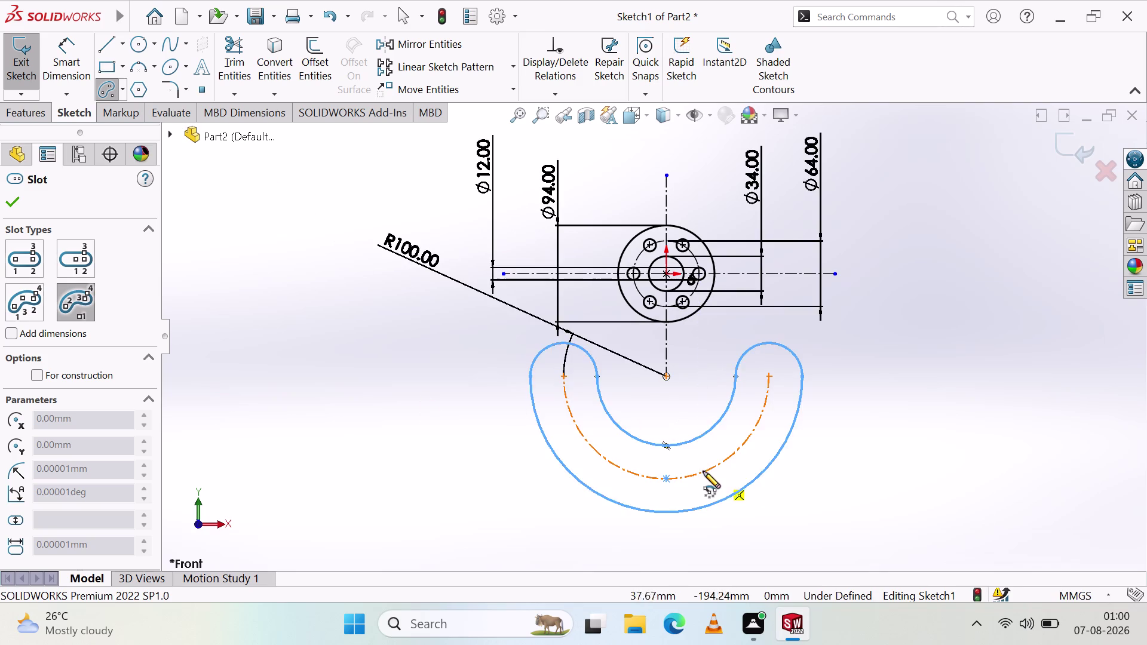
Sketch a trial arc slot at the hook centre, then discard it.
click(667, 479)
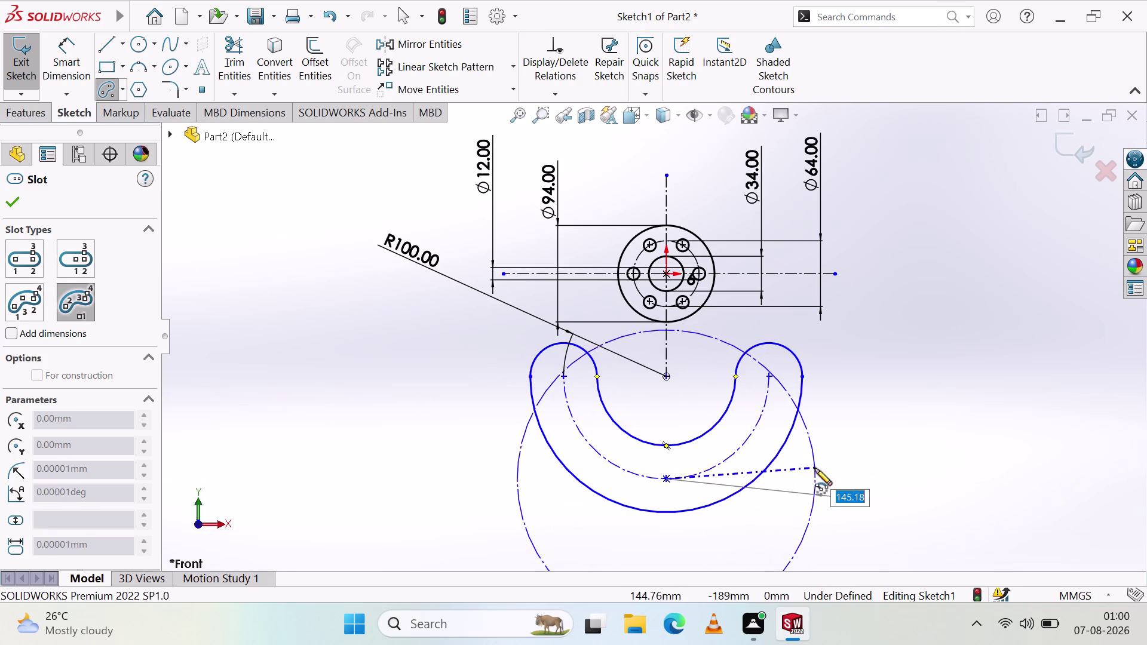
click(815, 479)
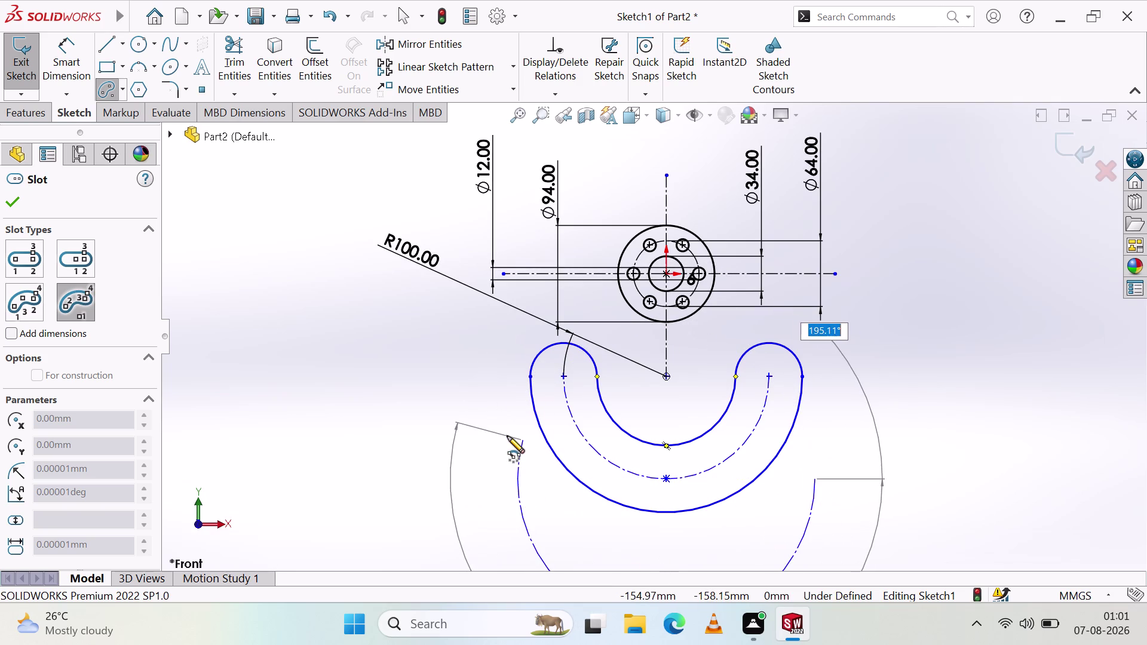
click(527, 480)
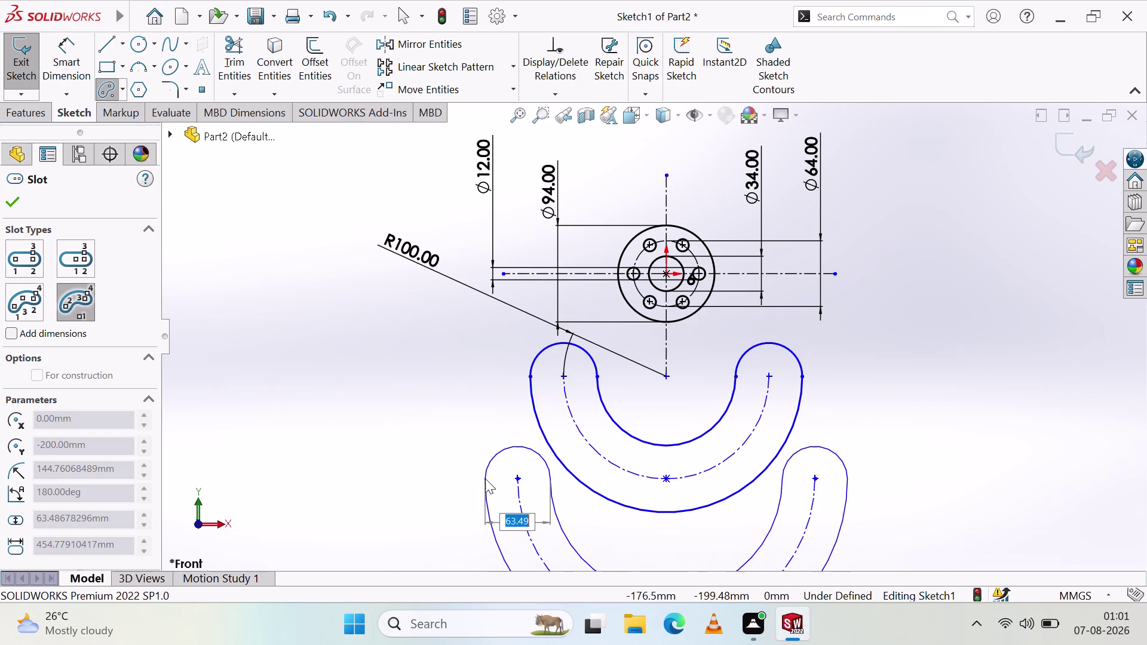
key(Escape)
key(Escape)
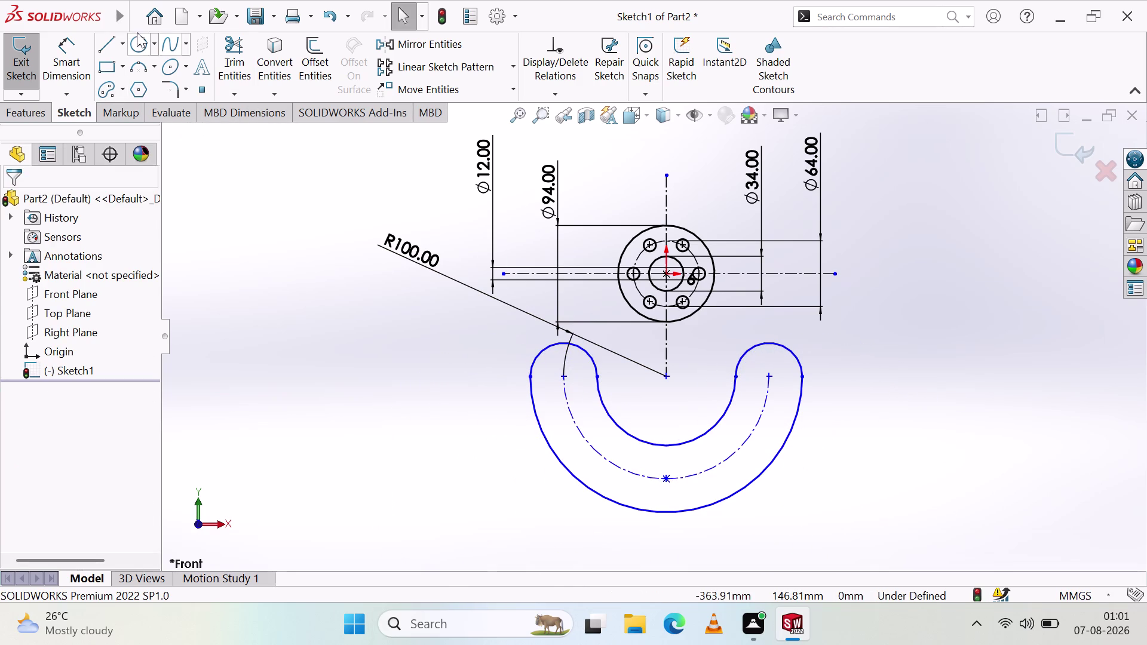
Start another arc slot at the flange centre and abandon it unfinished.
click(112, 90)
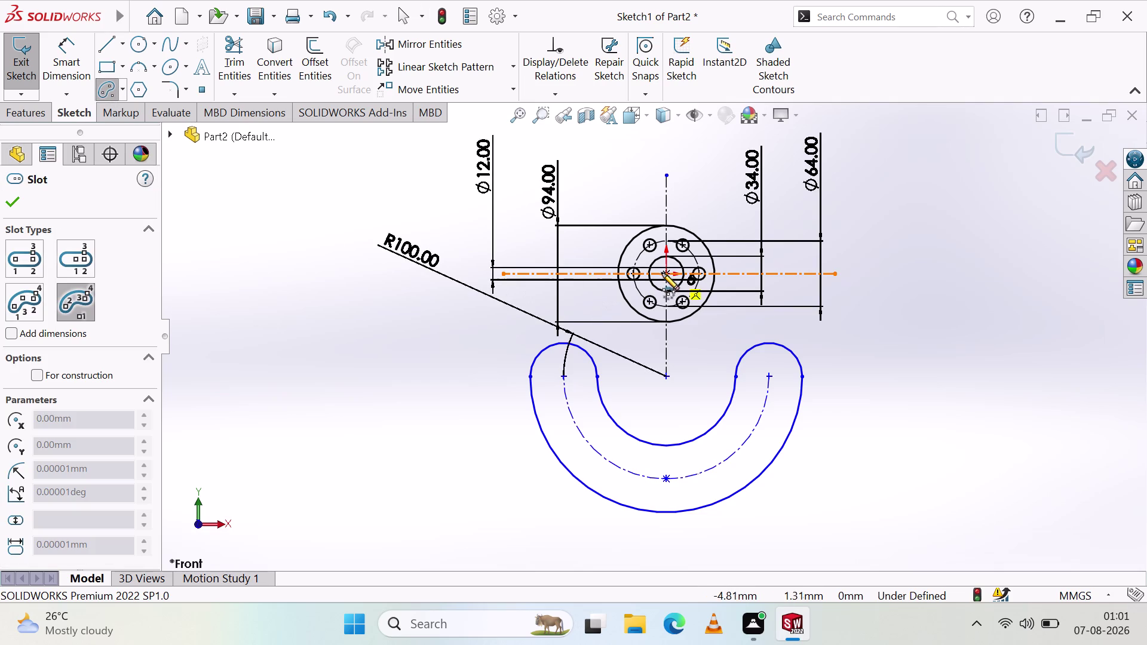
click(665, 274)
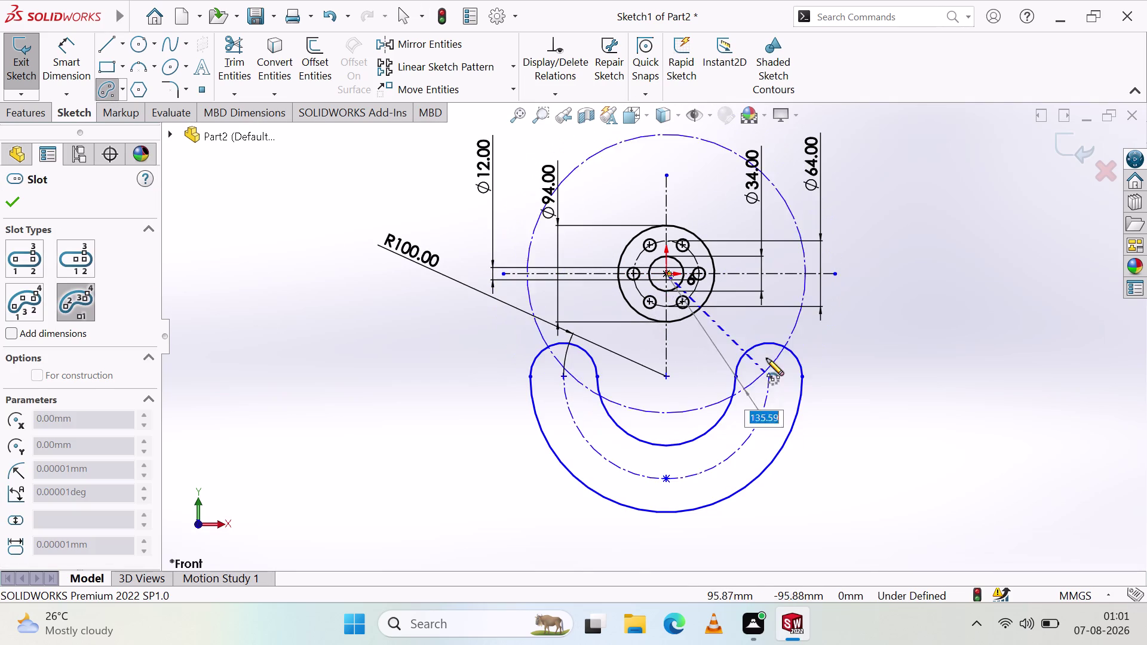
click(802, 275)
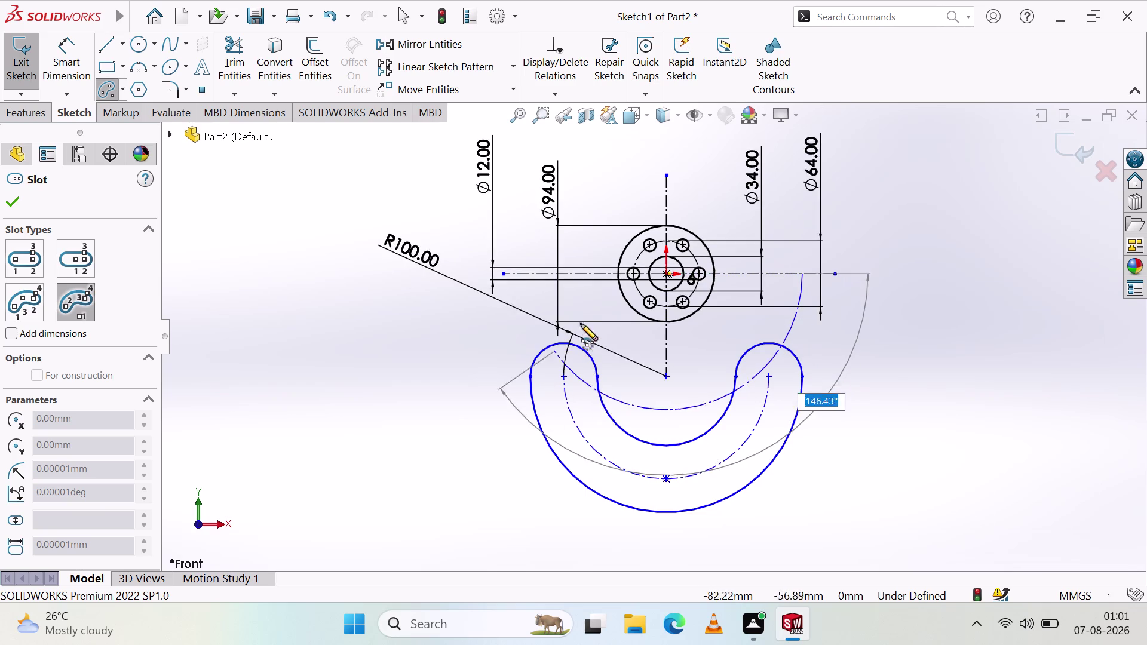
click(571, 275)
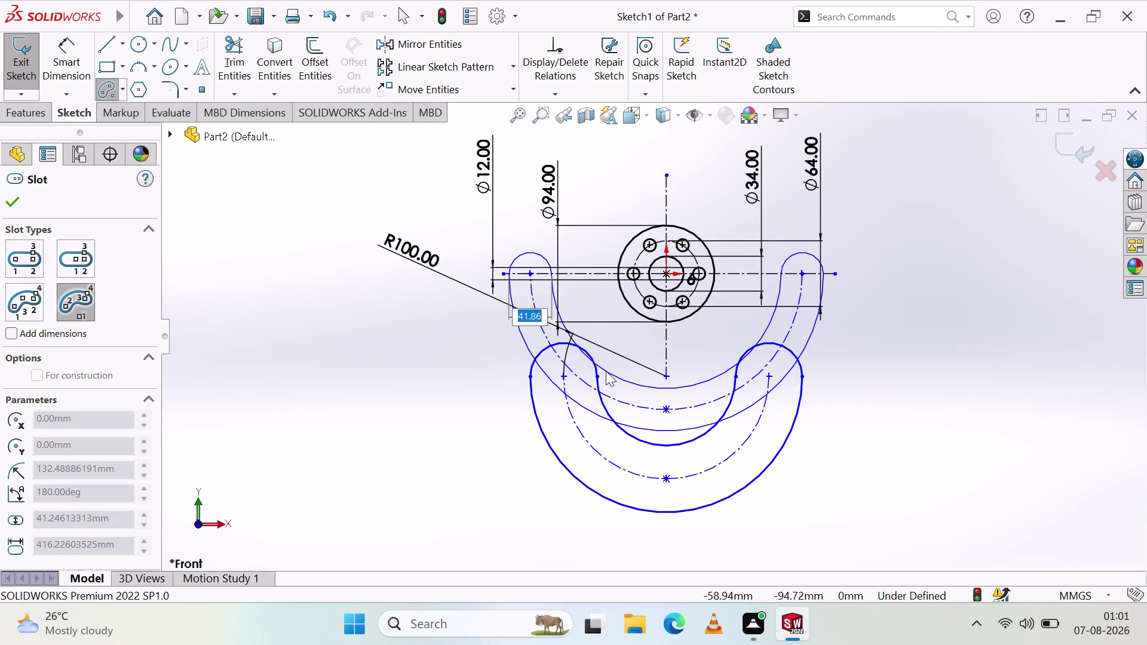
key(Escape)
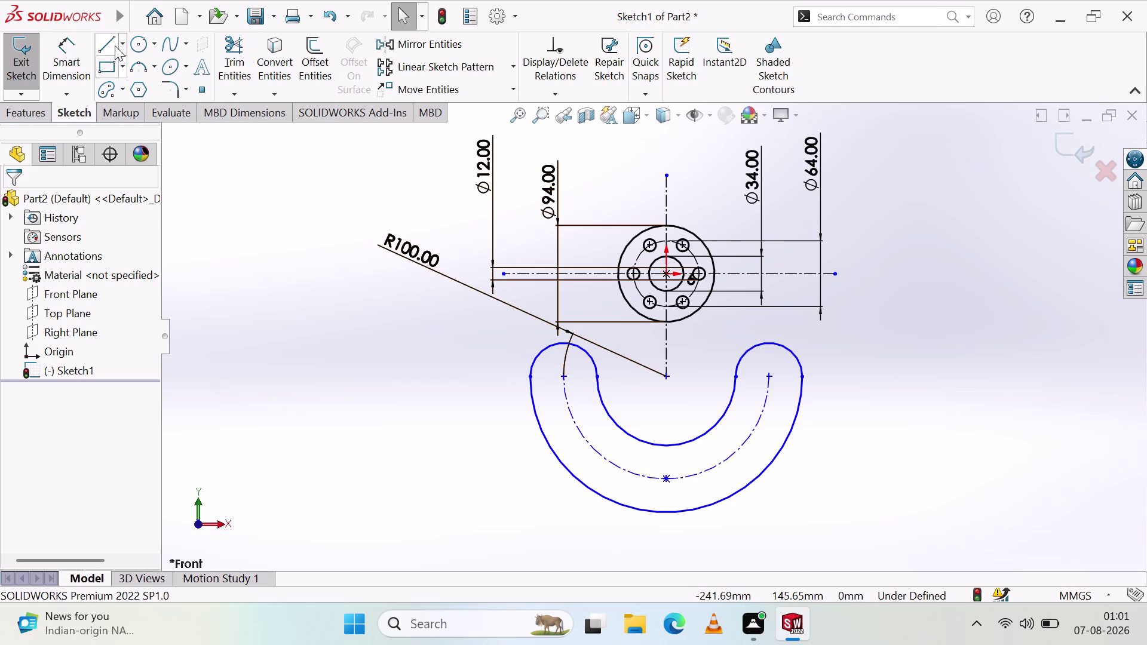
Dimension the right slot end from the flange centreline, entering 70.85.
click(68, 63)
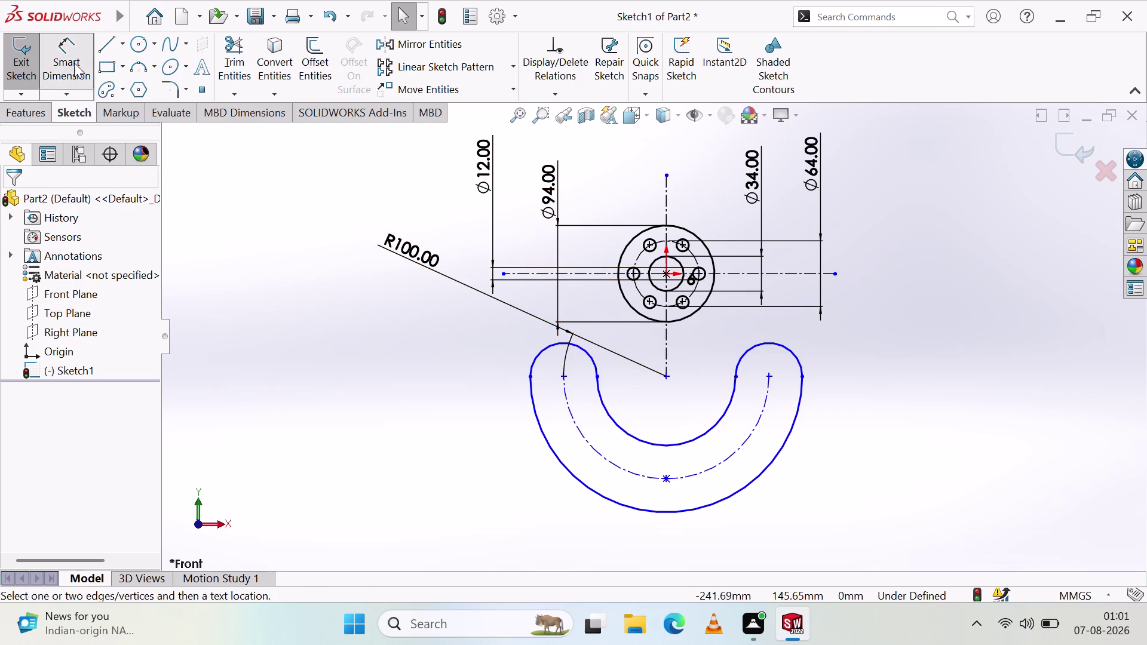
click(773, 272)
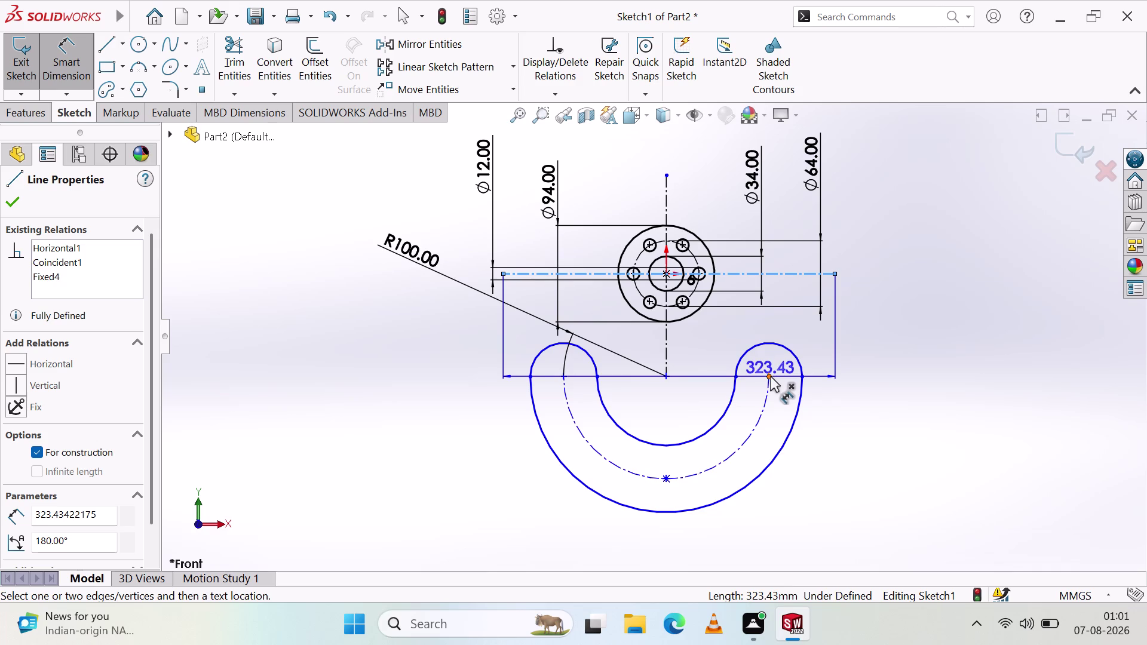
click(770, 376)
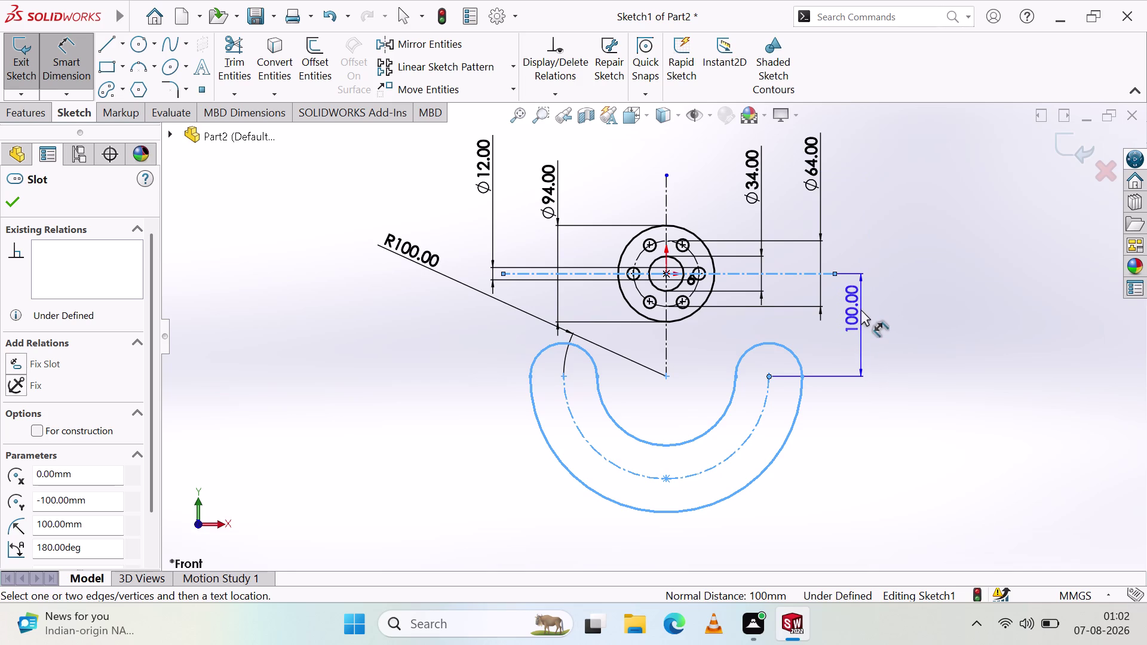
text(7)
text(0)
key(period)
text(85)
key(Return)
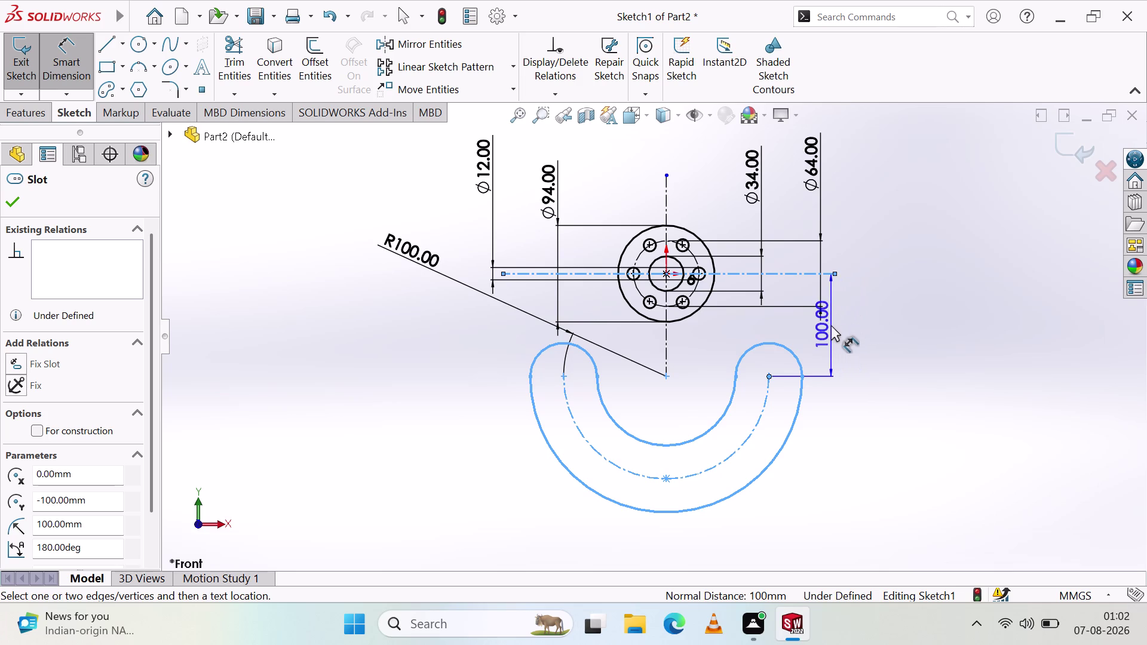
Place the right-end dimension beside the slot and confirm it at 70.85 mm.
click(861, 329)
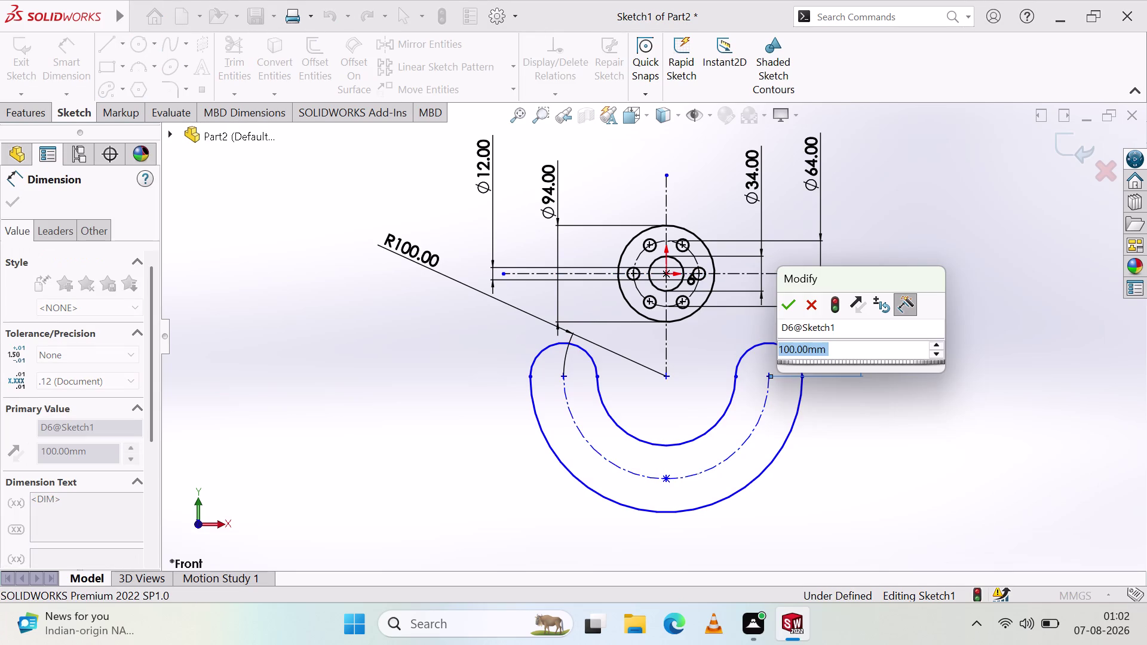
text(70)
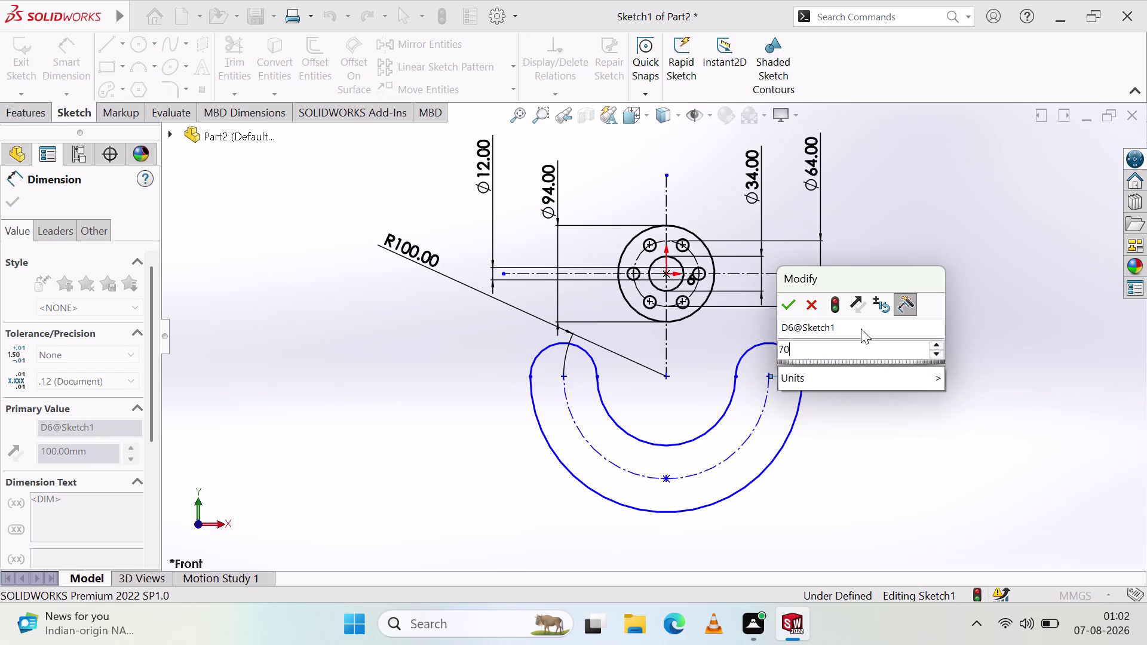
key(period)
text(8)
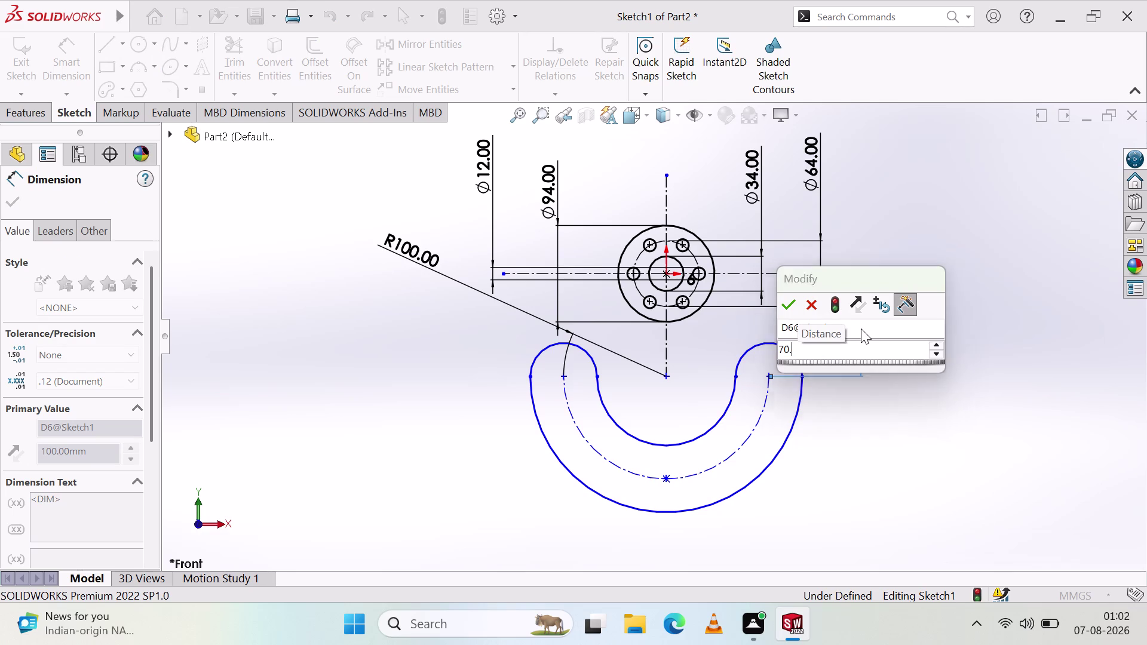
text(5)
key(Return)
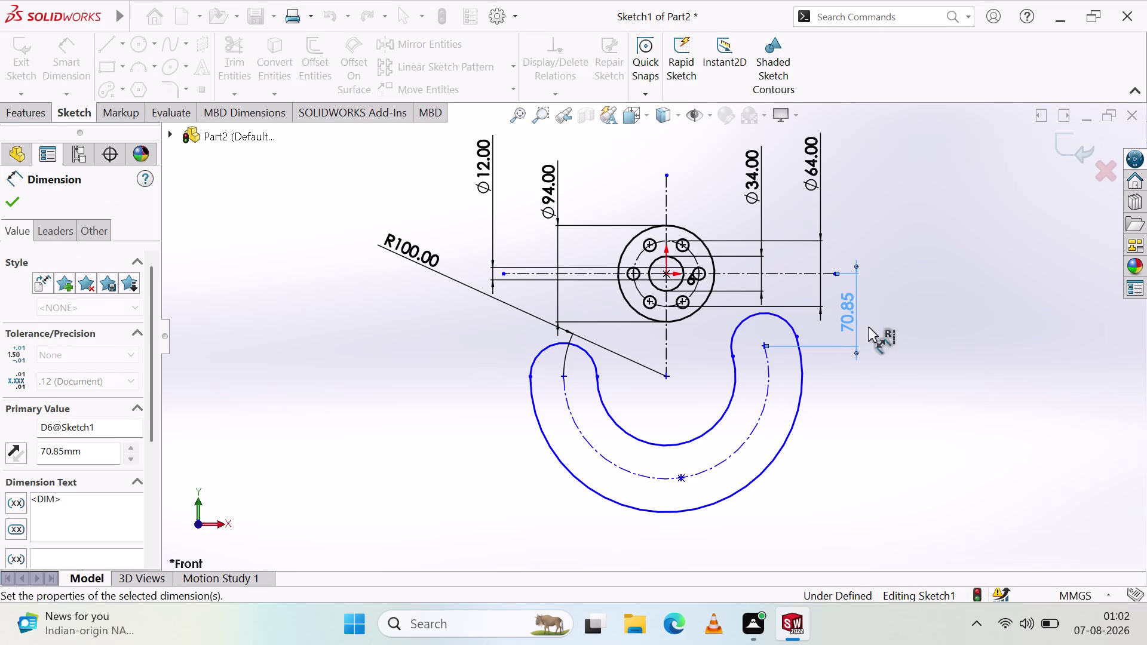
click(900, 428)
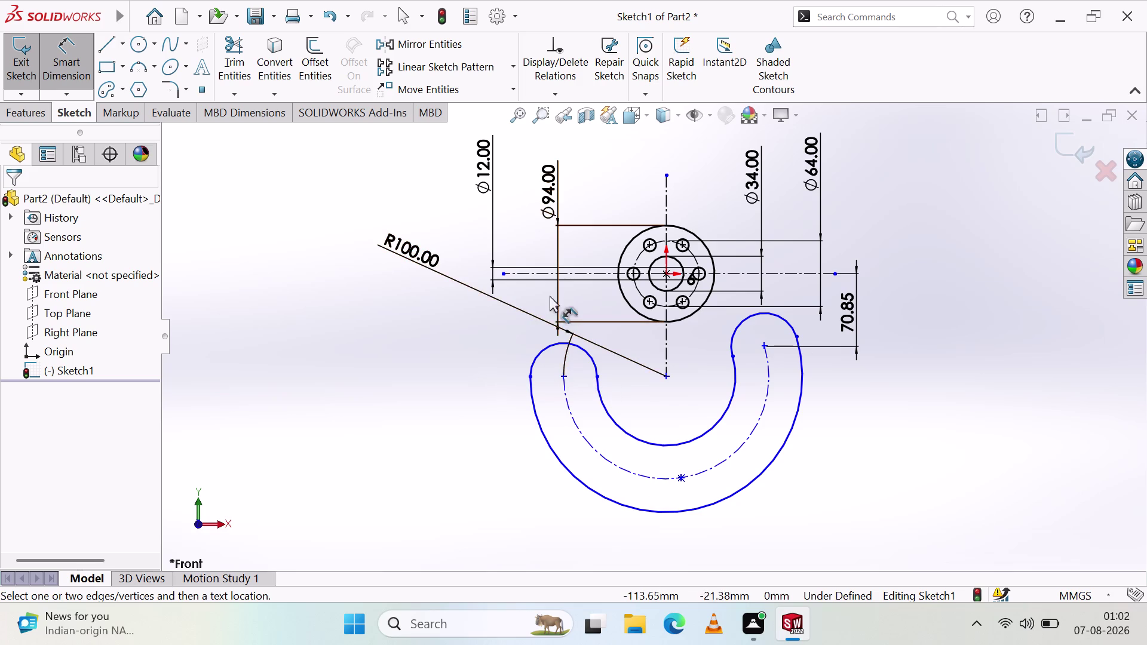
Dimension the left slot end 70.85 mm from the centreline, then delete a selected item.
click(563, 376)
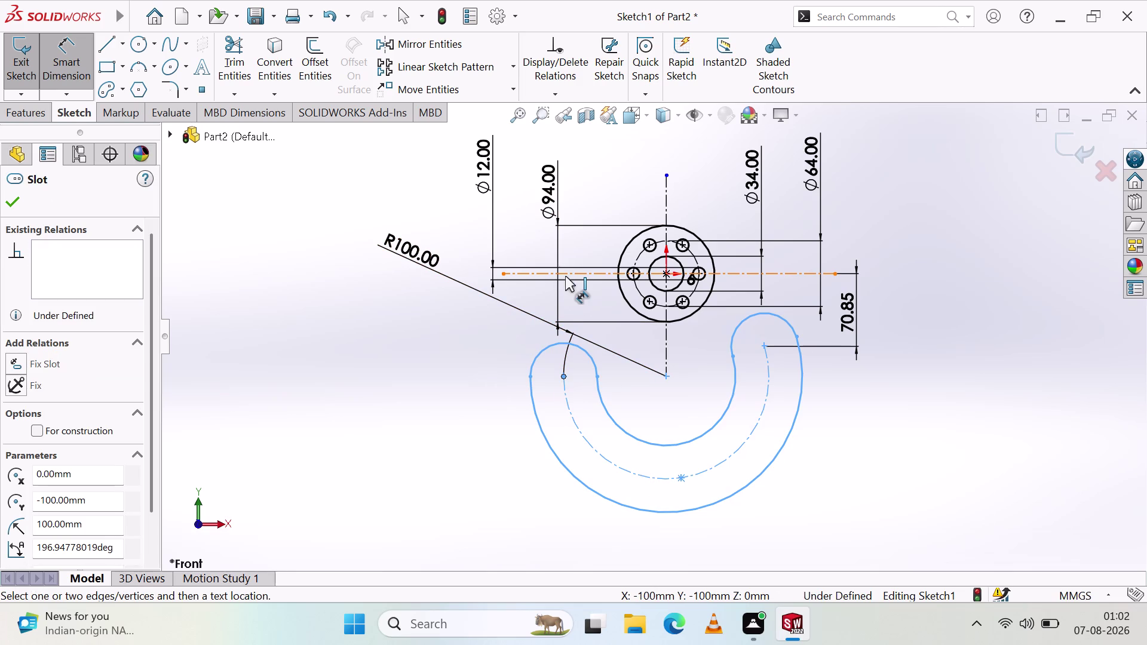
click(566, 272)
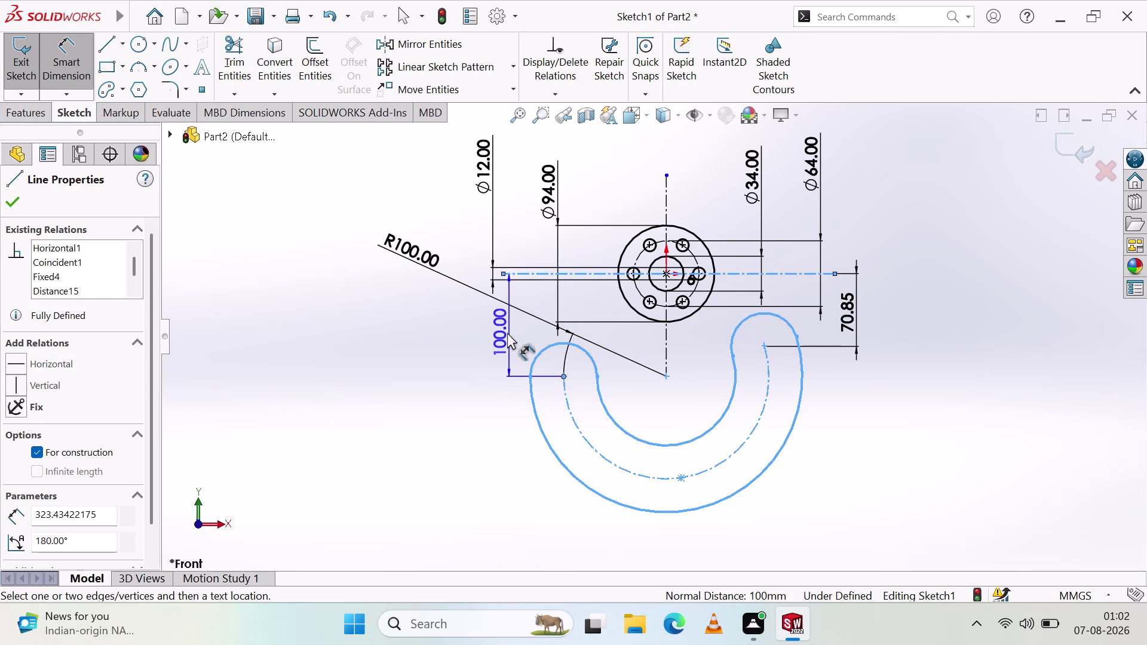
click(505, 333)
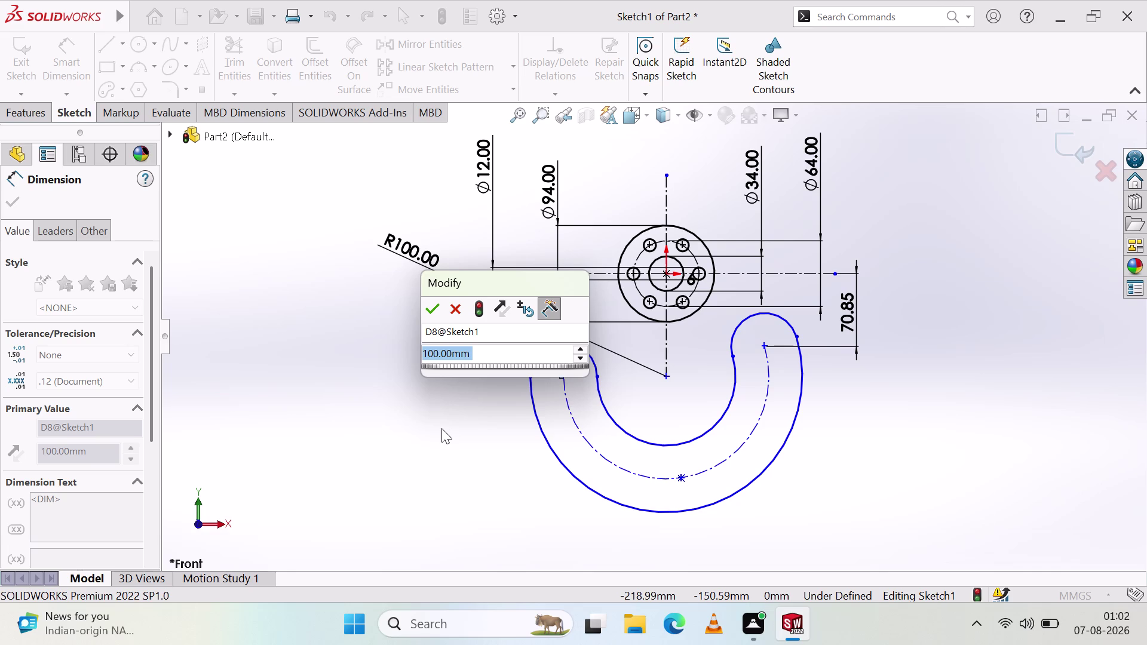
text(70.)
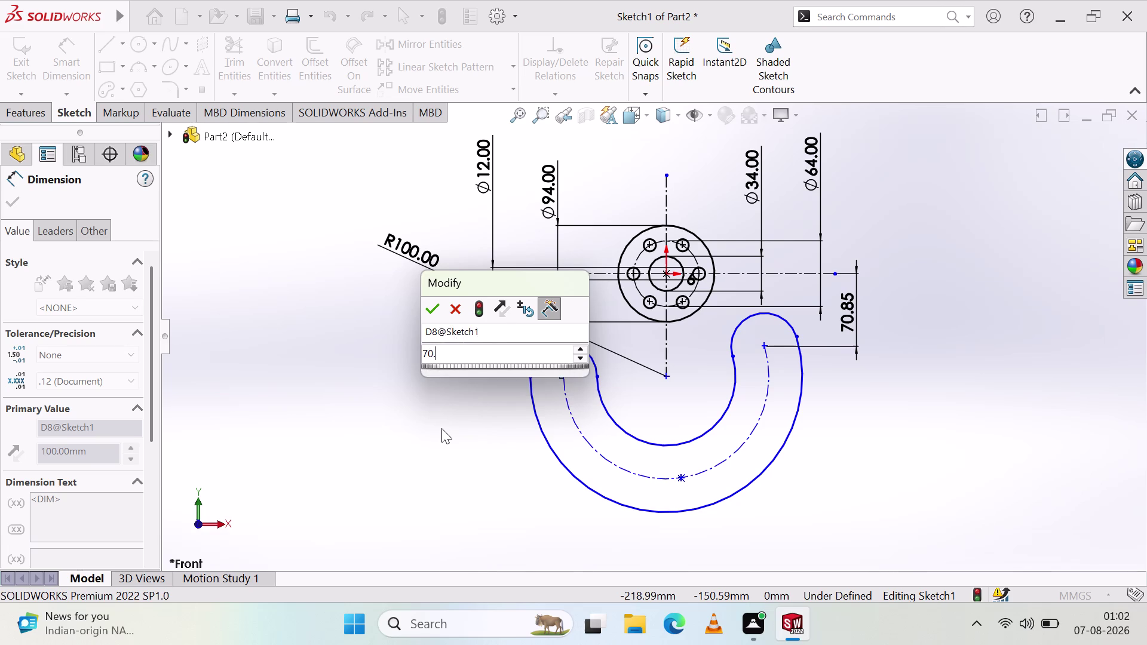
text(85)
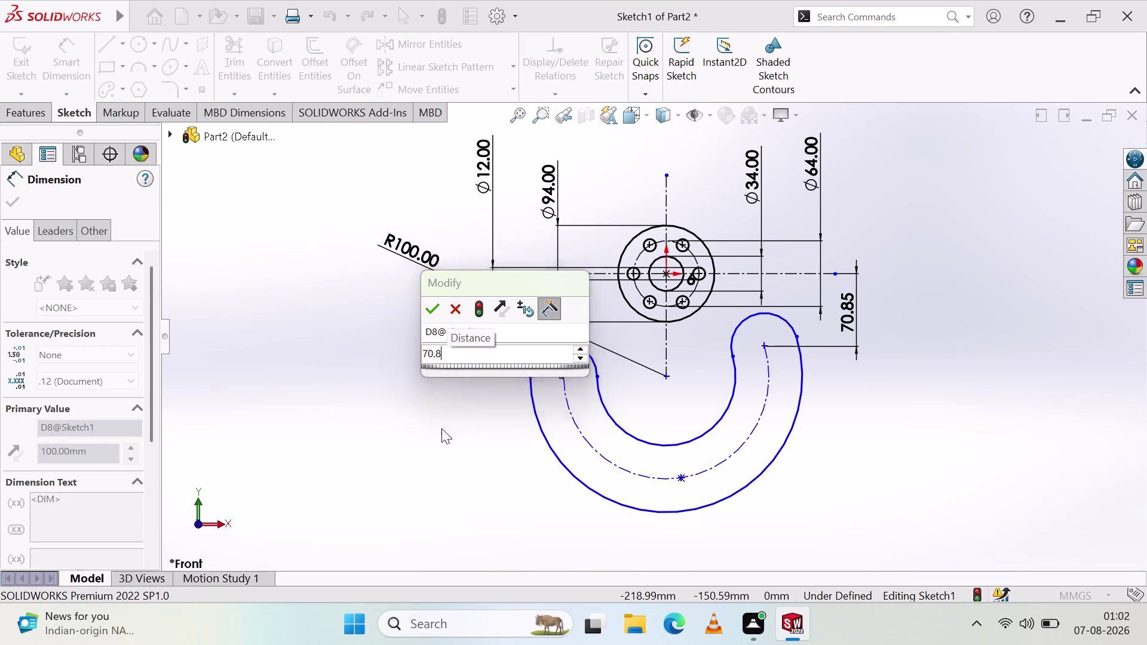
key(Return)
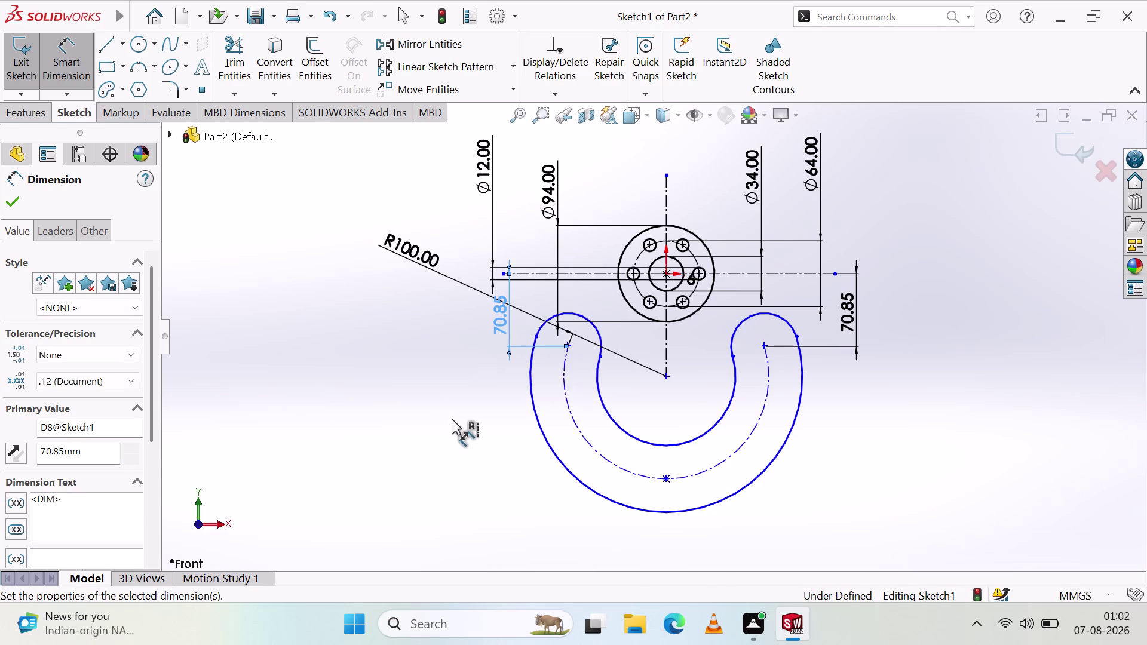
click(469, 390)
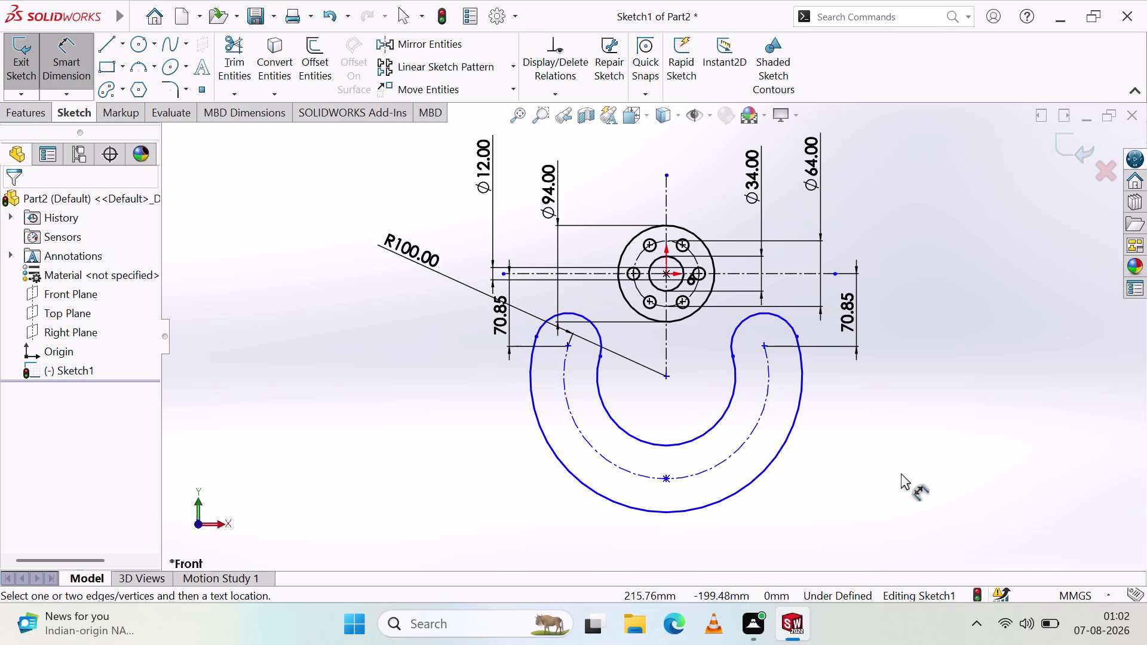
click(499, 317)
key(Delete)
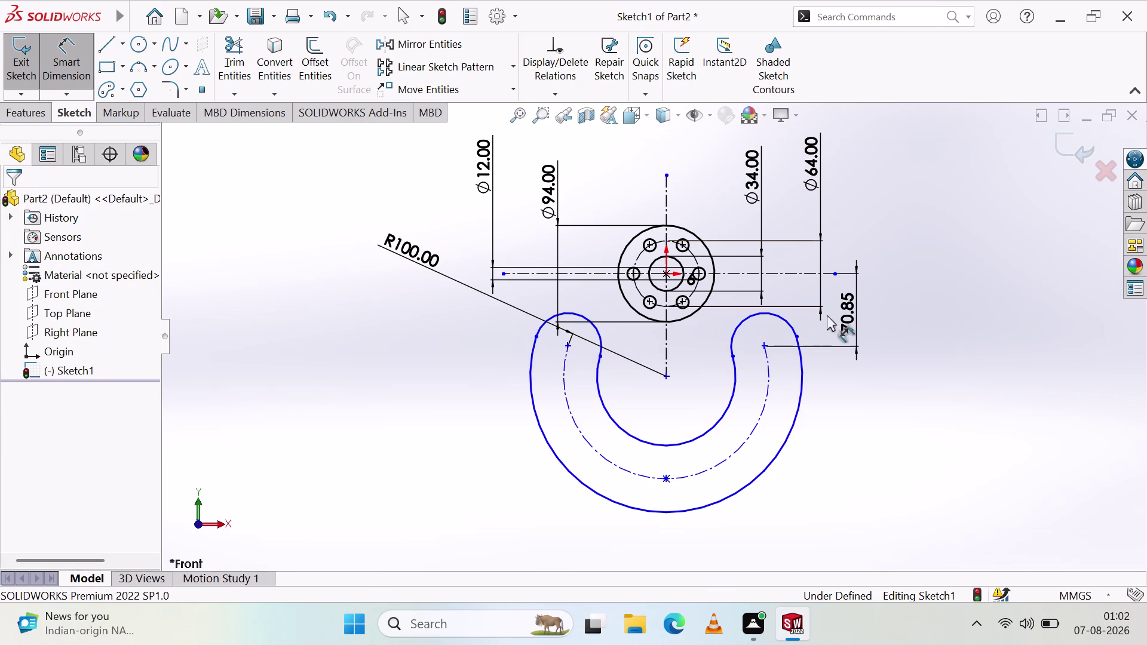
click(841, 317)
key(Delete)
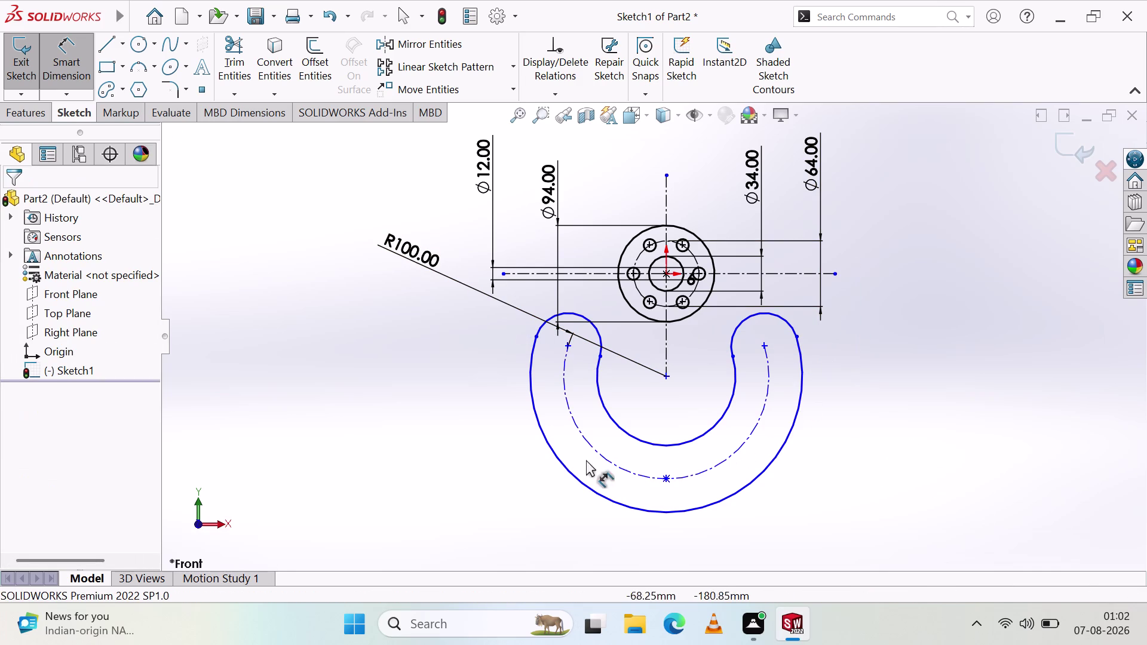
drag(864, 436, 858, 437)
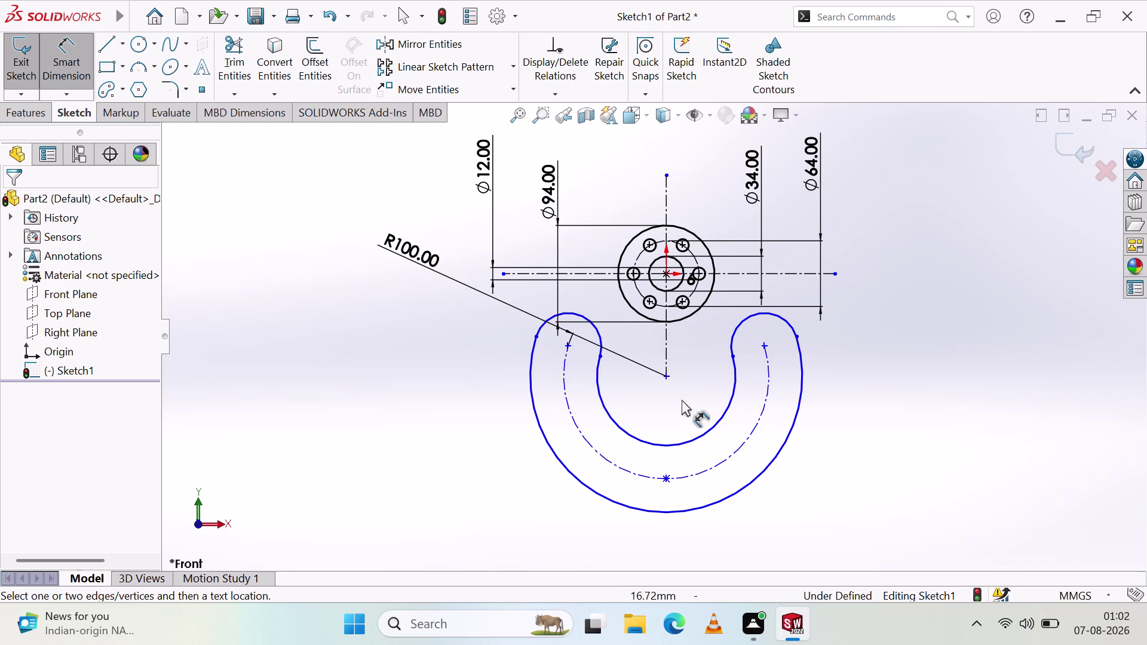
key(Escape)
drag(698, 407, 675, 414)
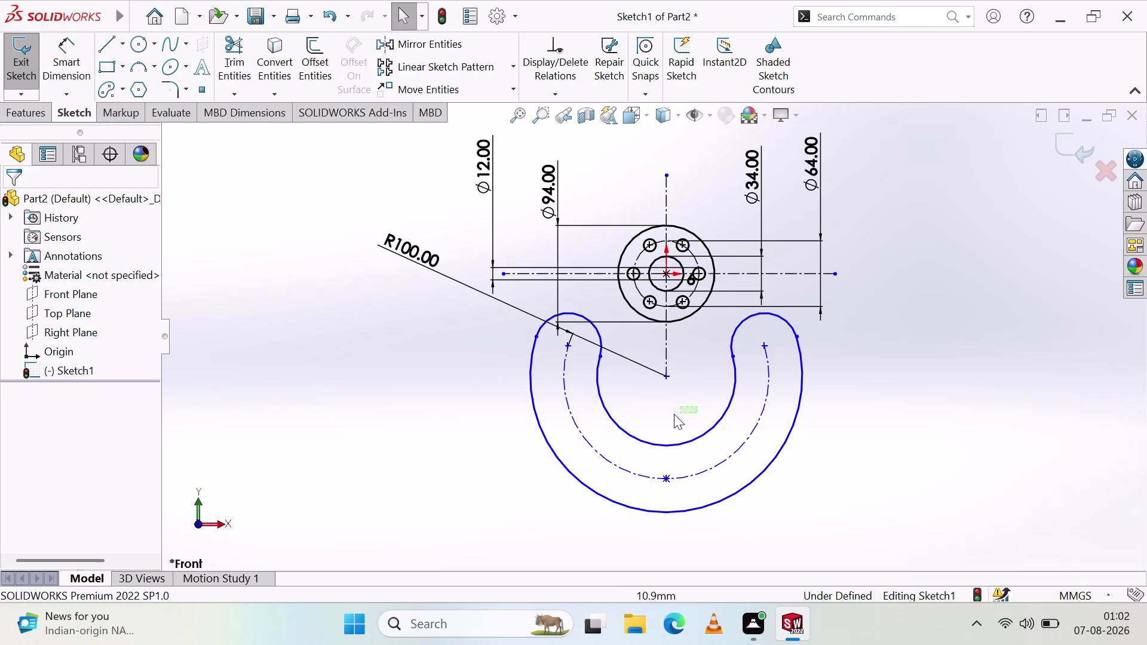
drag(675, 414, 468, 494)
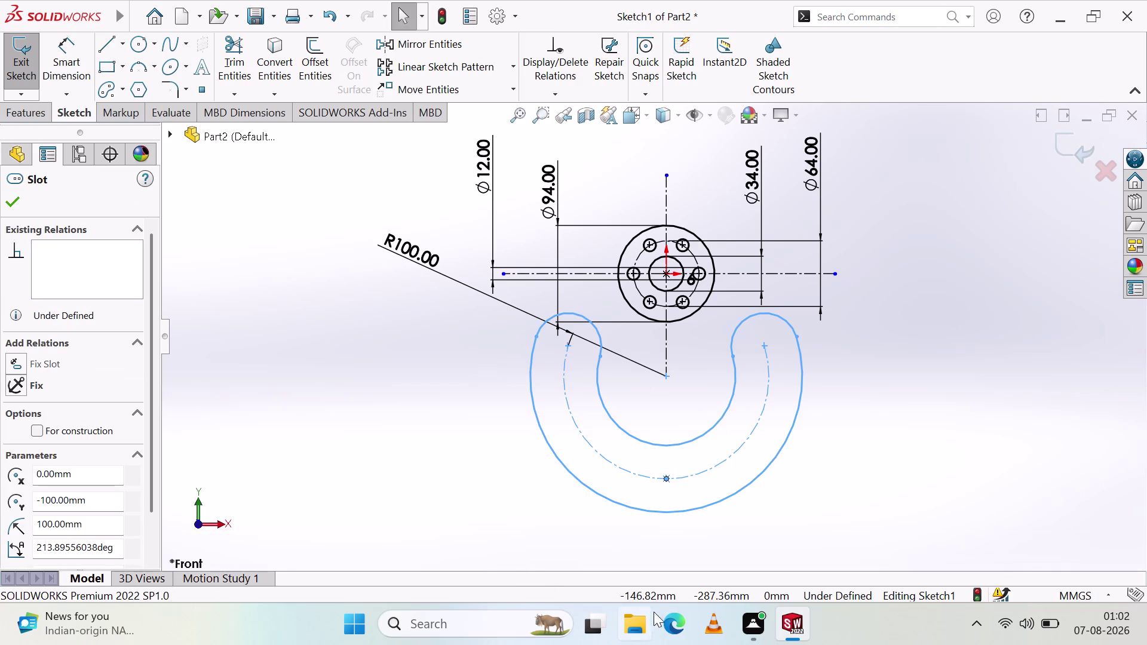
key(Delete)
click(464, 313)
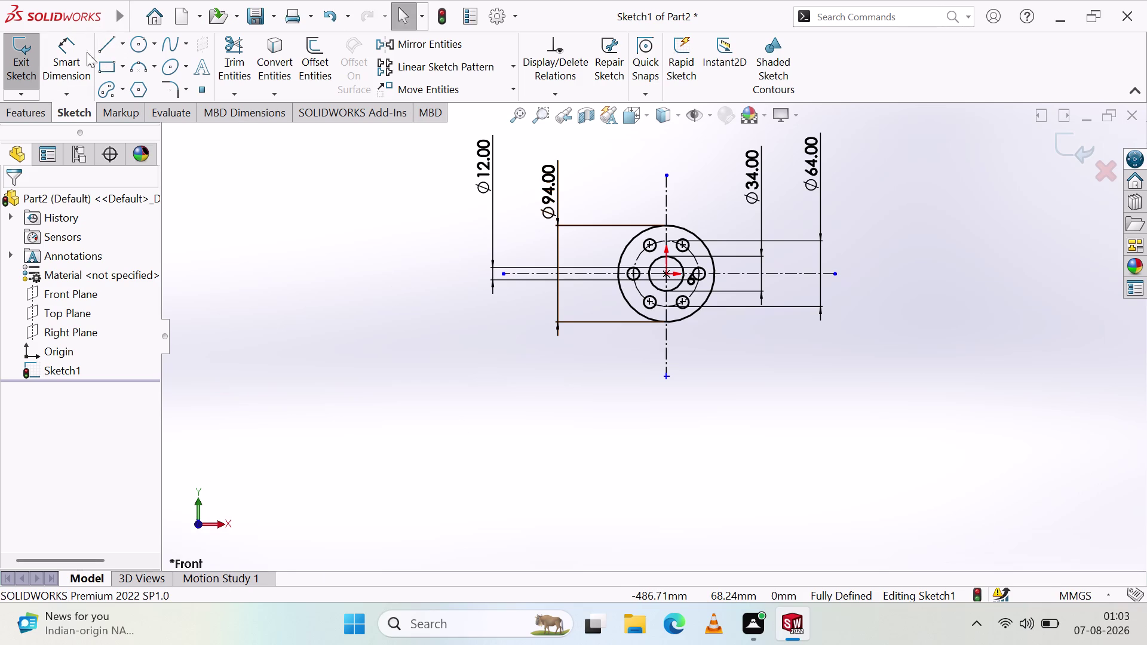
Draw a horizontal centerline below the flange after one cancelled attempt.
click(120, 42)
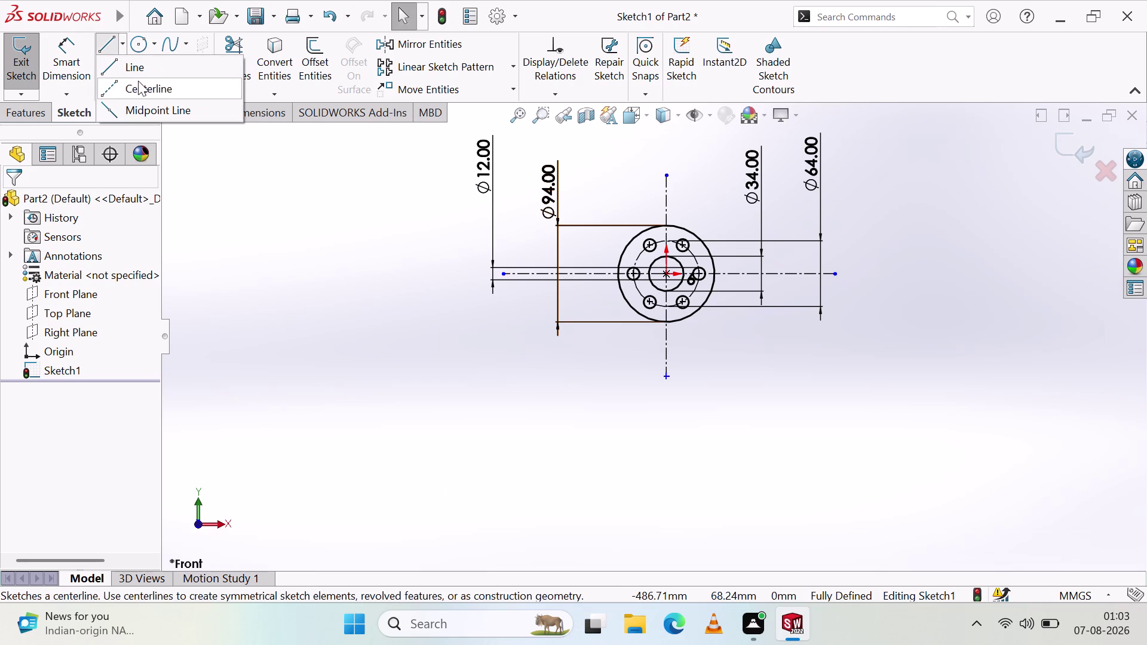
click(138, 85)
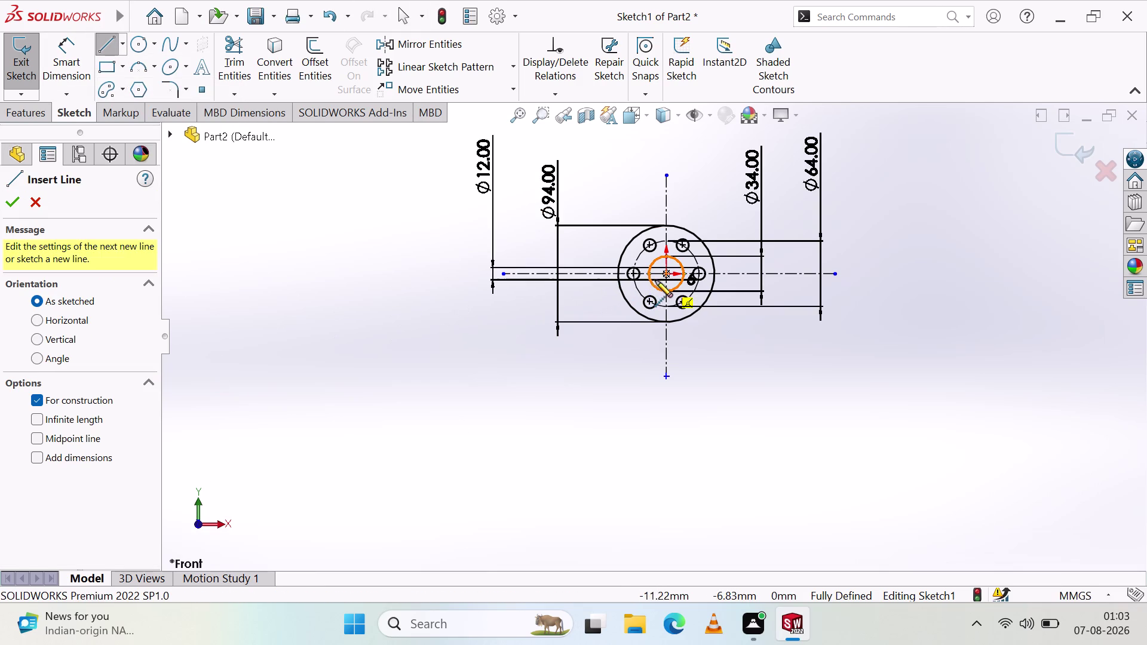
key(Escape)
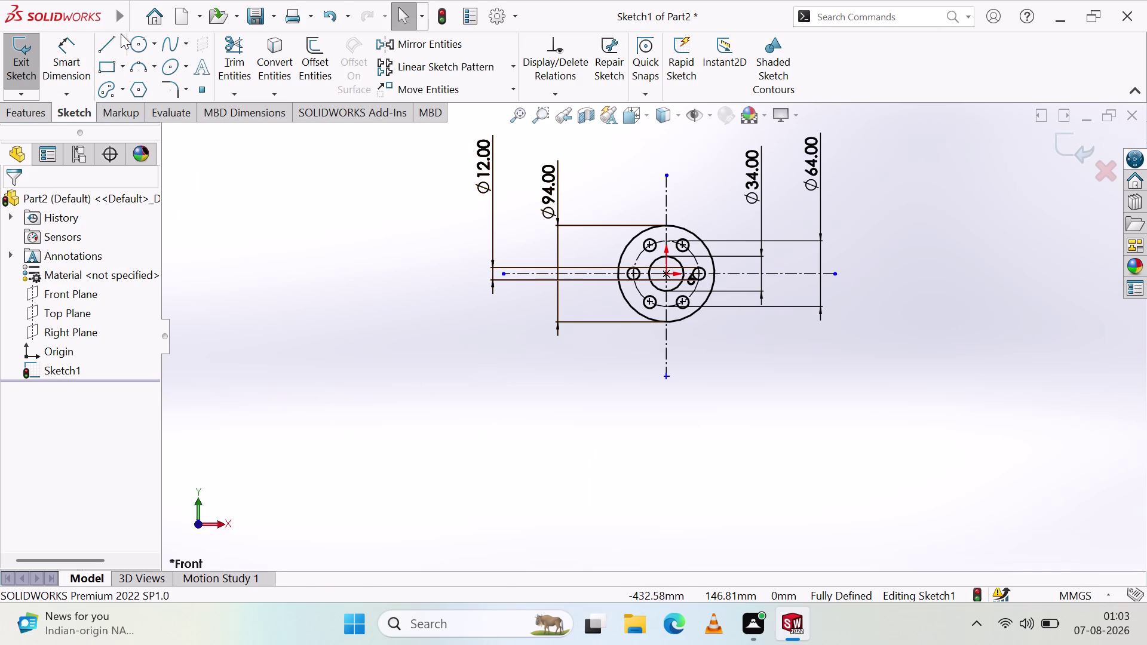
click(108, 46)
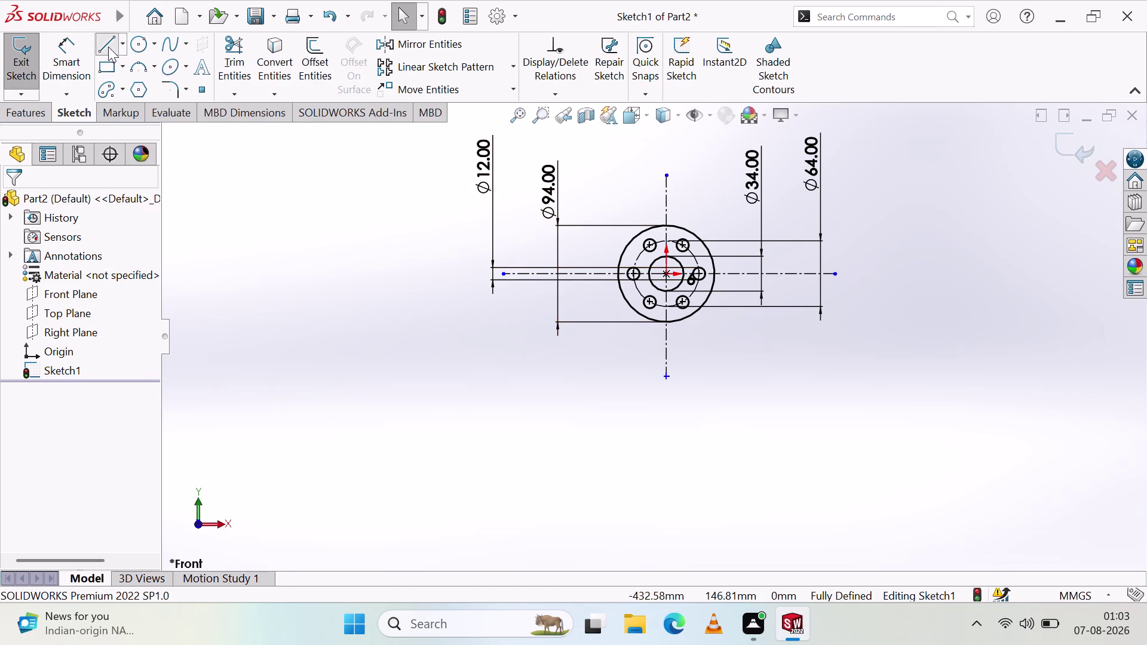
click(125, 42)
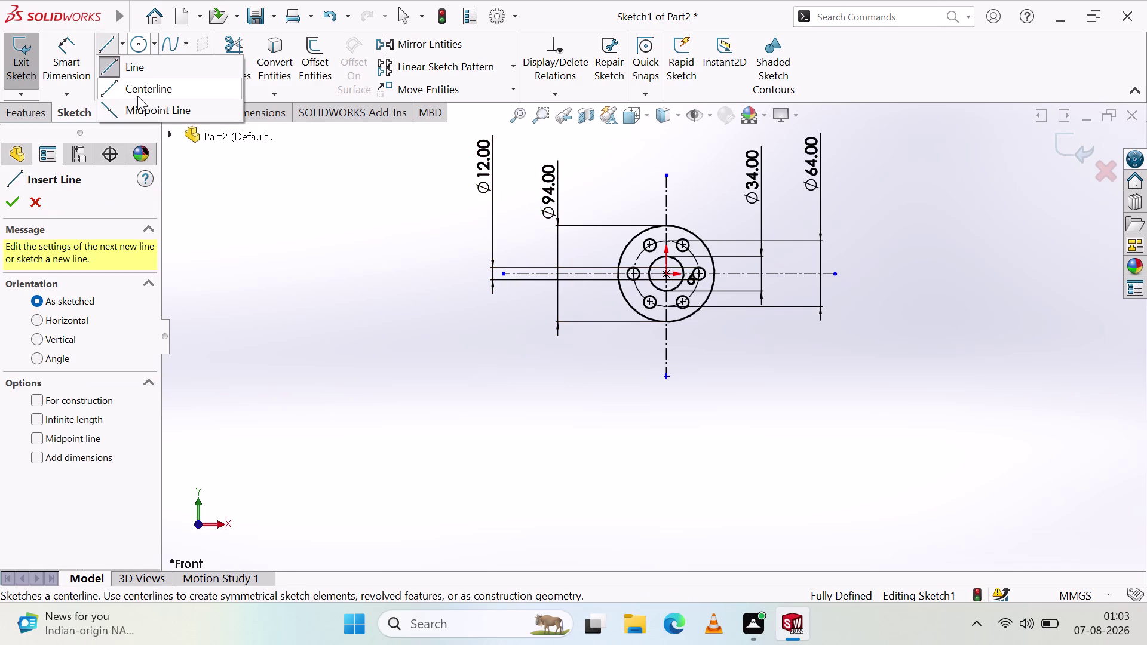
click(135, 86)
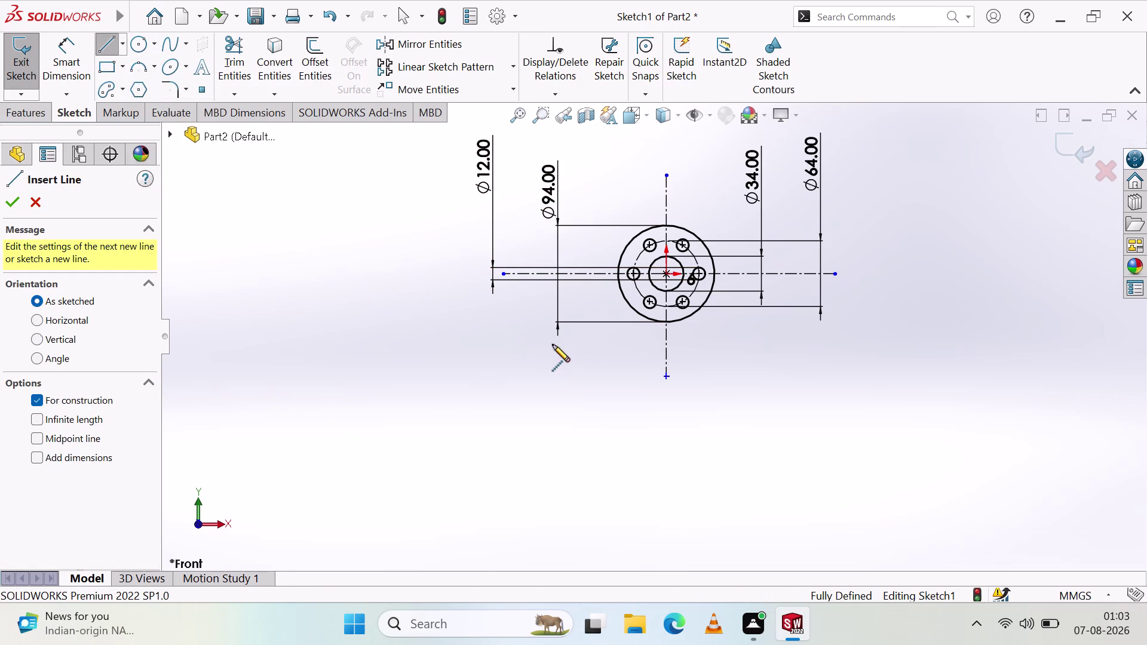
click(525, 351)
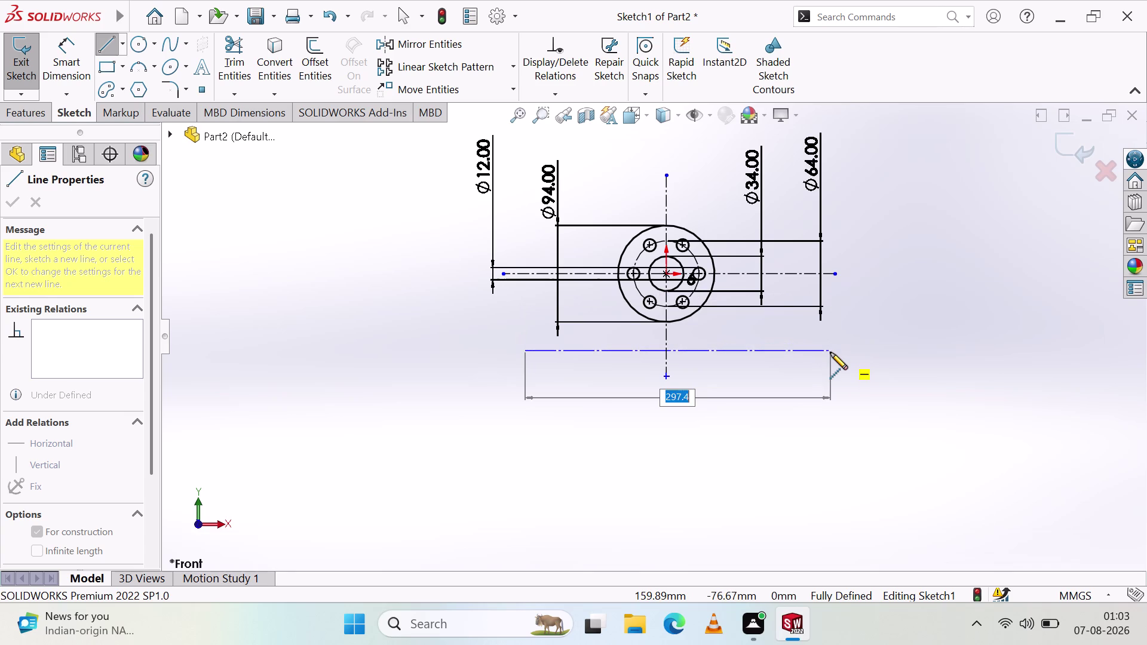
click(830, 352)
key(Escape)
click(798, 394)
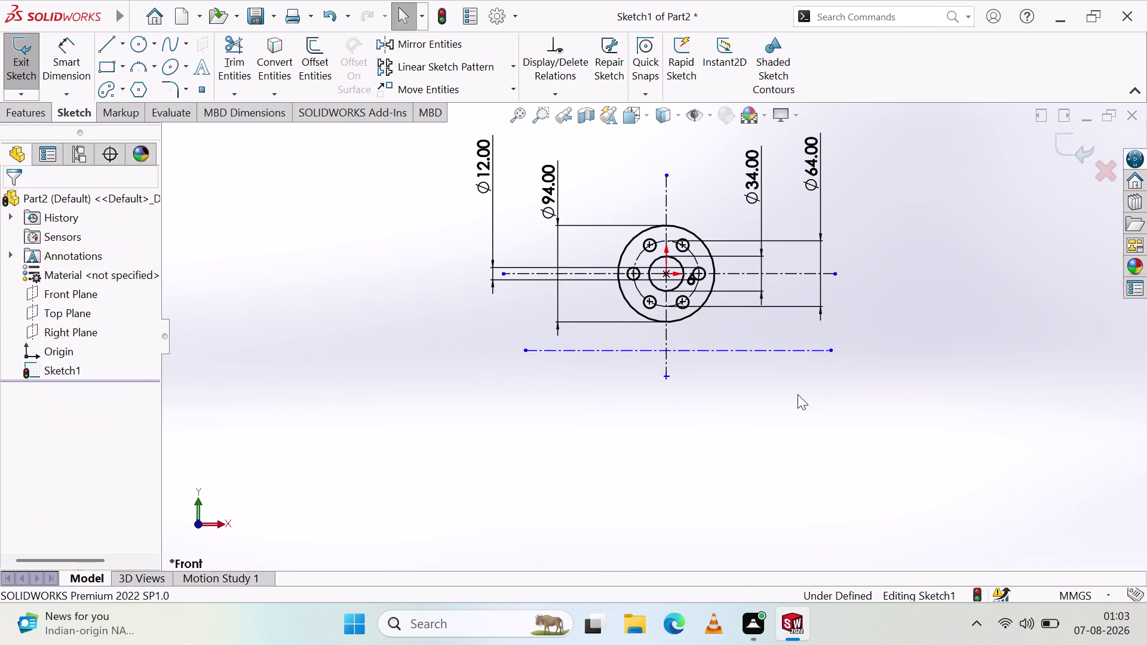
Dimension the new centerline 70.85 mm from the flange's horizontal centre line.
click(67, 83)
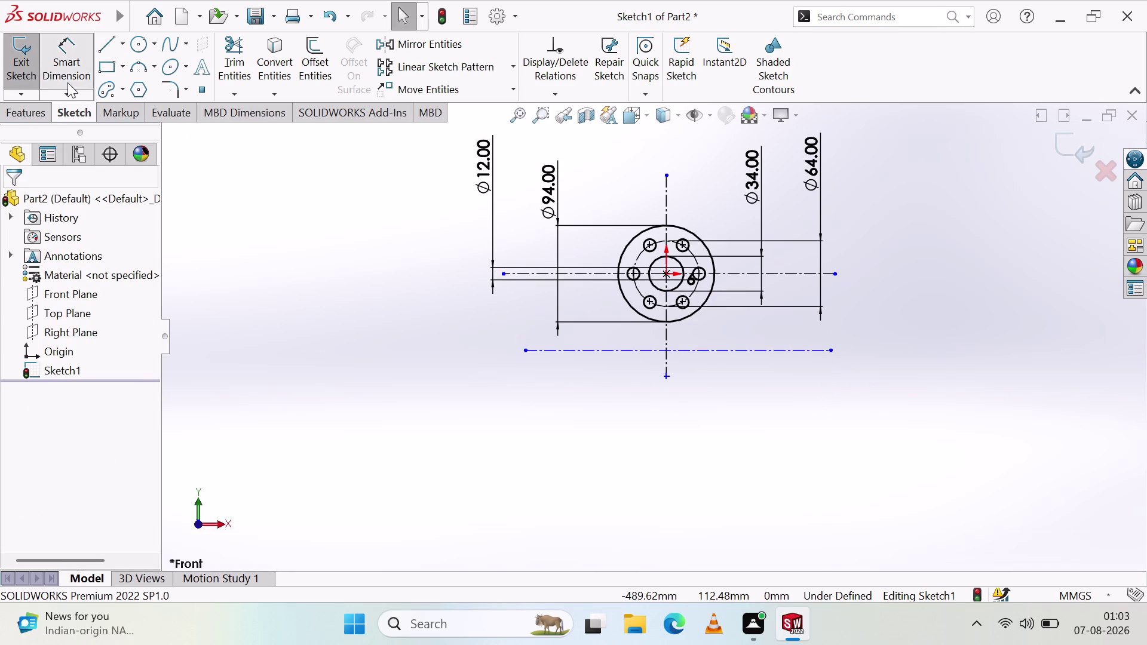
click(739, 274)
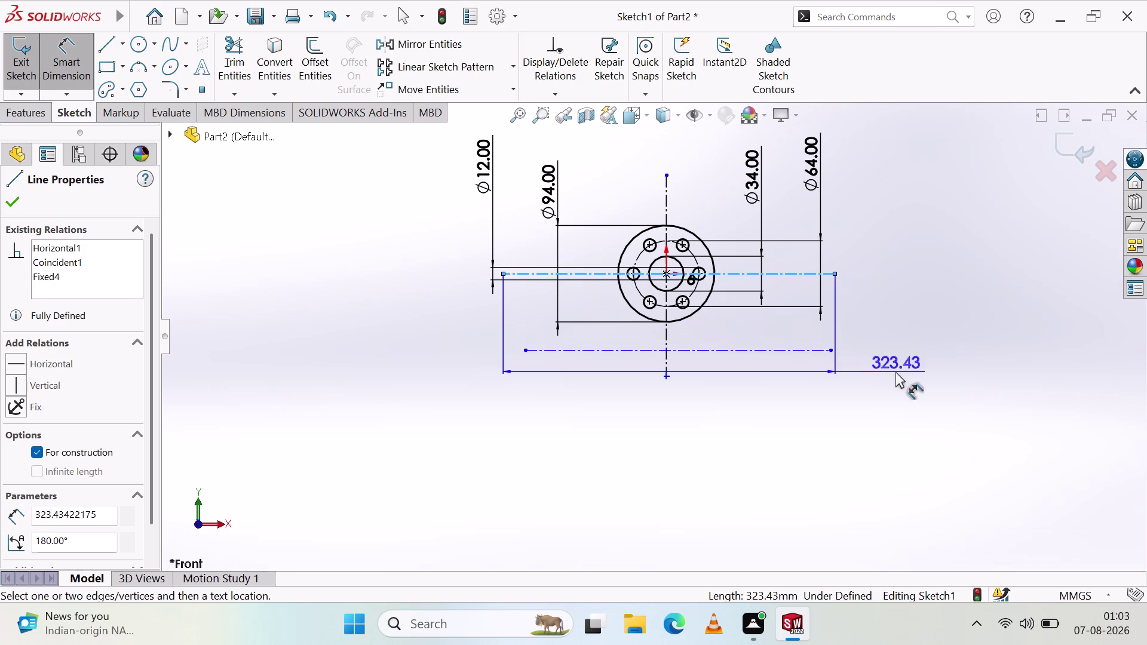
click(830, 347)
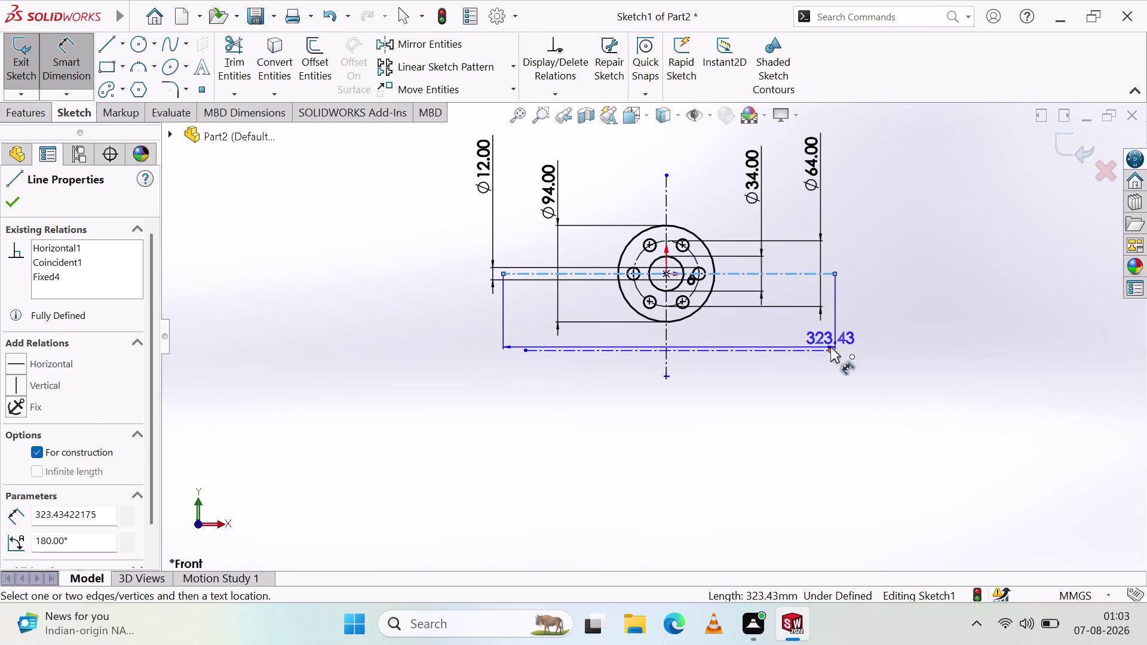
click(913, 309)
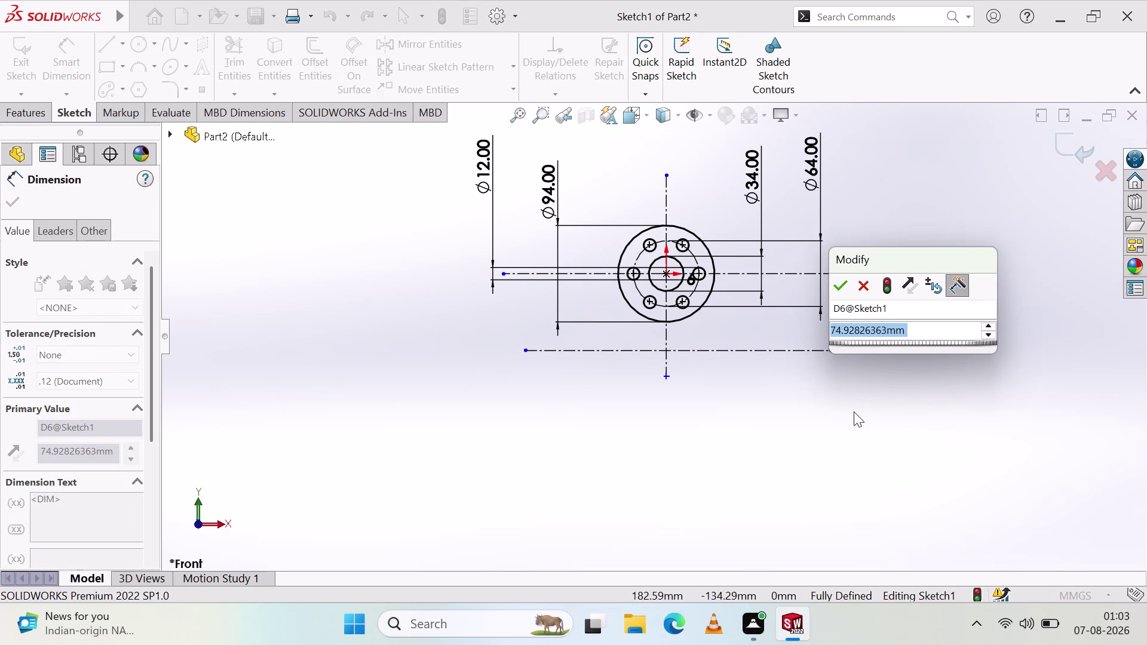
text(70)
key(period)
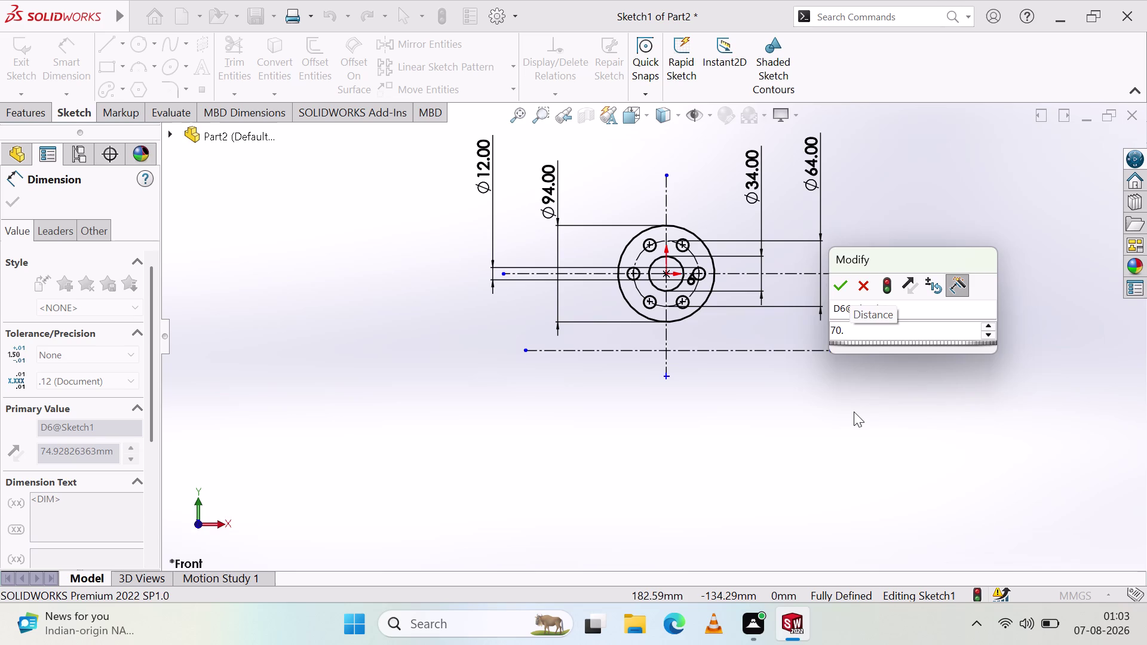
text(85)
key(Return)
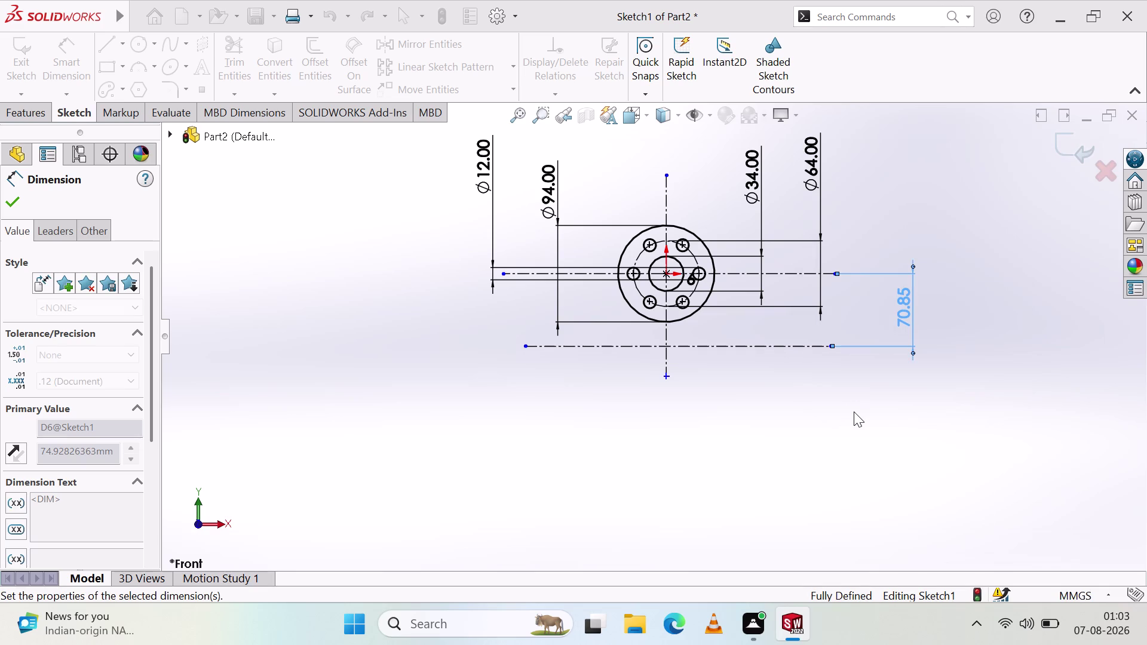
click(899, 375)
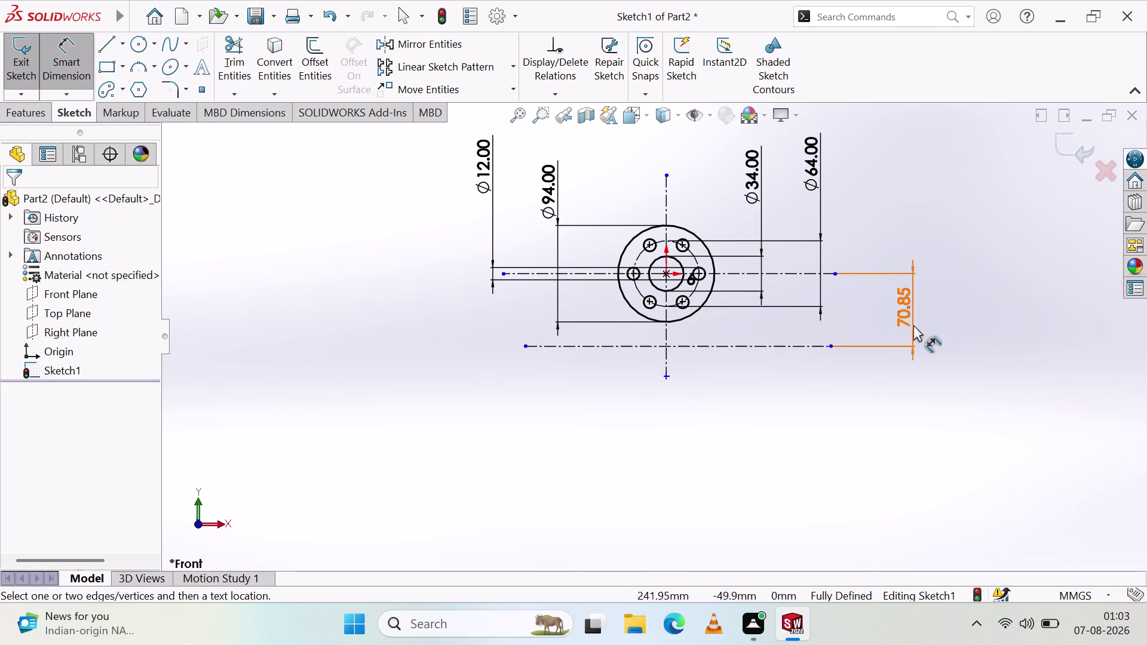
Move the 70.85 label upward in line with the other dimensions.
drag(908, 328, 864, 226)
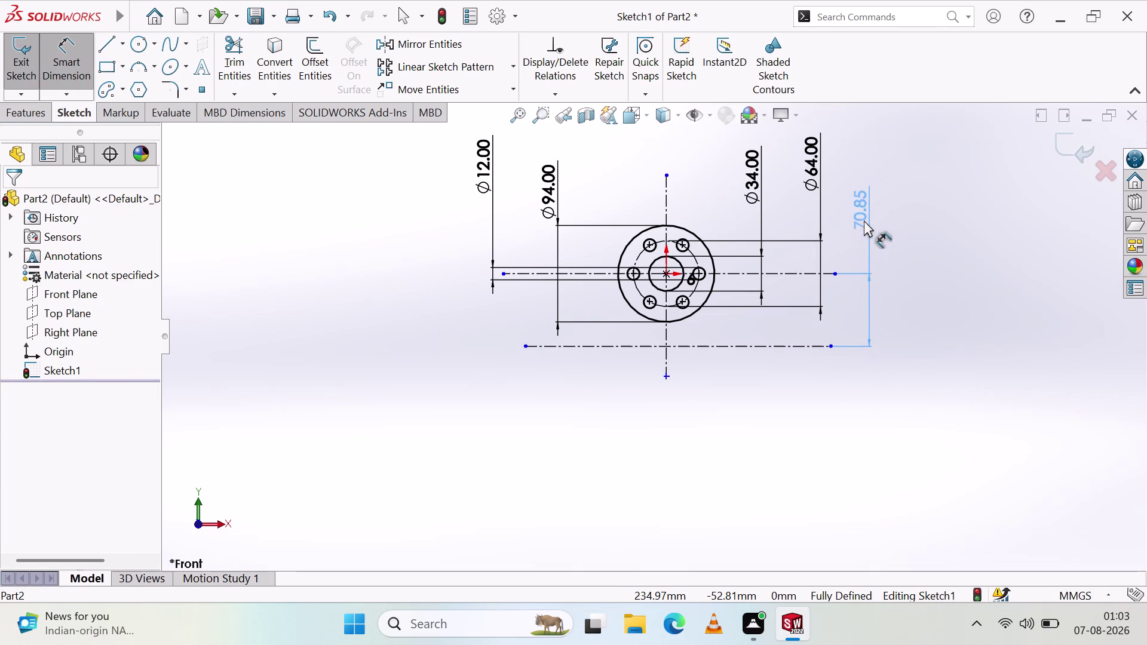
drag(864, 226, 864, 219)
click(921, 372)
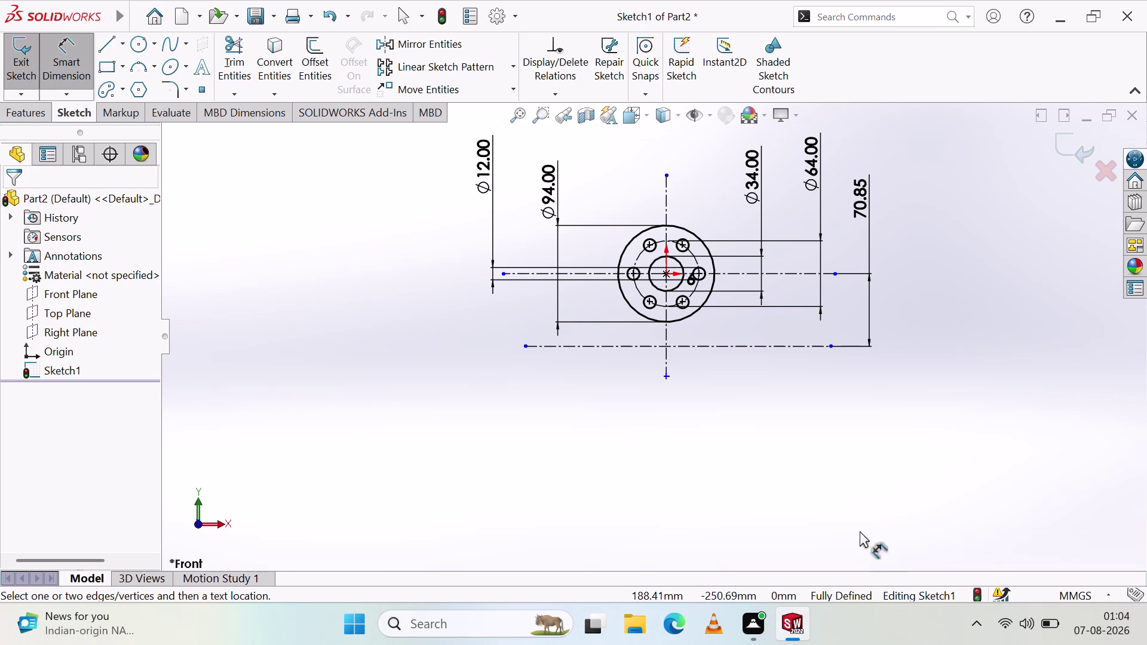
scroll(up, 3)
scroll(down, 3)
scroll(down, 3)
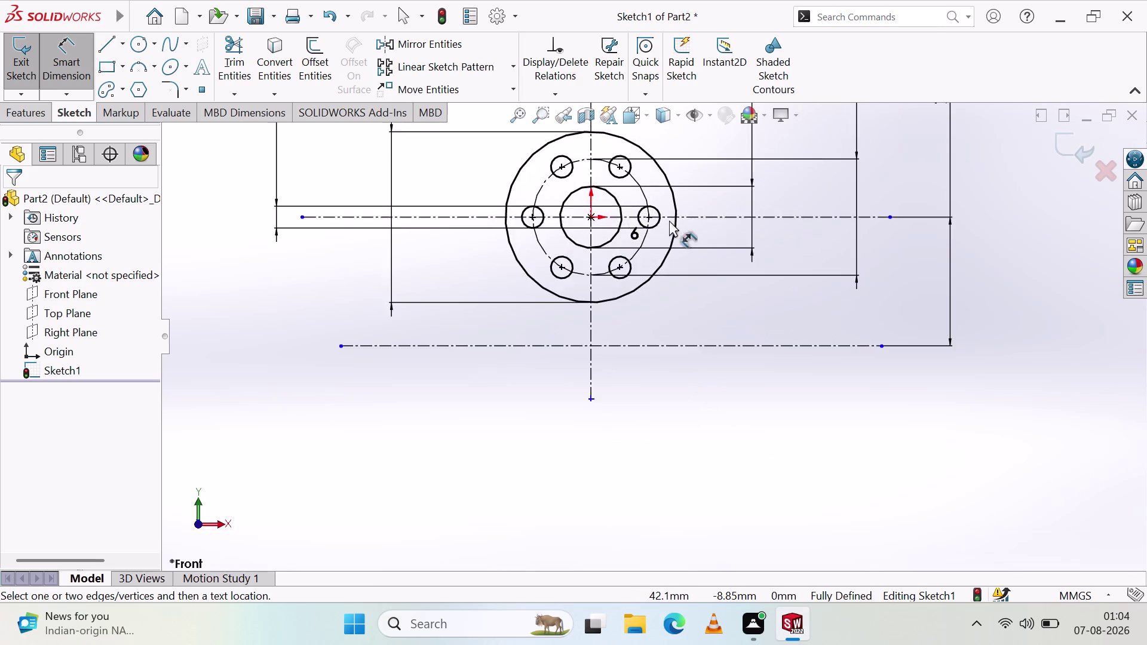
scroll(up, 3)
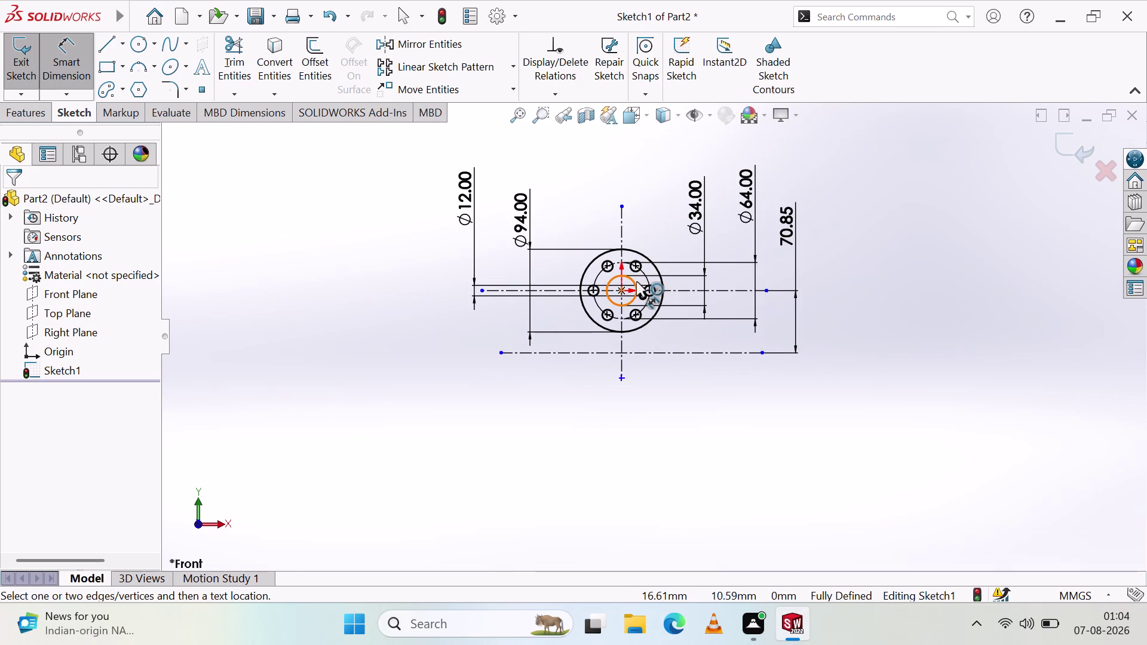
scroll(down, 3)
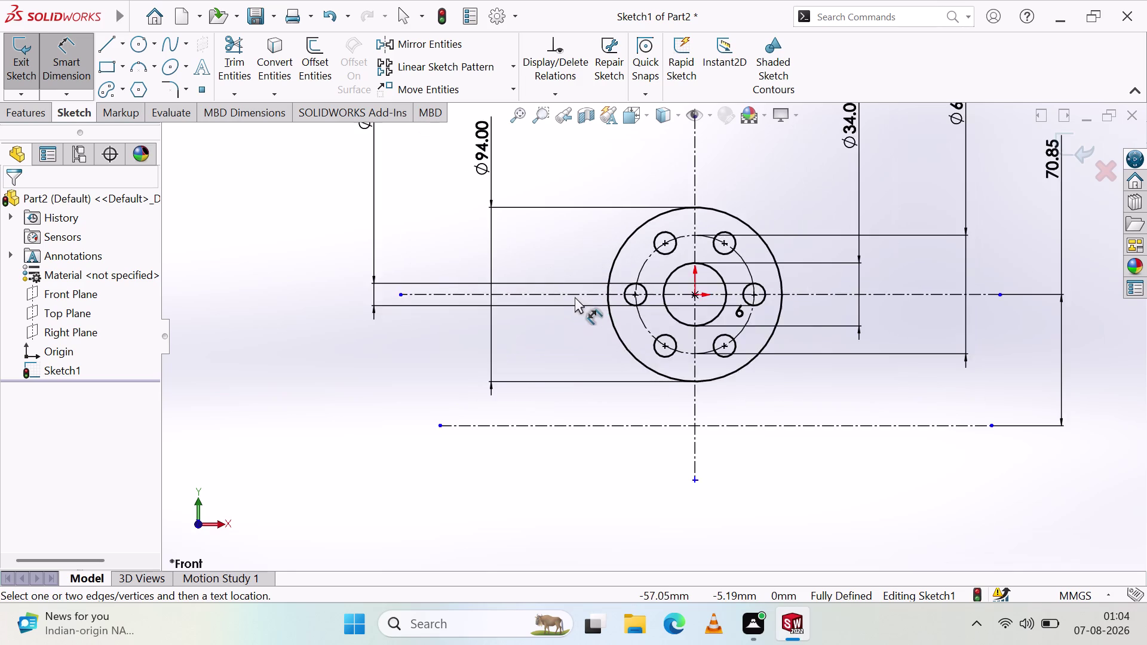
scroll(down, 3)
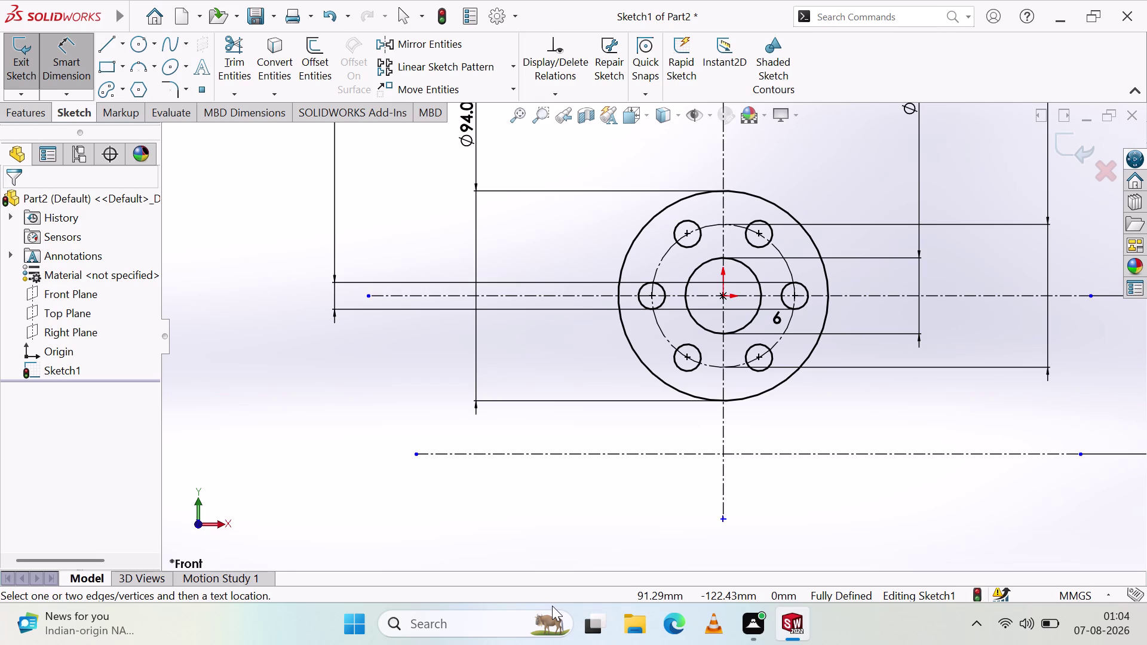
scroll(up, 3)
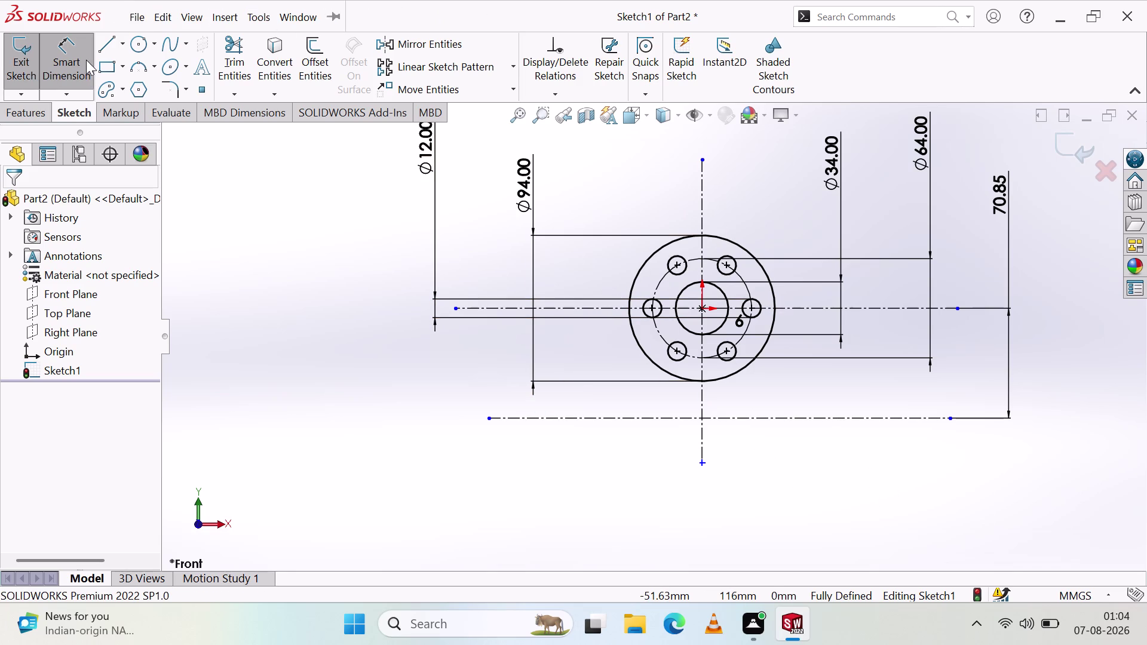
click(70, 61)
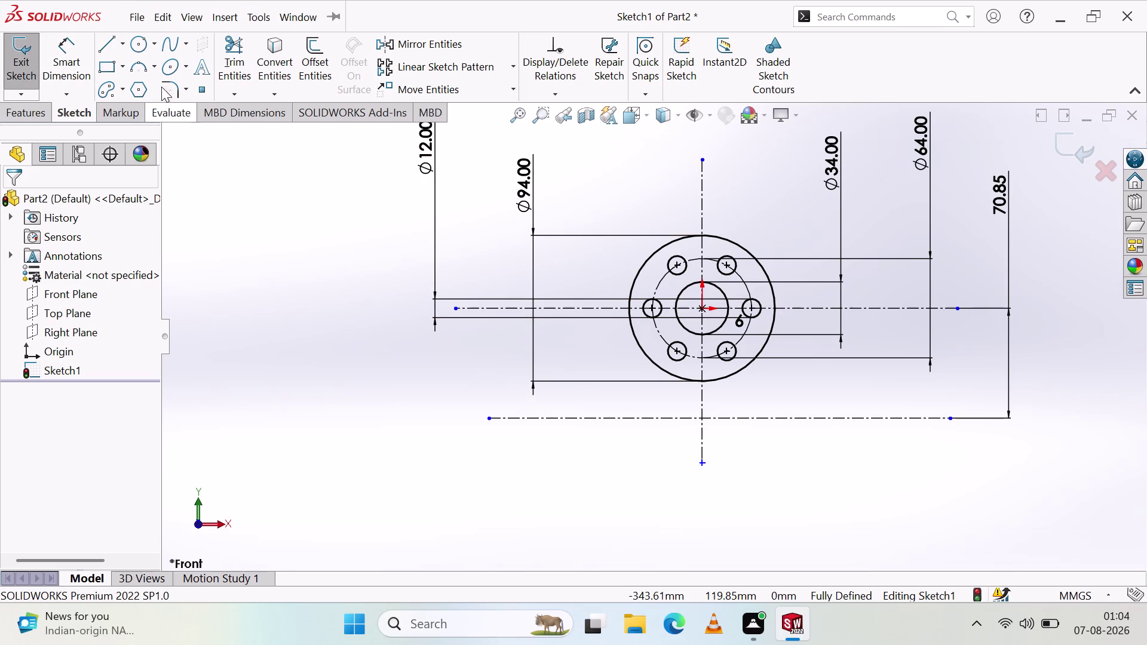
Draw a centrepoint arc slot centred on the lower centerline, sweeping right to left, and set its width.
click(120, 94)
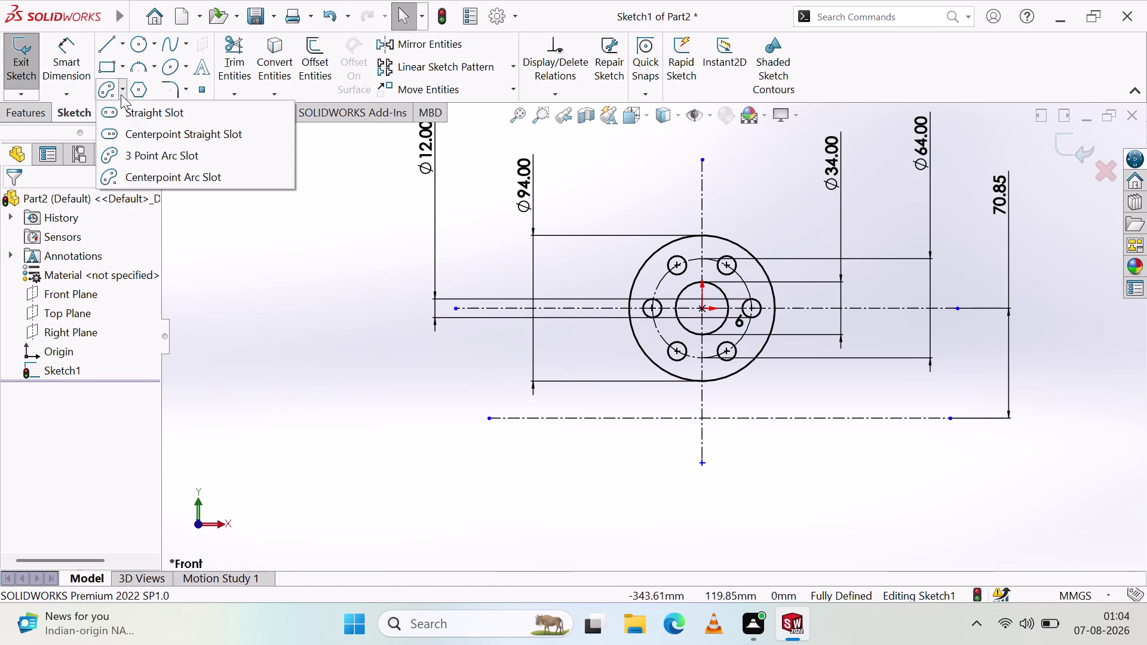
click(174, 179)
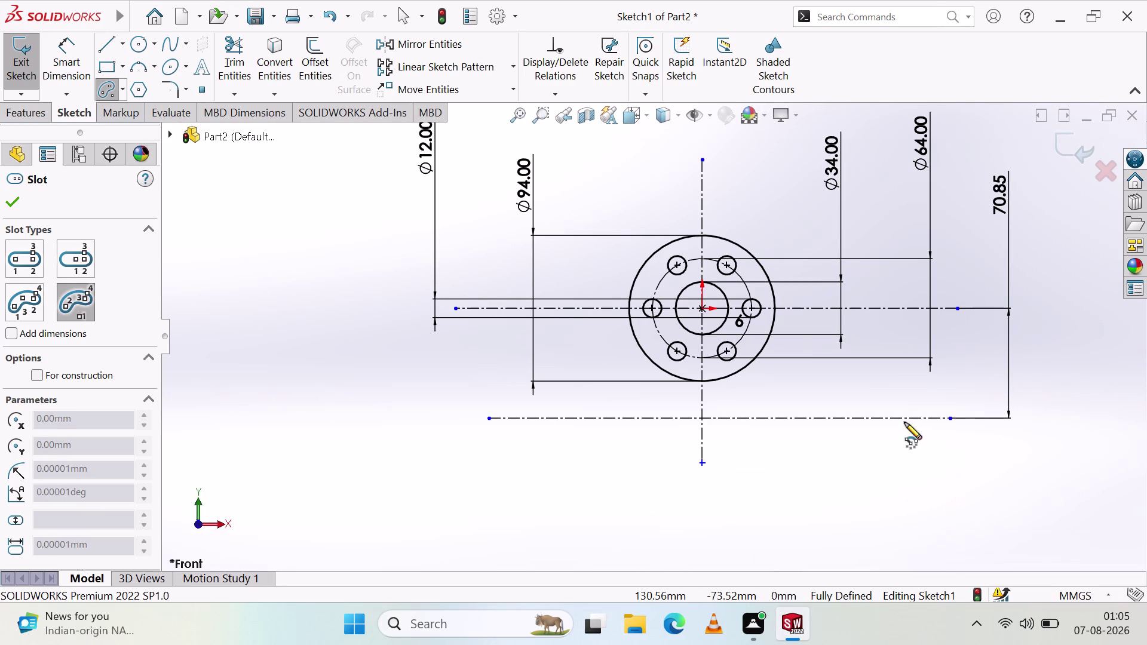
click(702, 420)
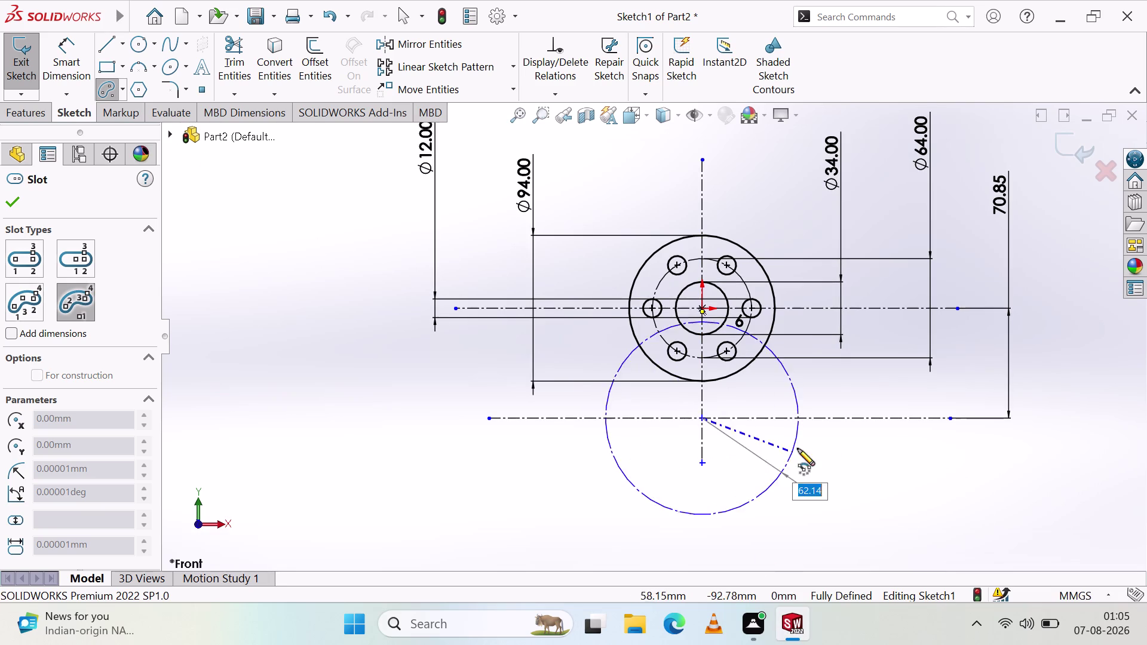
click(842, 417)
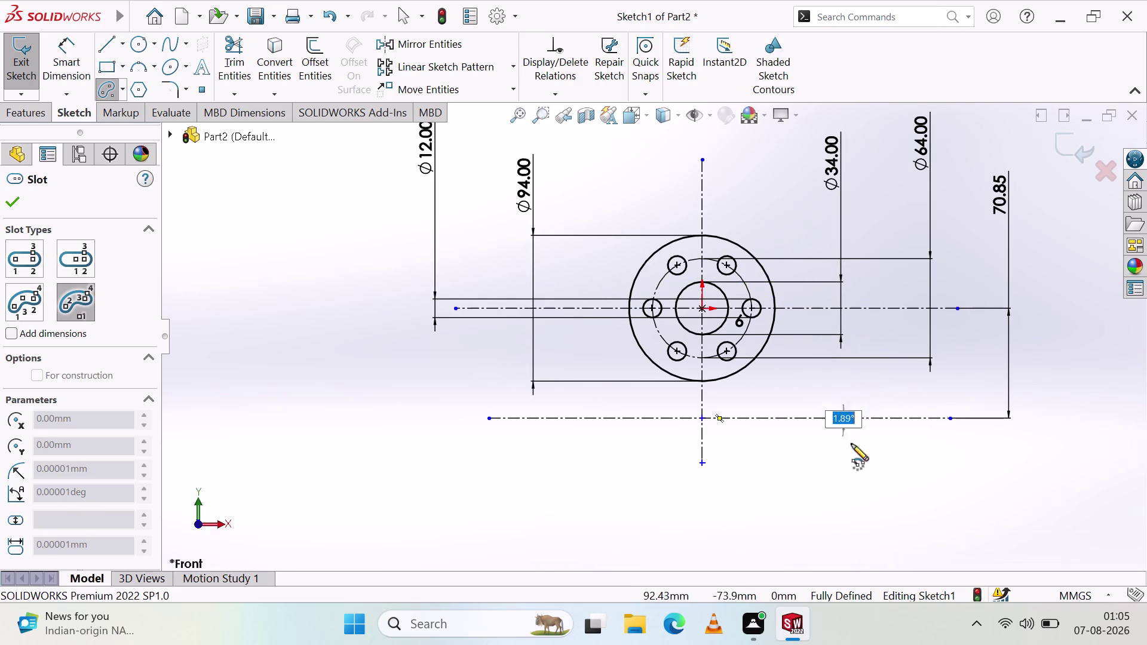
click(585, 417)
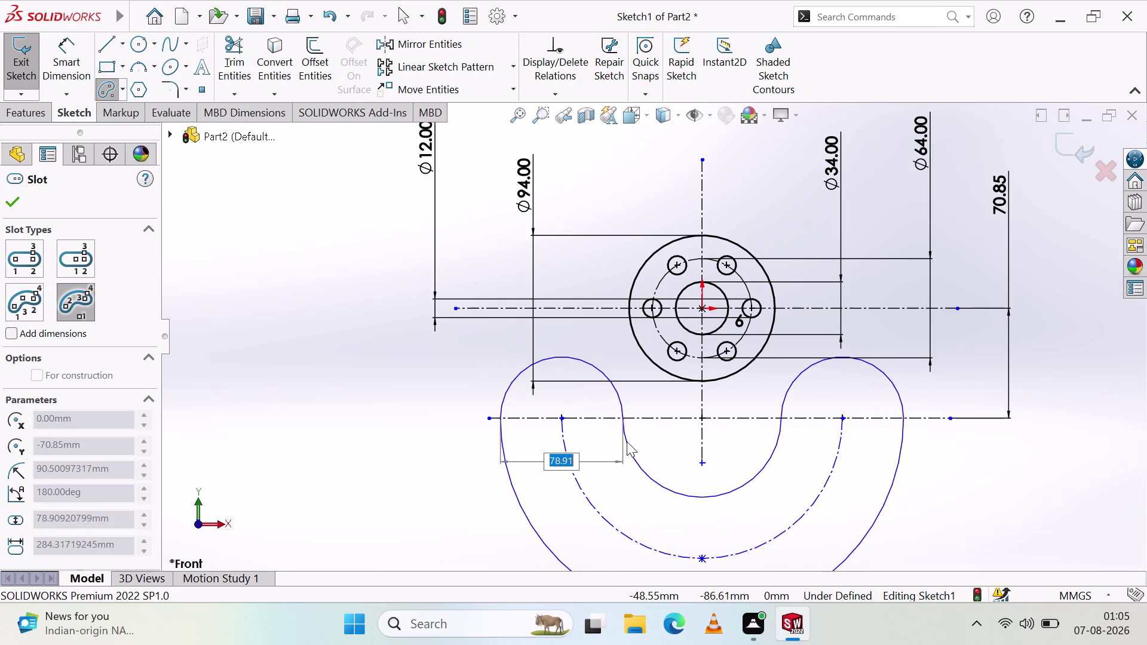
click(632, 461)
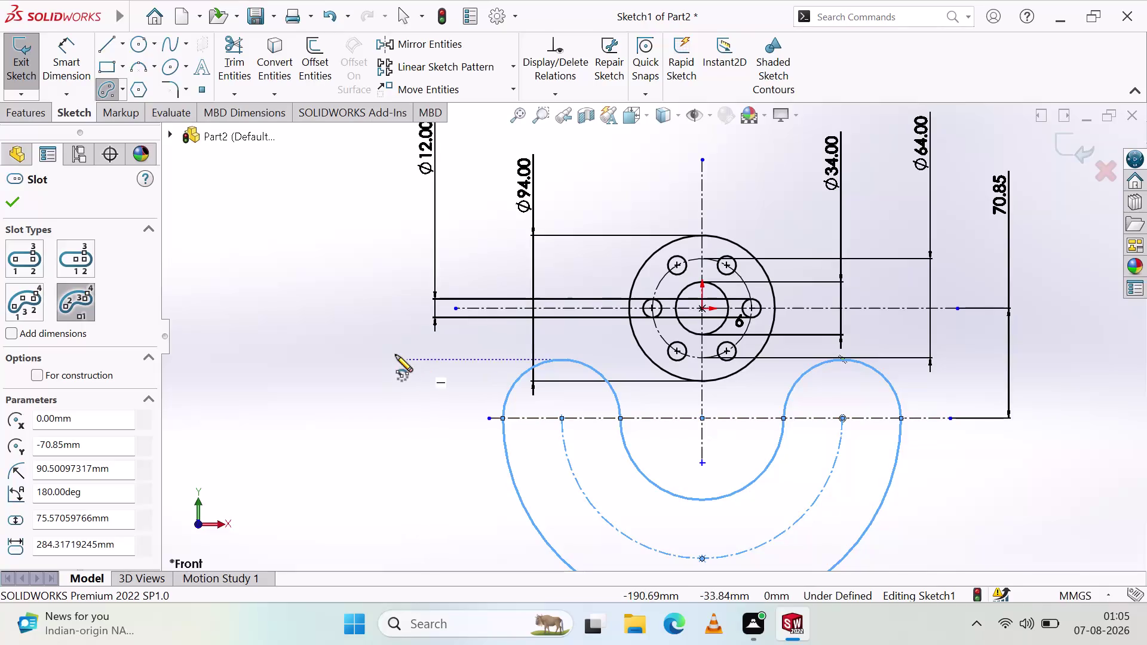
key(Escape)
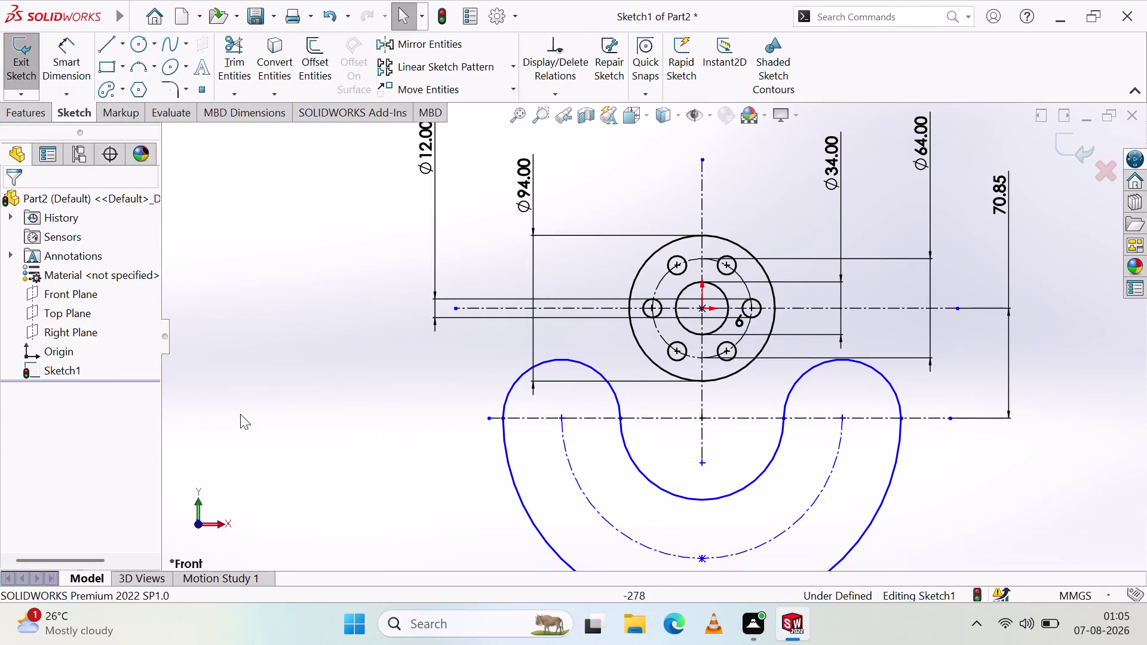
Give the slot's centreline arc an R100 dimension placed below the hook.
click(81, 77)
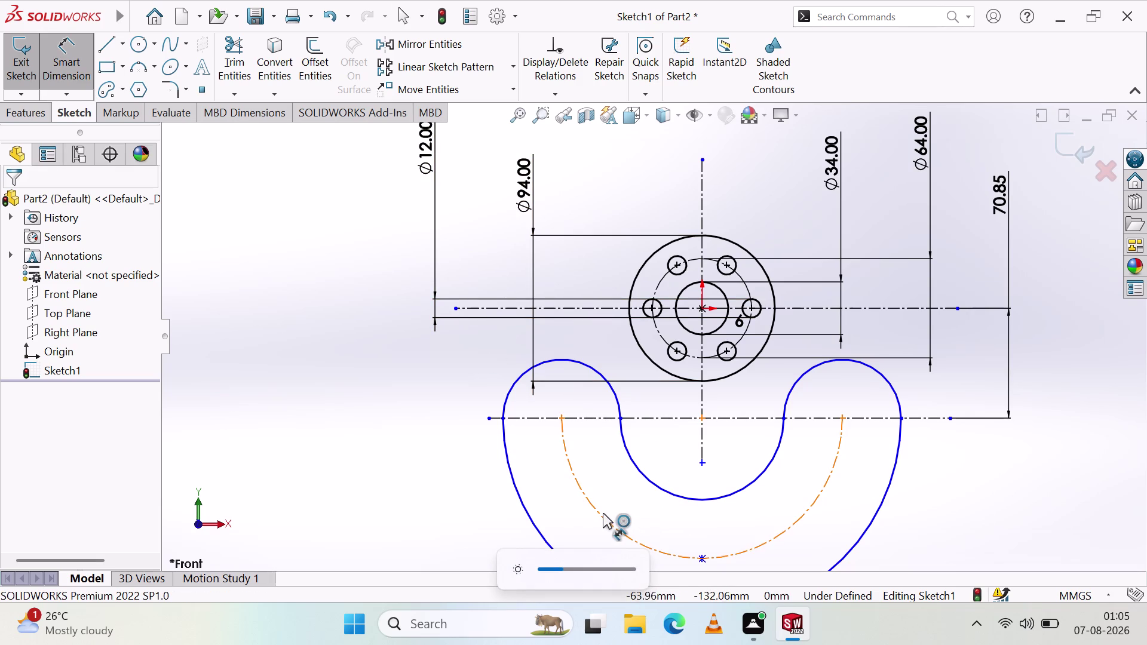
click(602, 512)
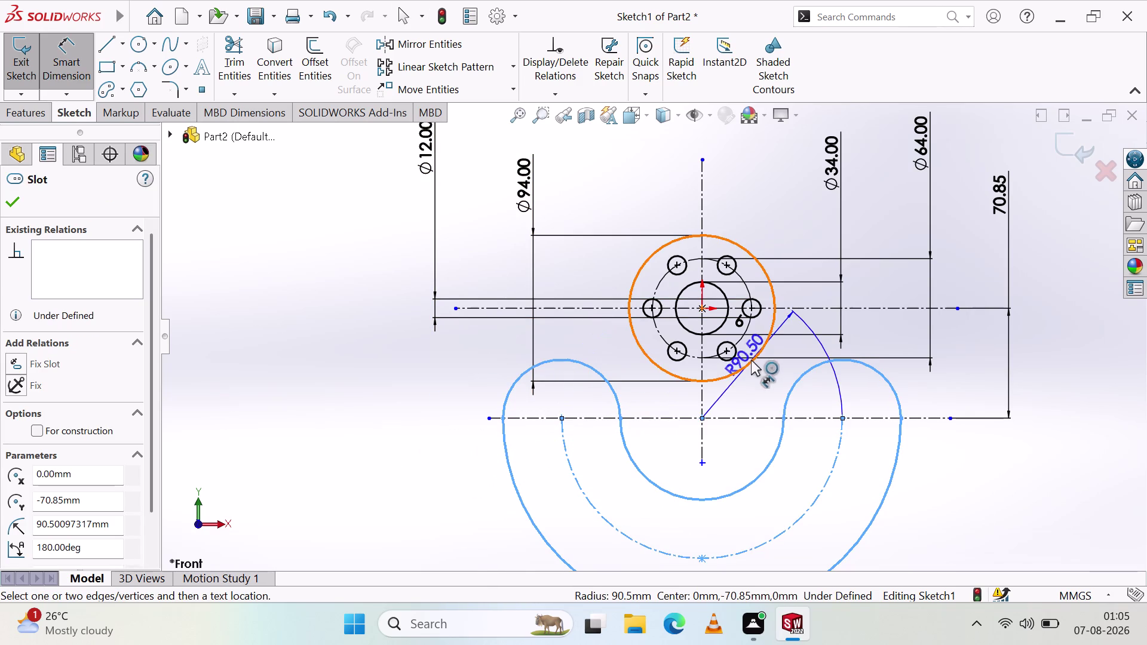
click(411, 496)
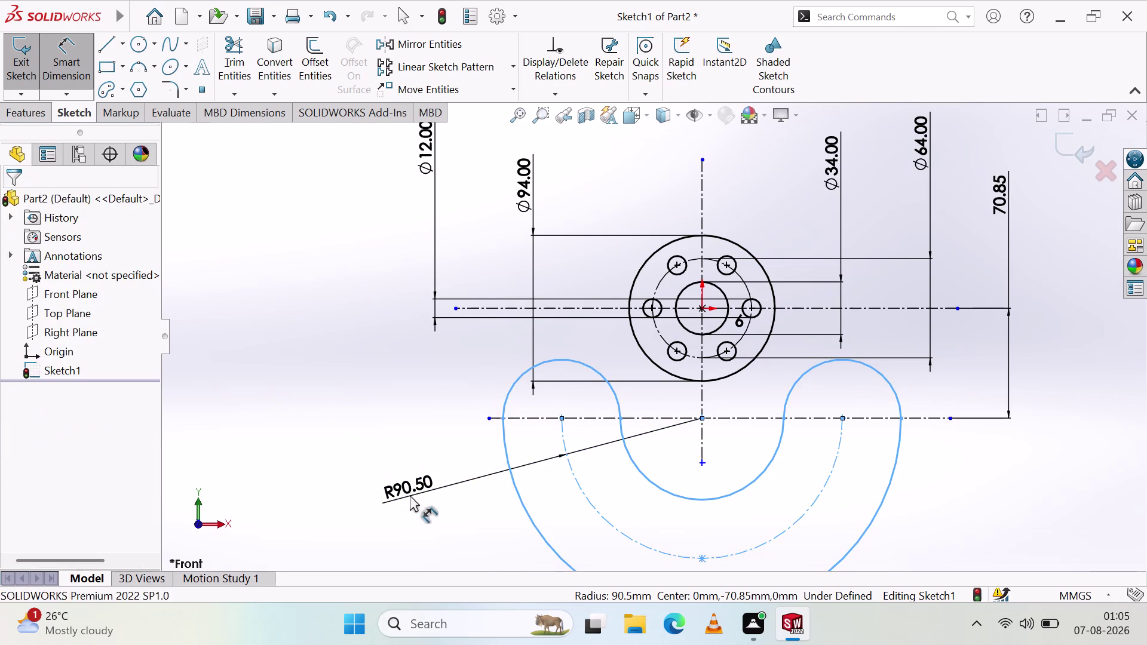
text(100)
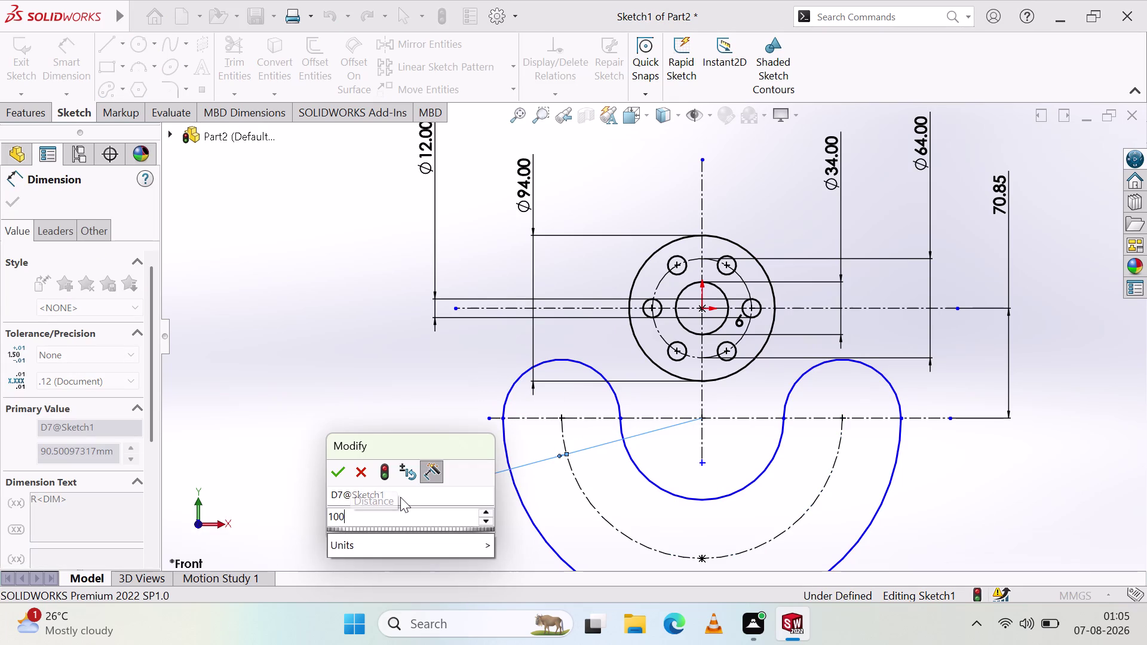
key(Return)
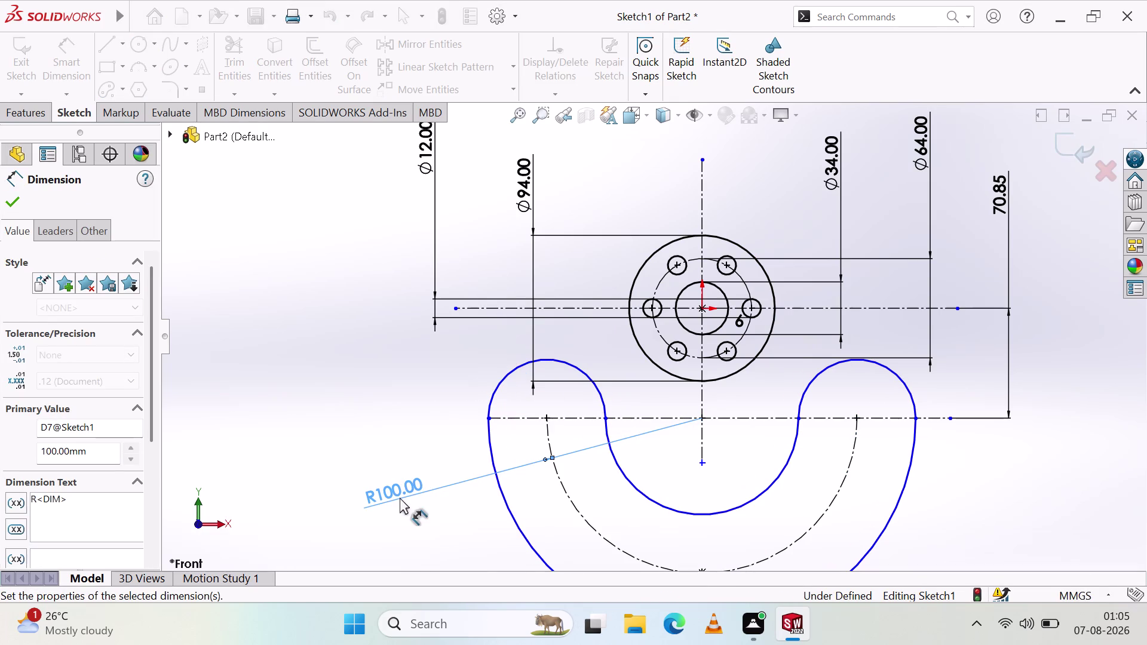
click(425, 390)
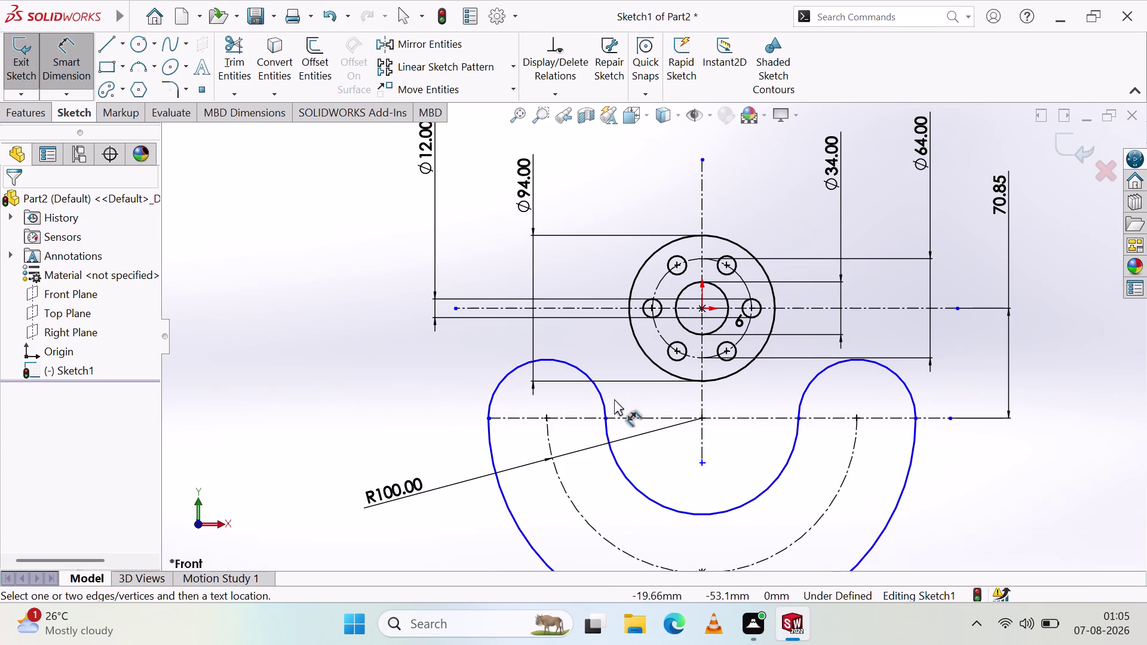
scroll(down, 3)
scroll(up, 3)
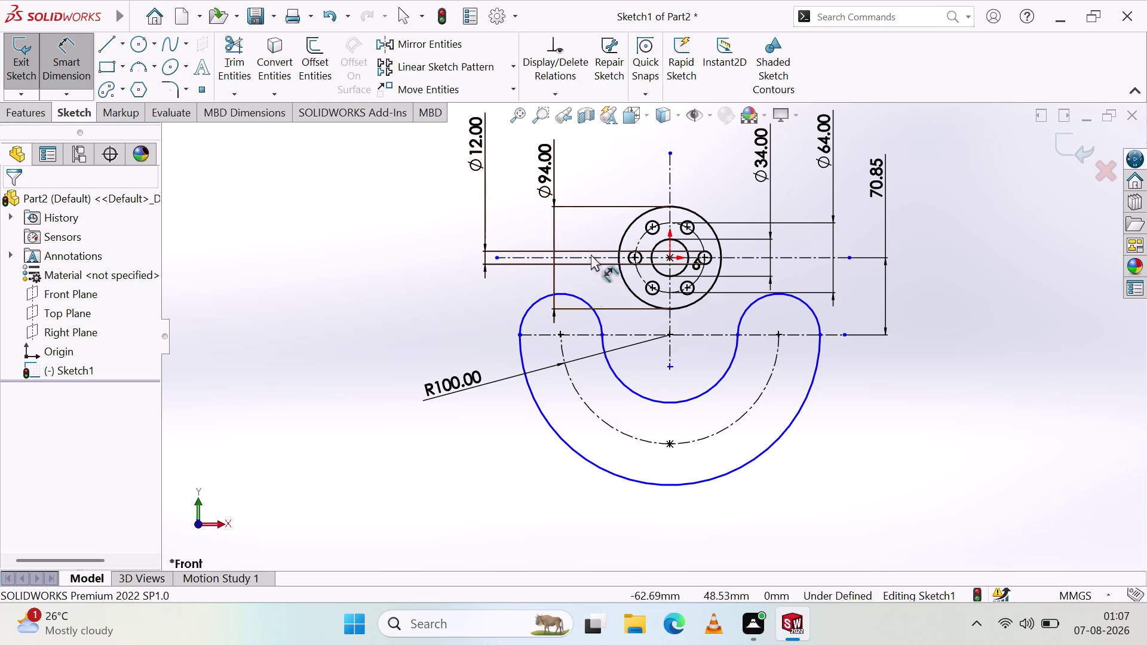
Exit dimensioning, undo three changes to remove the R100 slot, and choose Centerpoint Arc Slot.
key(Escape)
key(Escape)
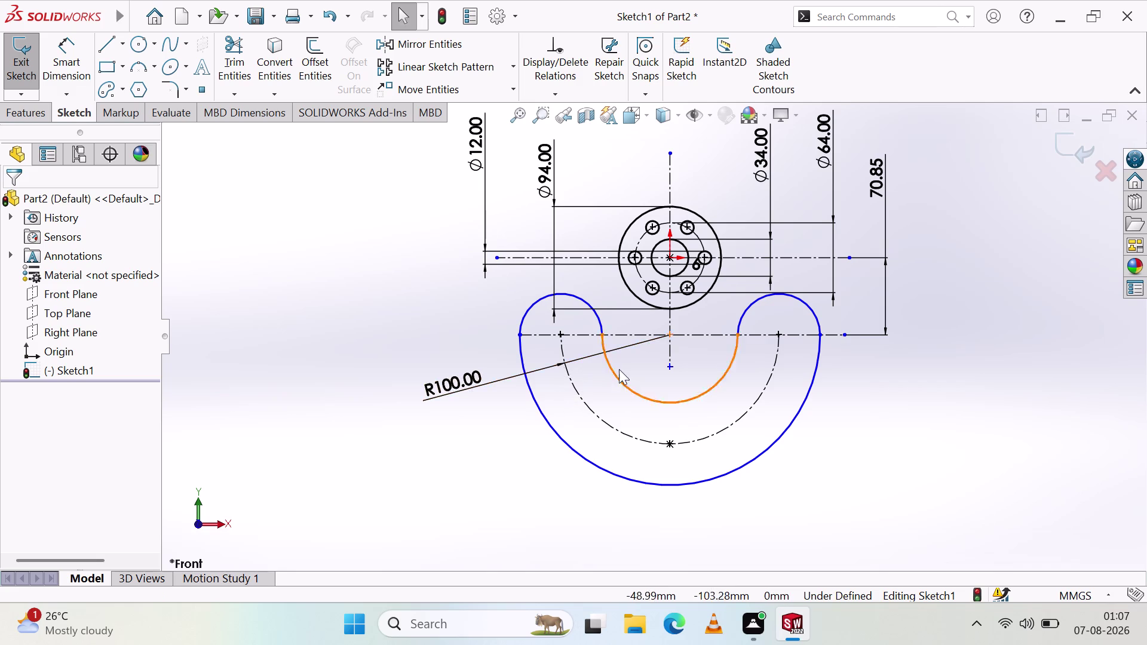
scroll(up, 3)
scroll(down, 3)
scroll(down, 3)
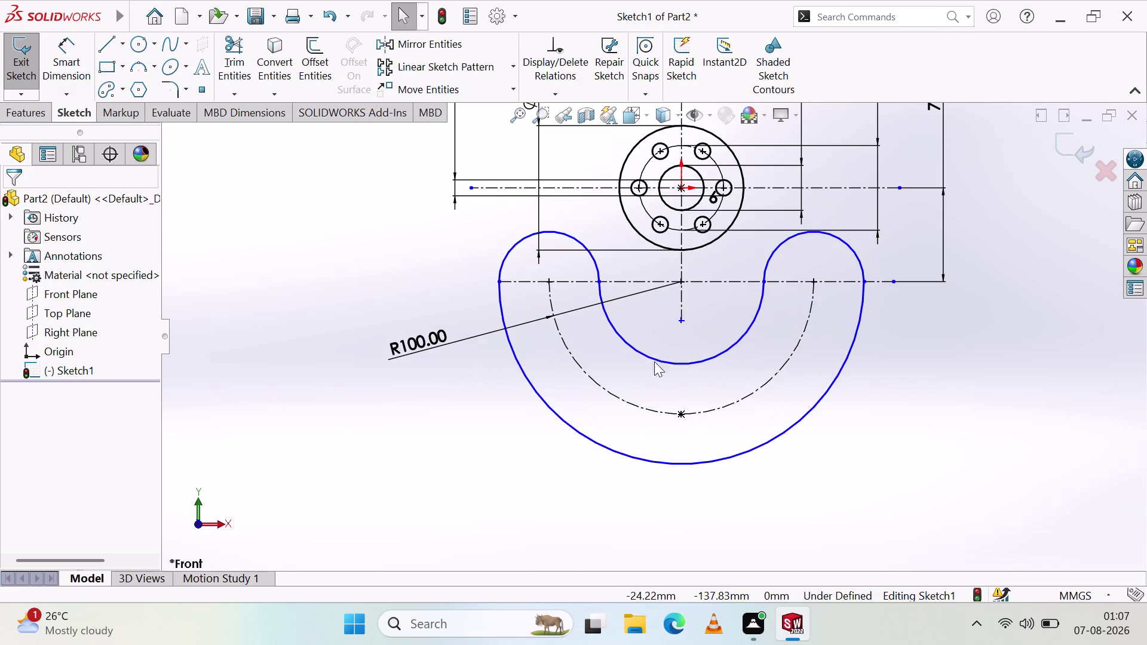
scroll(down, 3)
scroll(up, 3)
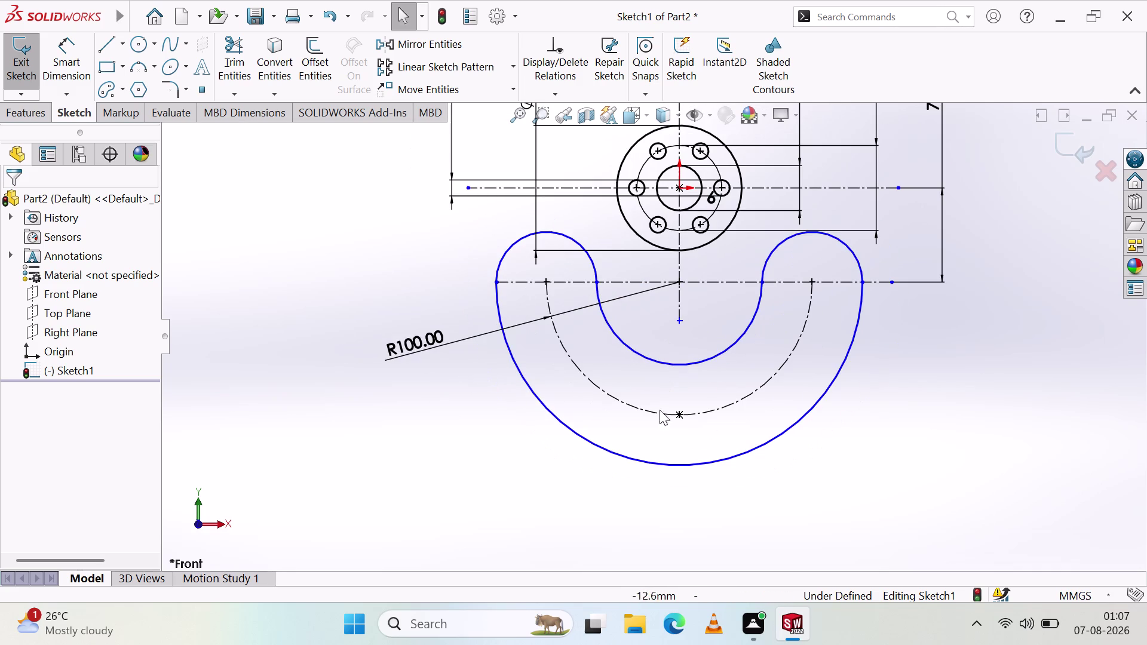
key(ctrl+z)
key(ctrl+z)
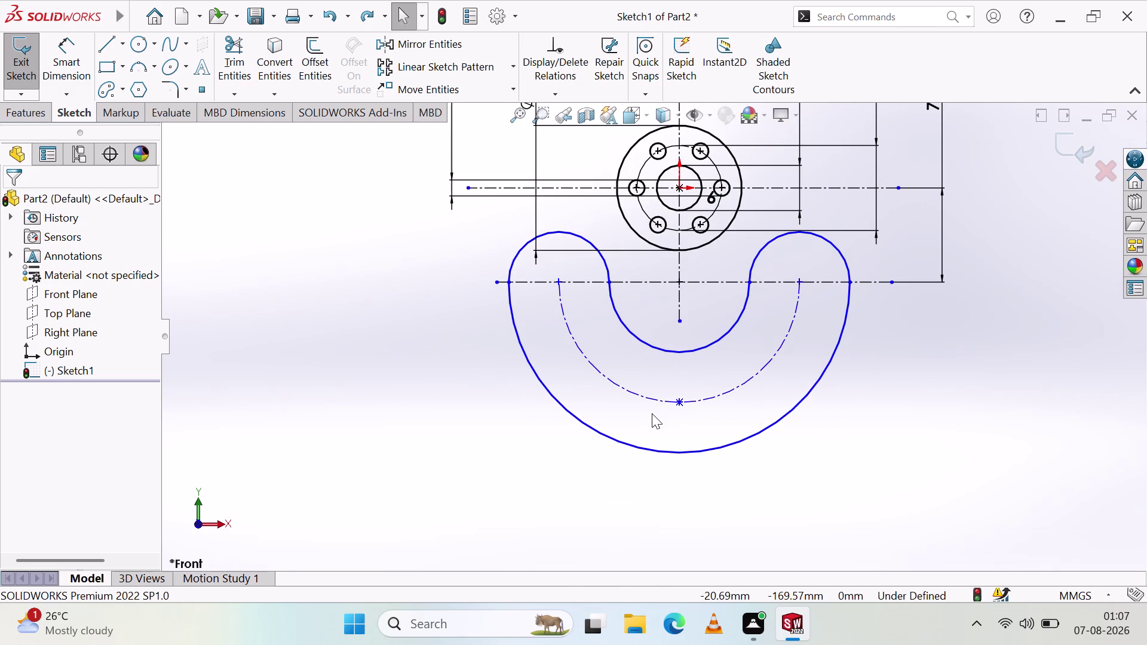
key(ctrl+z)
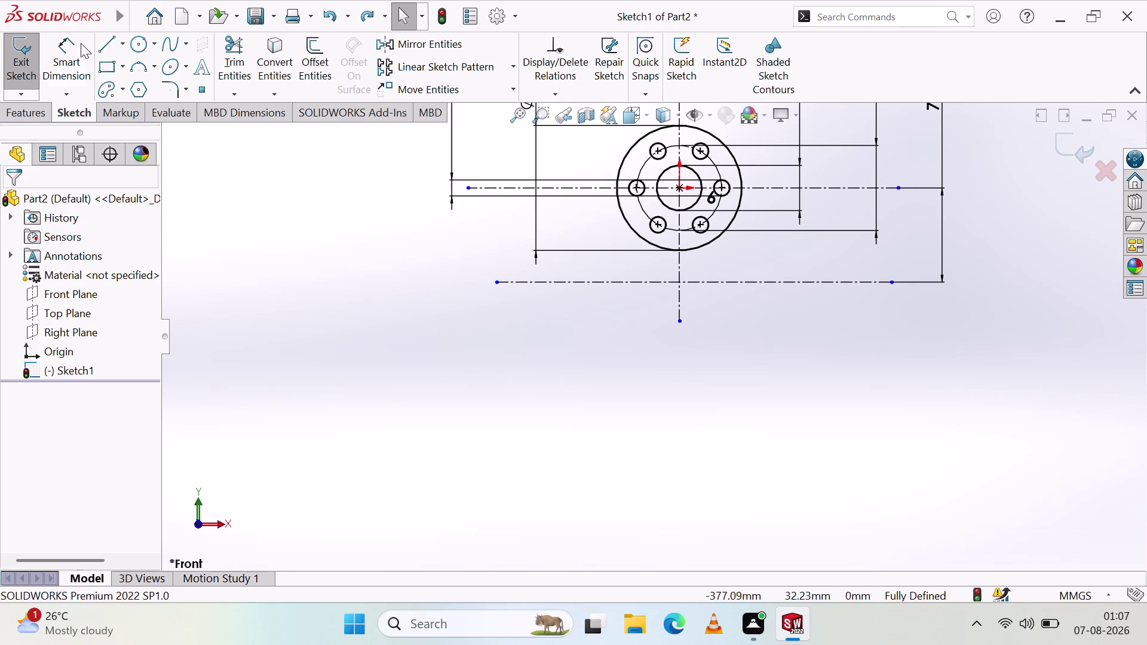
click(103, 92)
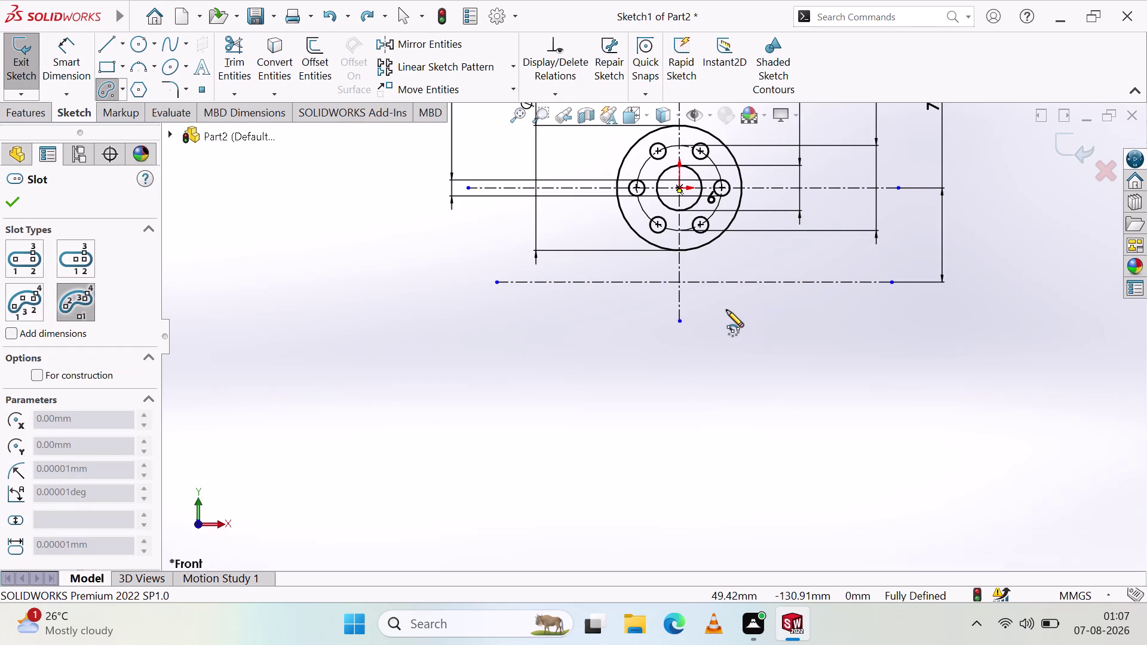
Start an arc slot centred on the flange centre, zoom around, then cancel it.
click(680, 189)
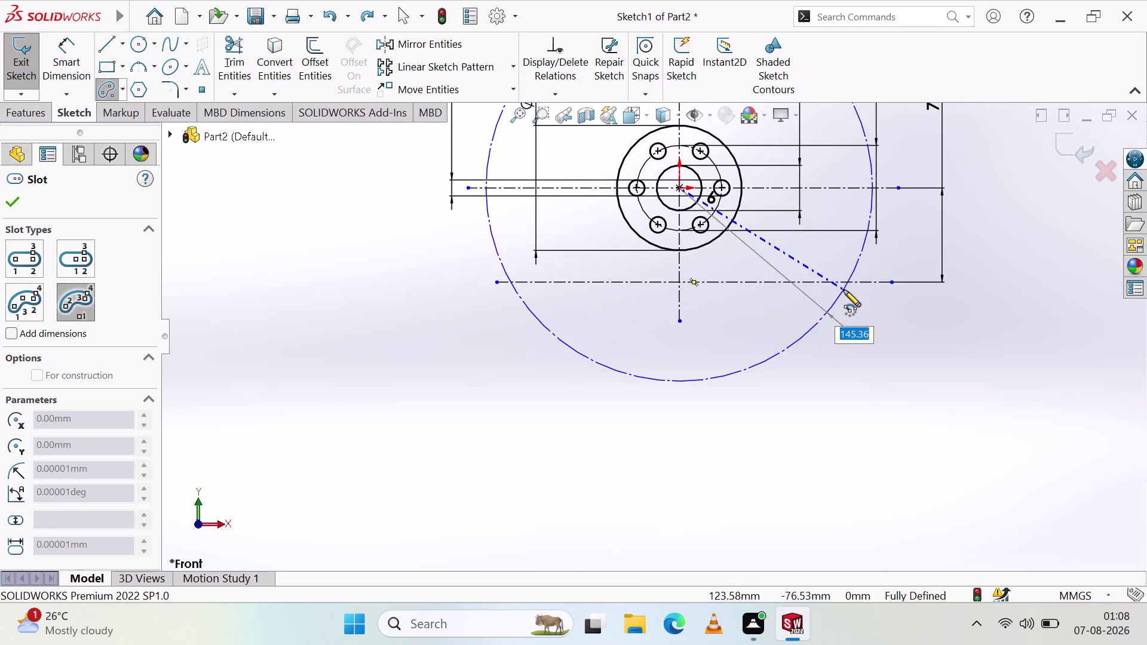
click(878, 281)
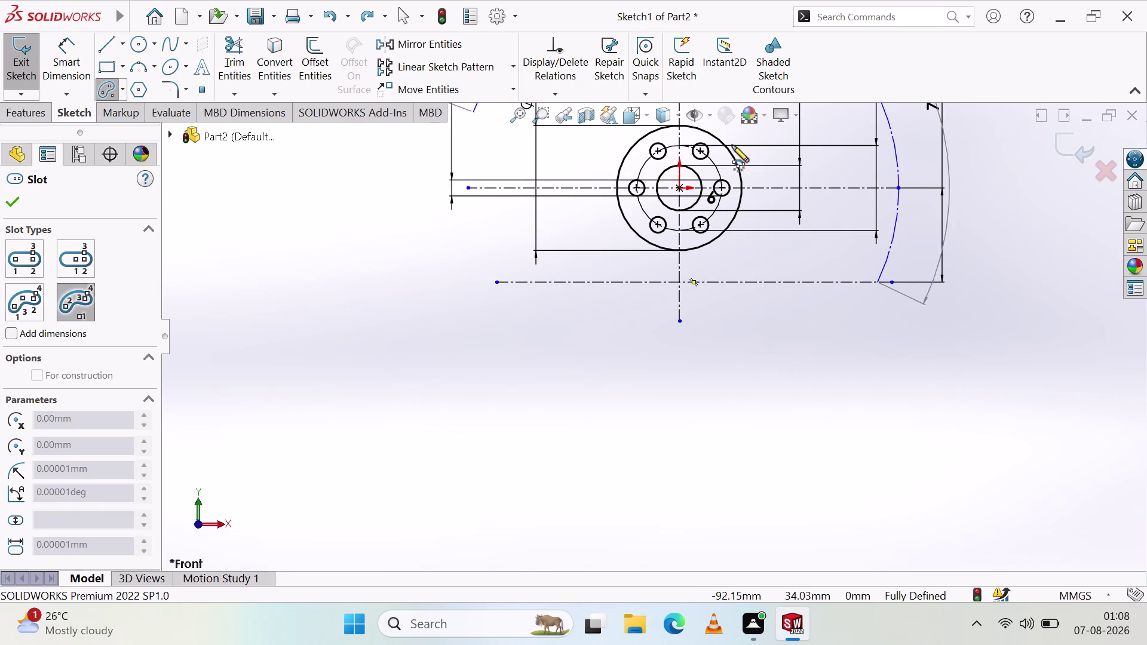
scroll(up, 3)
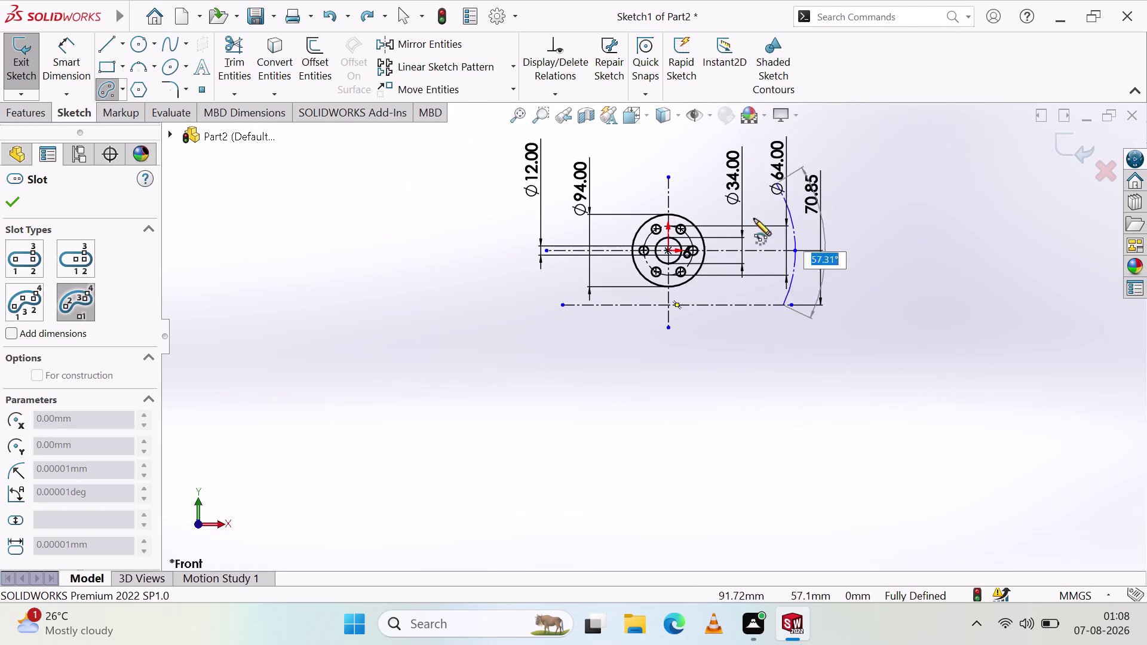
scroll(up, 3)
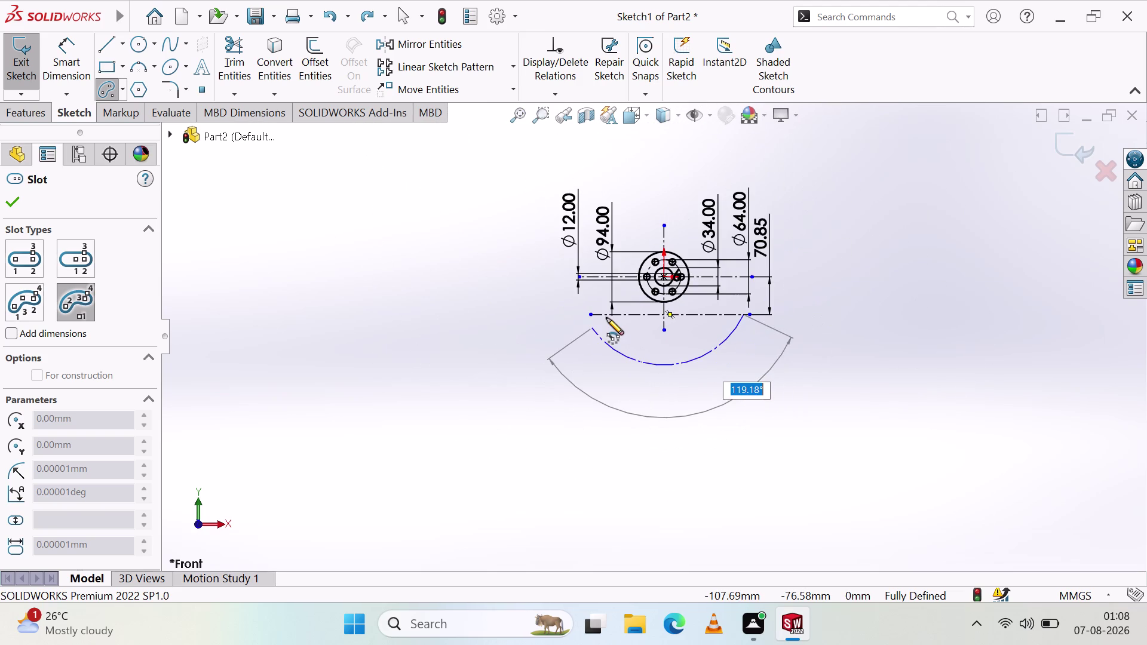
scroll(up, 3)
scroll(down, 3)
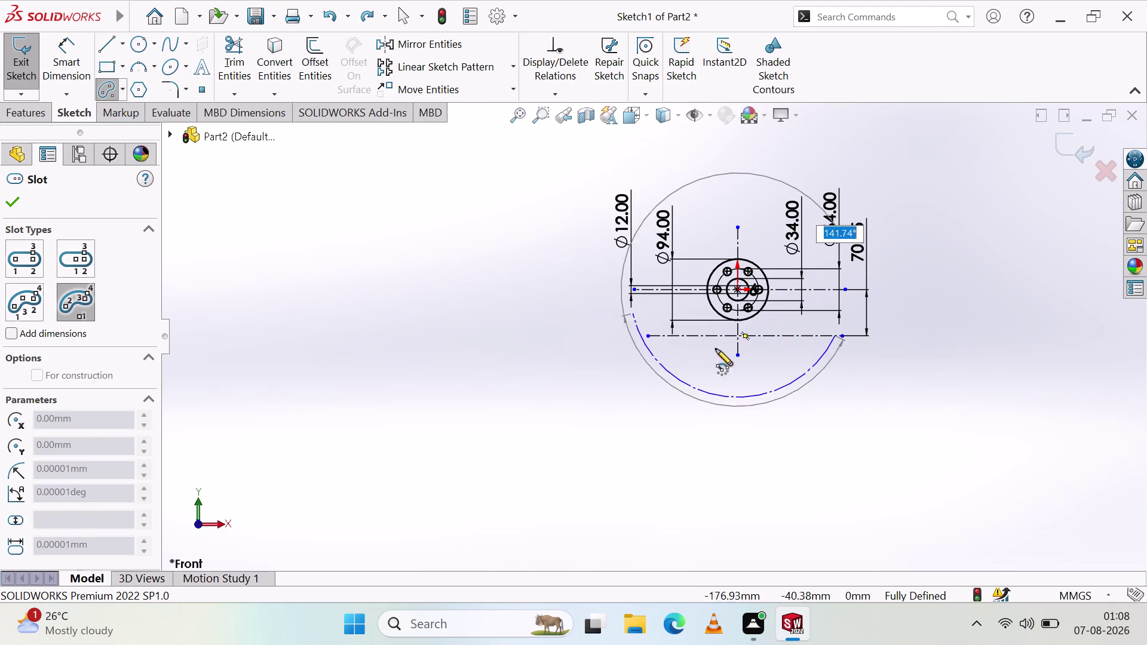
scroll(down, 3)
scroll(down, 3)
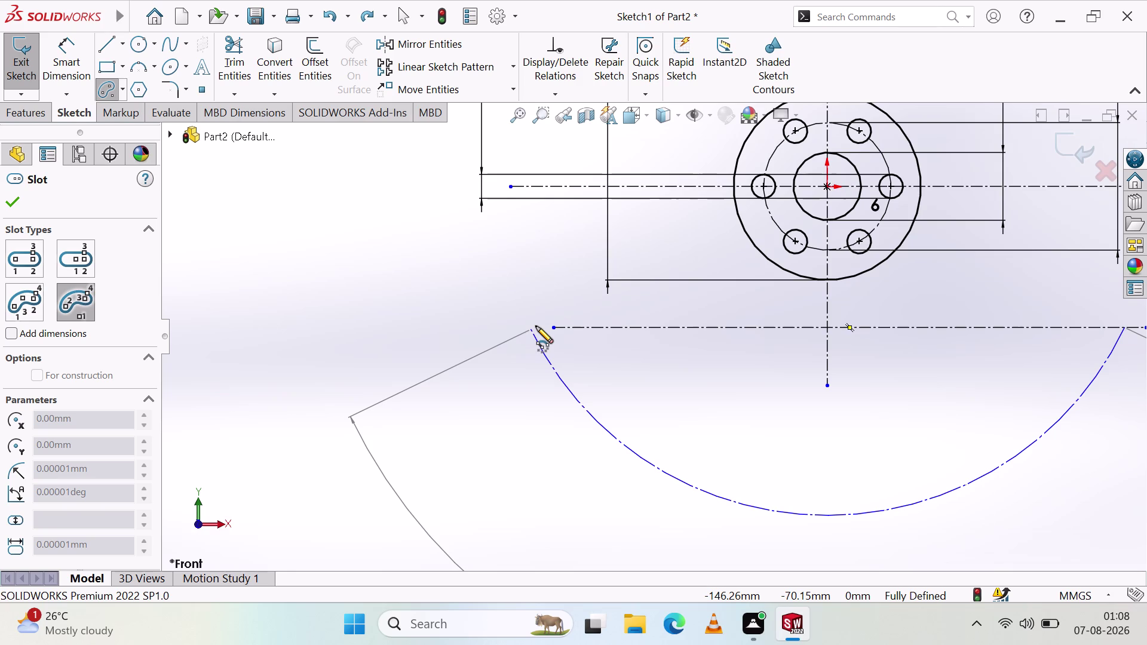
key(Escape)
scroll(up, 3)
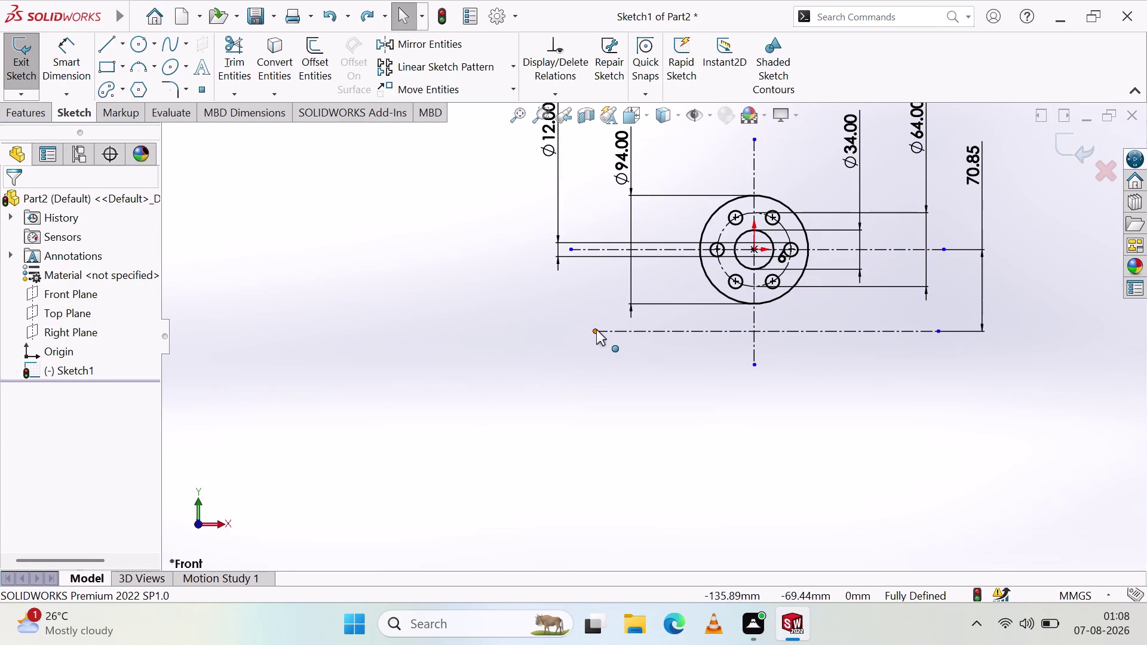
Extend the lower centreline both ways and move its 70.85 dimension closer to the flange.
drag(594, 330, 498, 358)
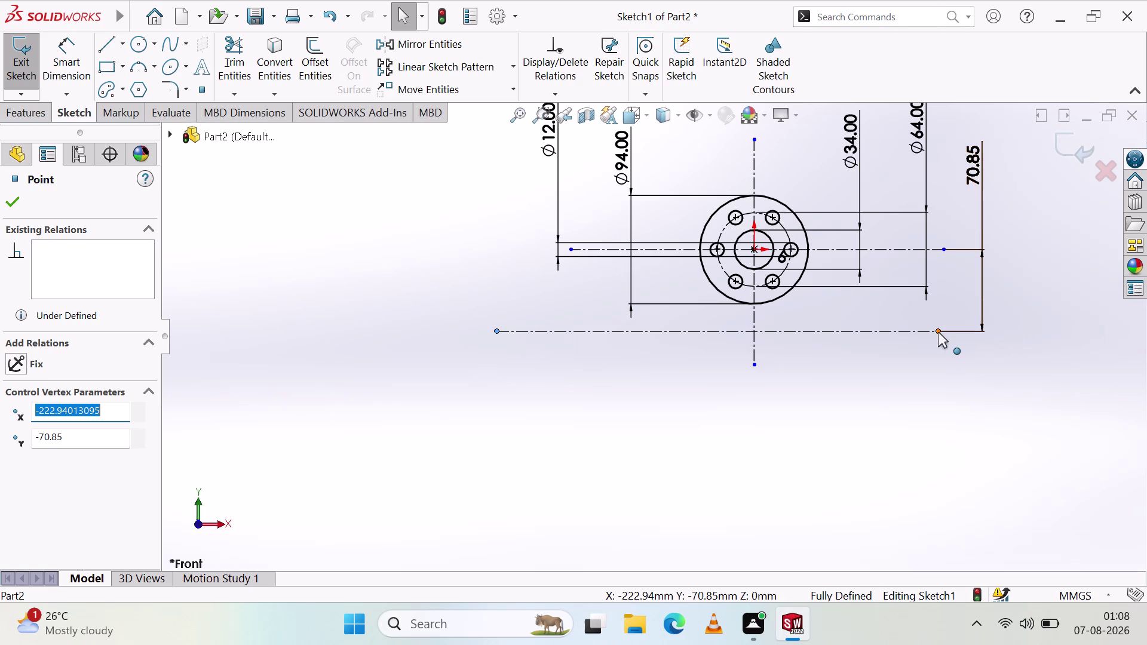
drag(938, 332, 996, 310)
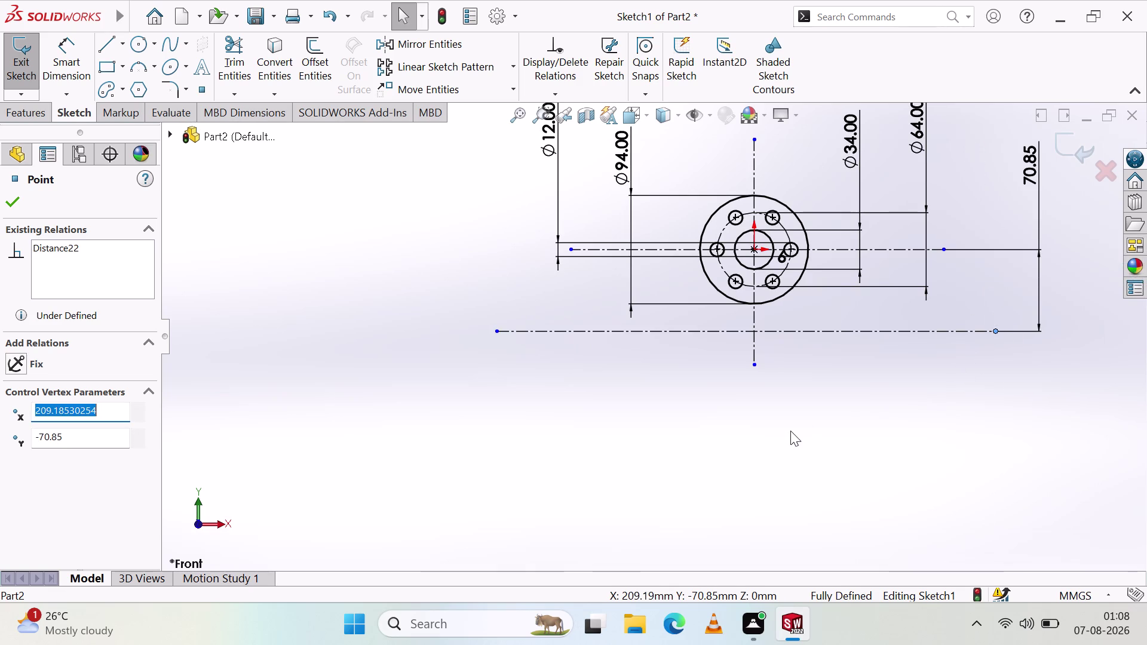
click(791, 431)
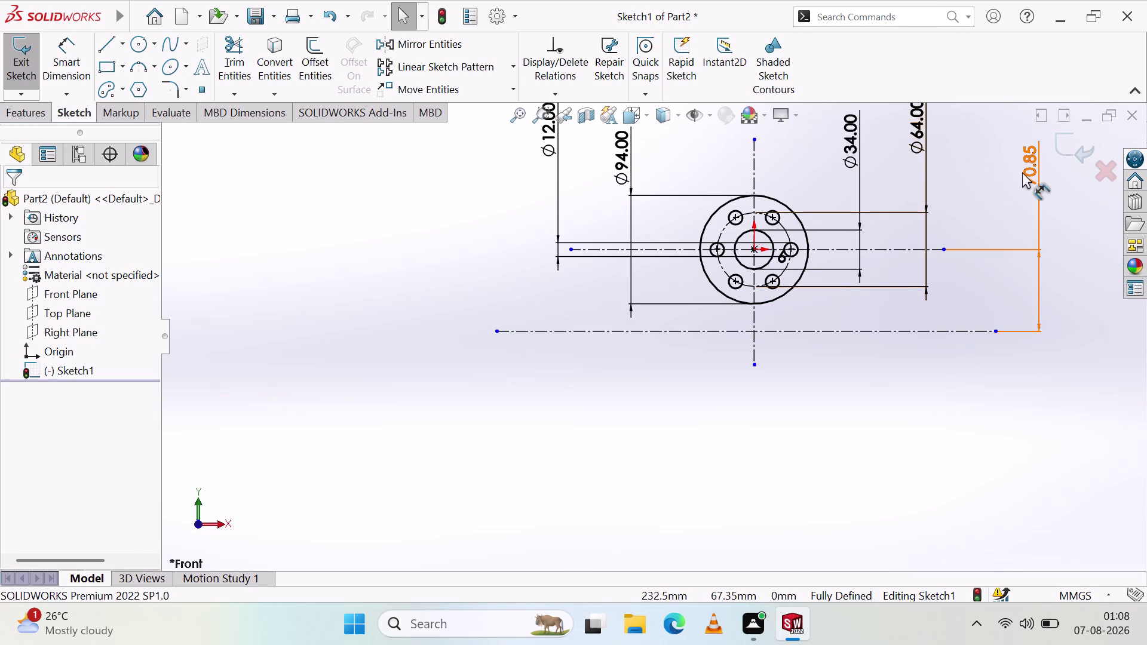
drag(1023, 172, 946, 194)
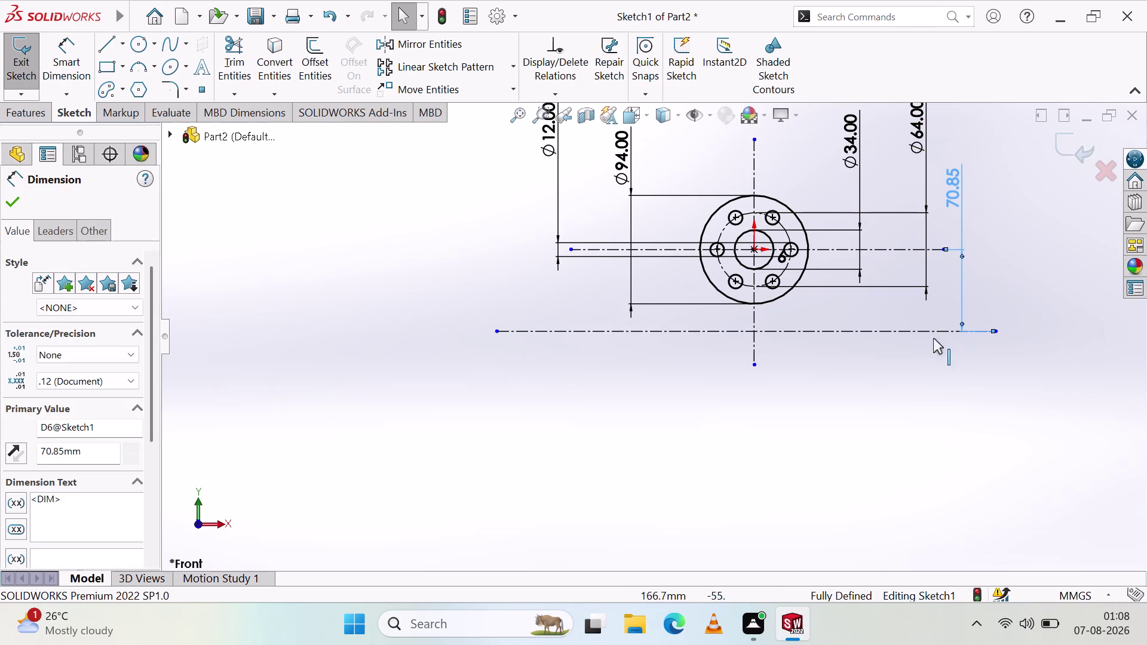
click(873, 440)
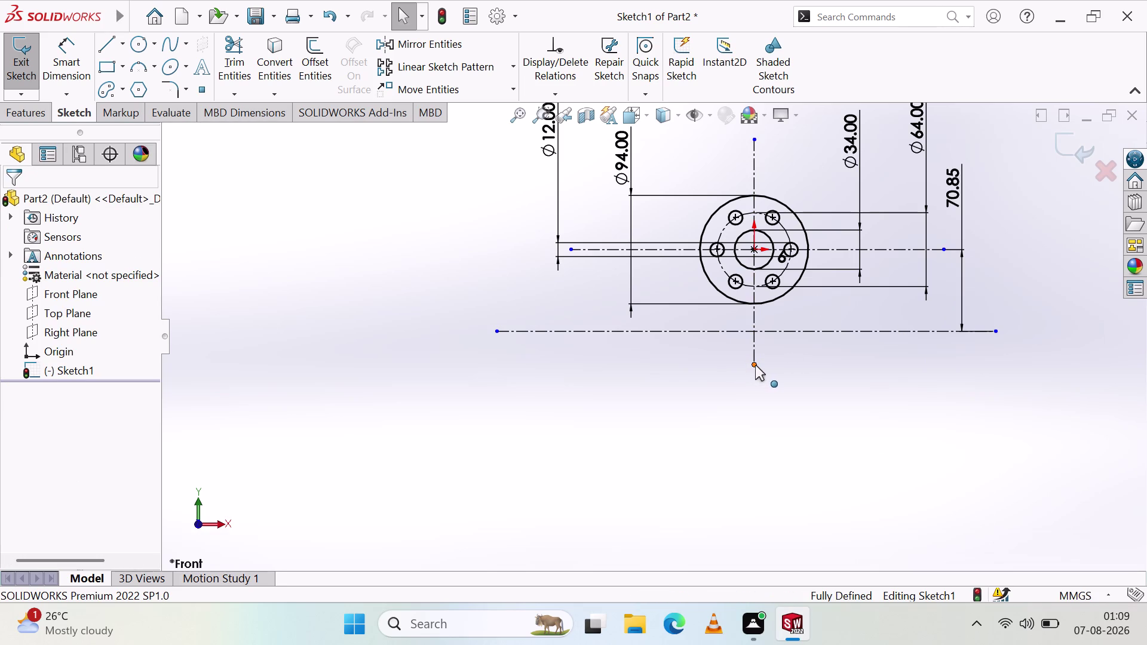
Drag the vertical centreline's lower end upward to shorten it.
drag(753, 364, 770, 314)
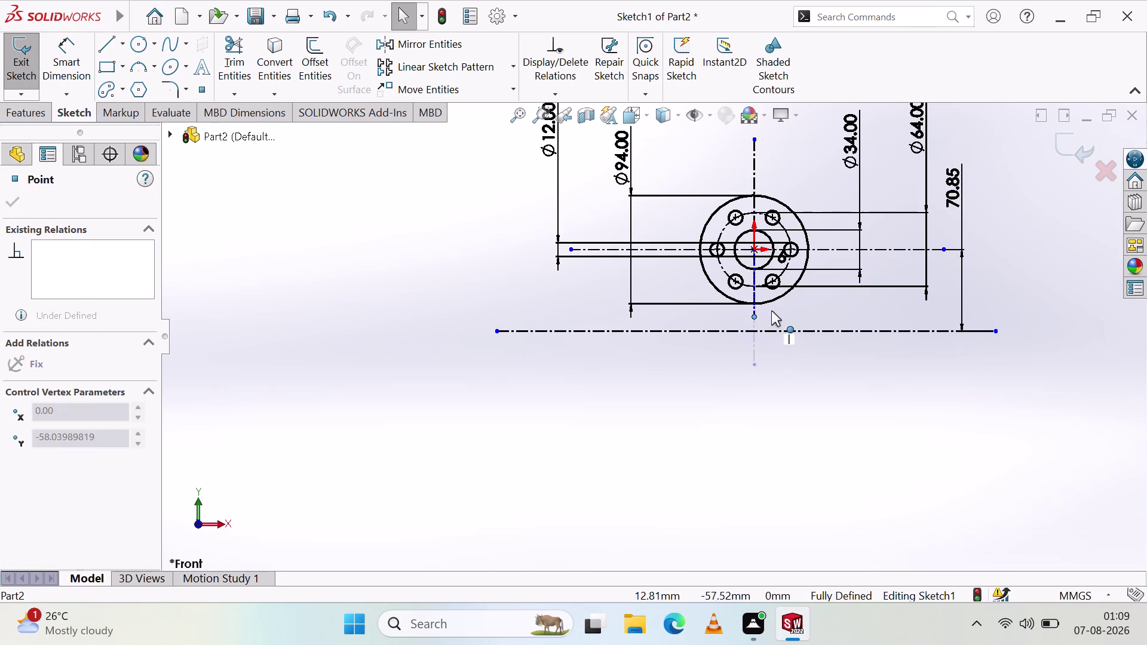
drag(771, 314, 767, 246)
click(644, 434)
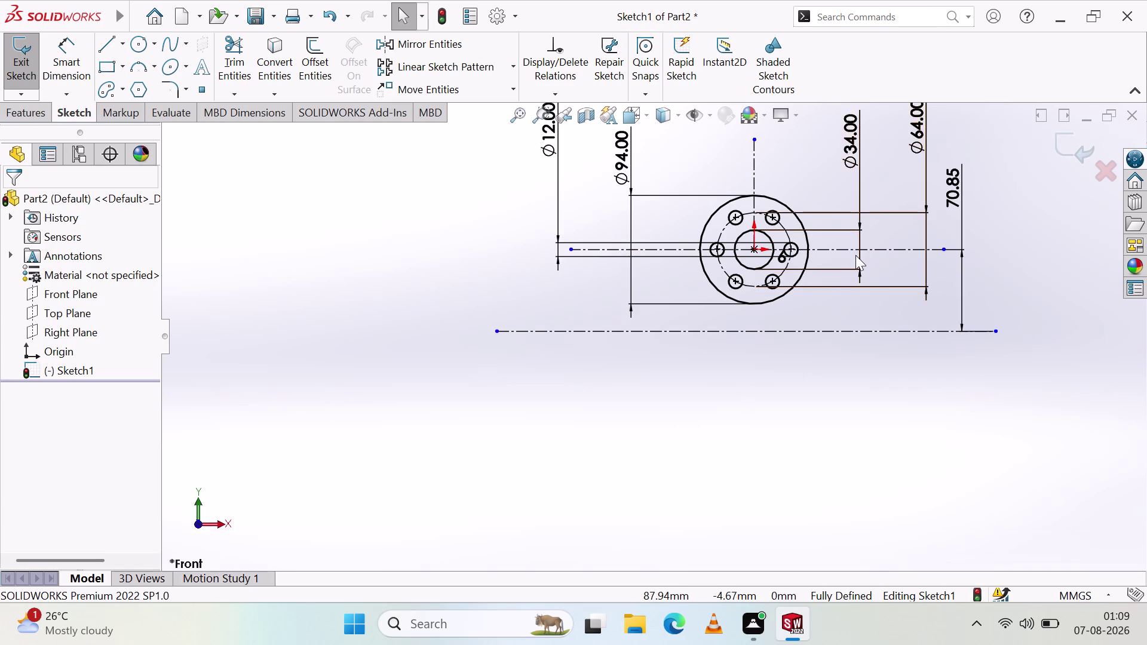
scroll(down, 3)
scroll(up, 3)
scroll(down, 3)
scroll(down, 3)
scroll(up, 3)
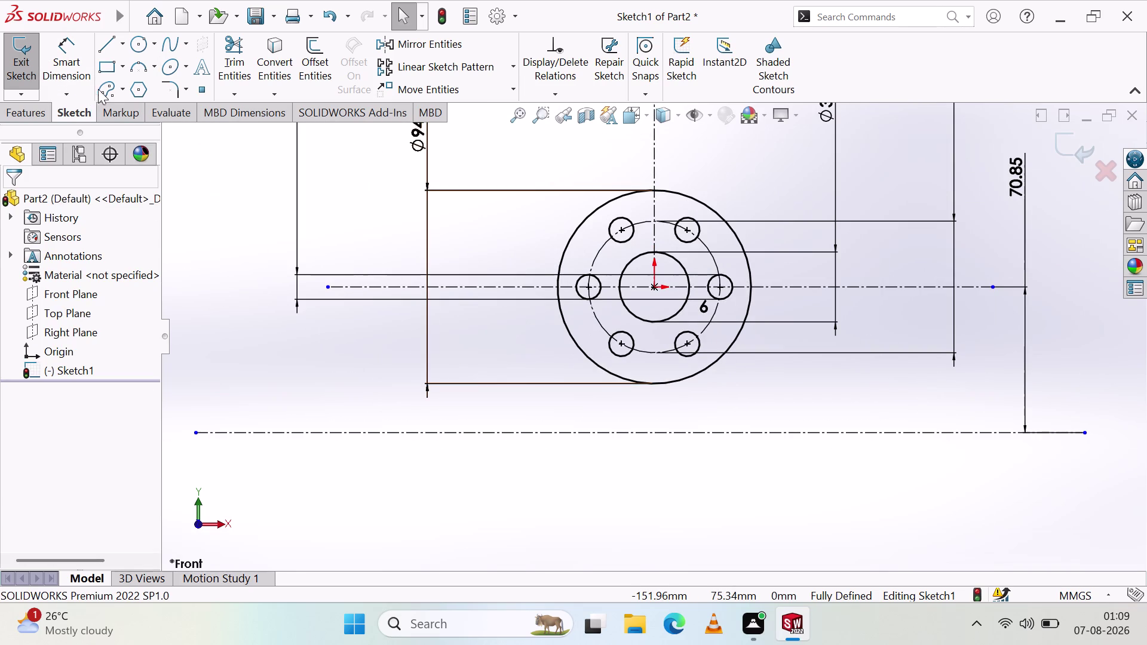
Draw a centrepoint arc slot centred at the flange centre, ends on the lower centreline, with its width set.
click(120, 94)
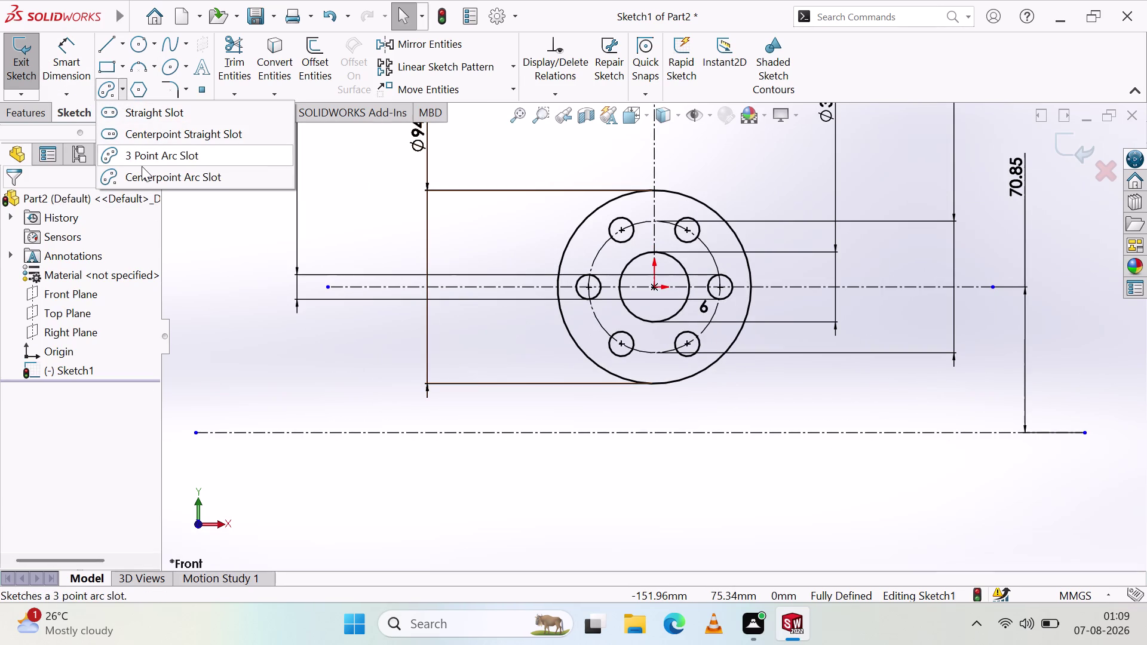
click(142, 172)
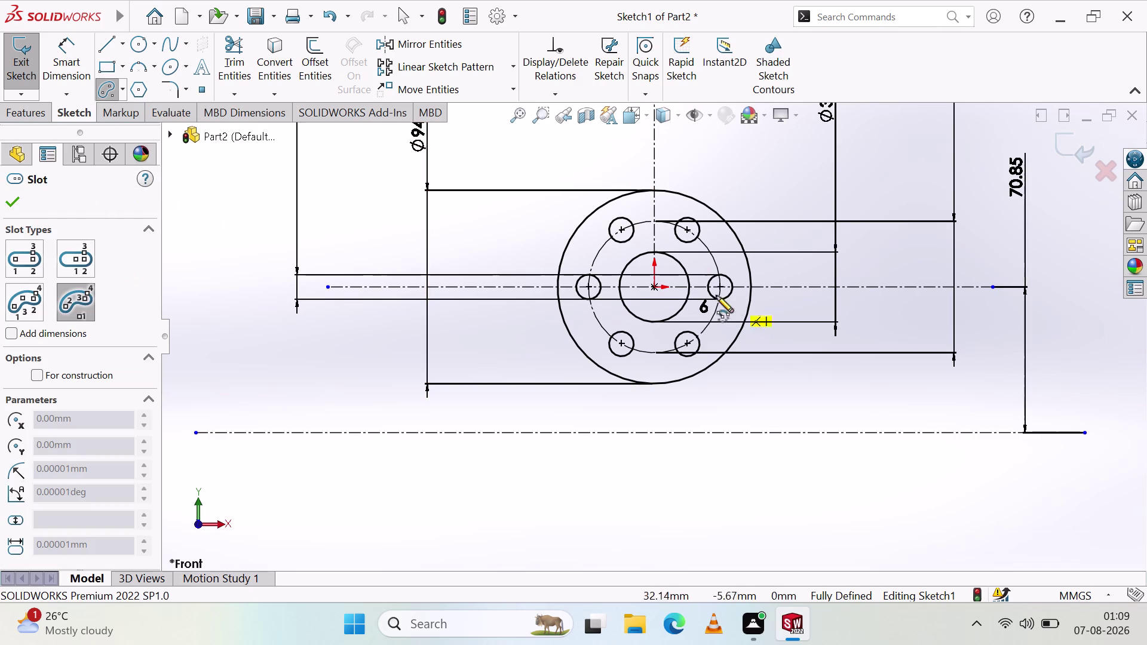
click(653, 288)
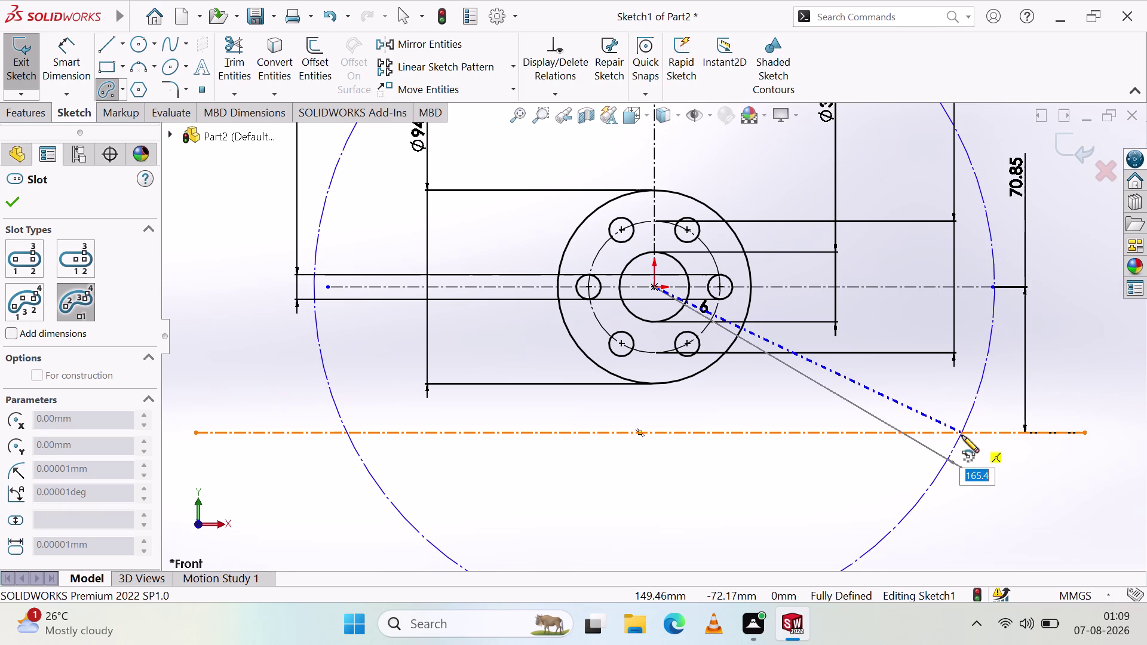
click(962, 436)
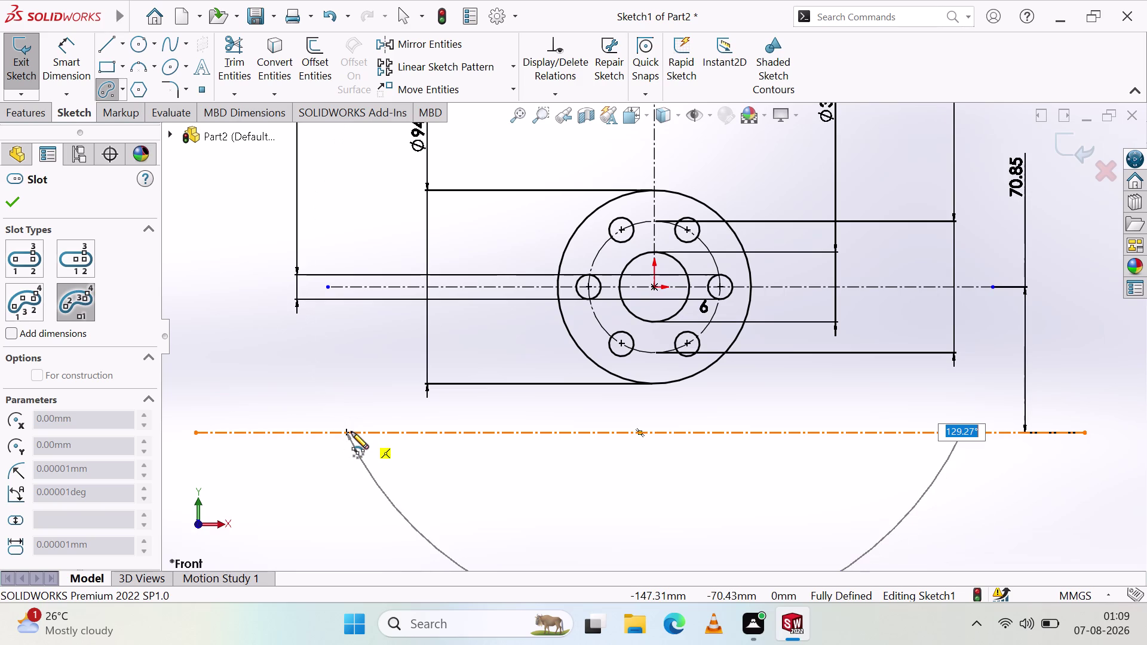
click(352, 432)
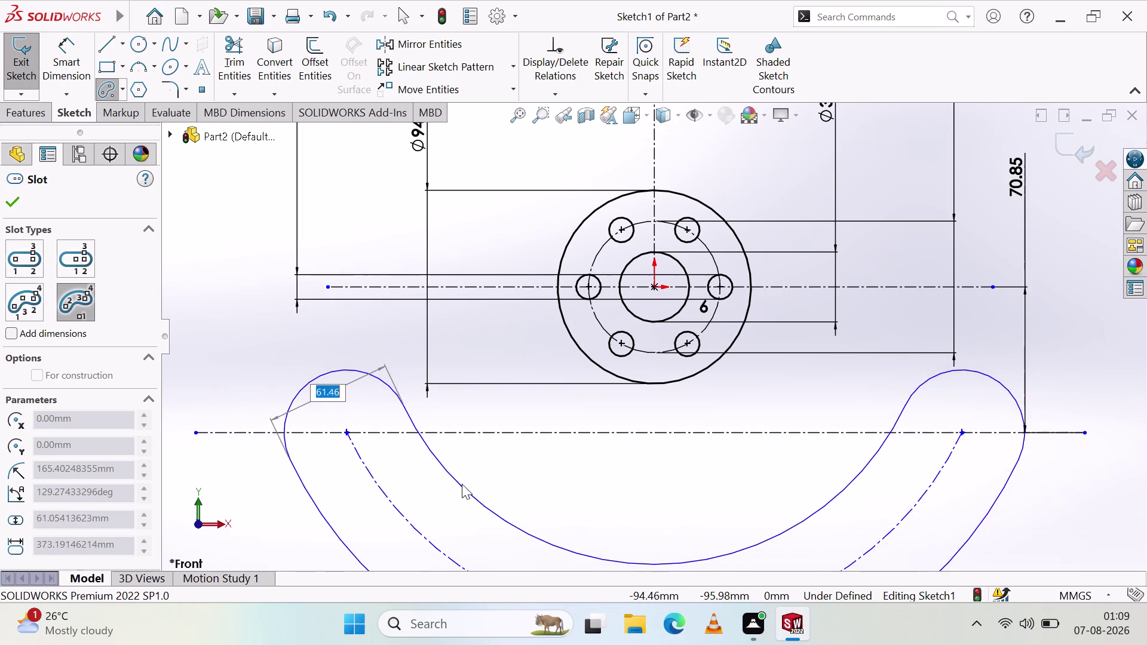
scroll(down, 3)
scroll(up, 3)
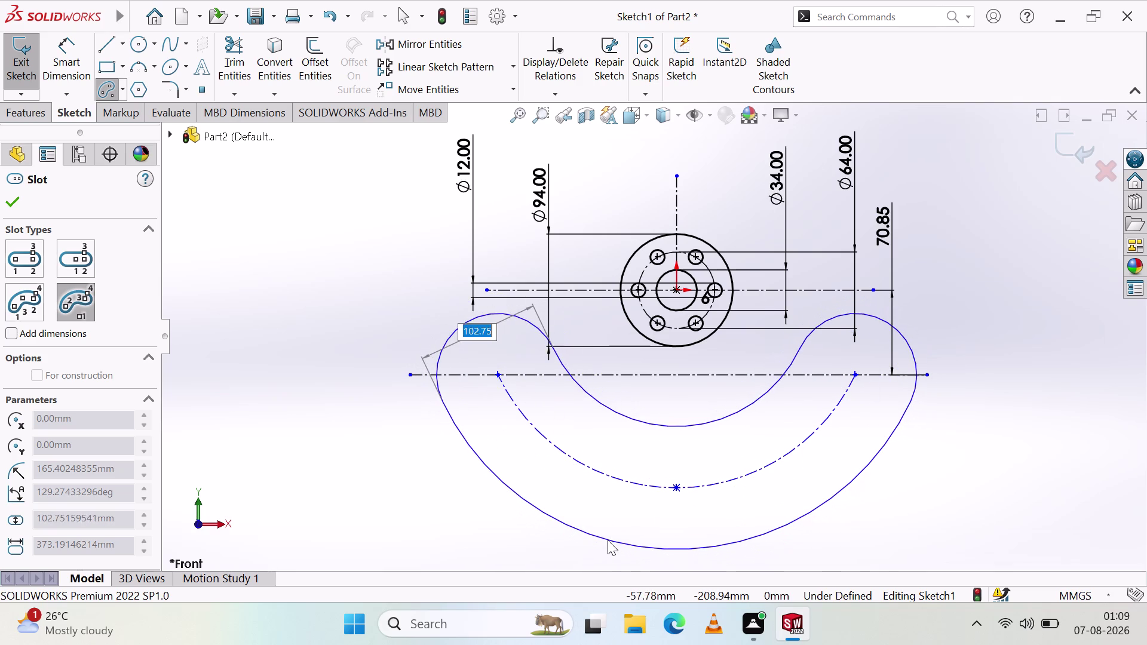
click(616, 524)
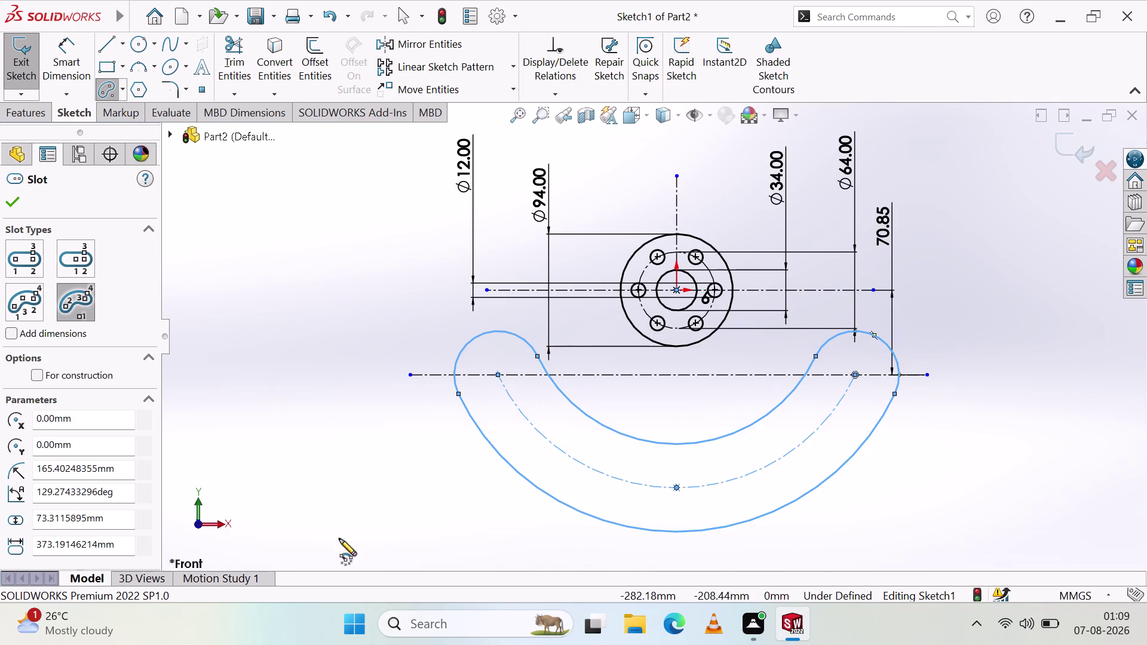
key(Escape)
key(Escape)
key(Escape)
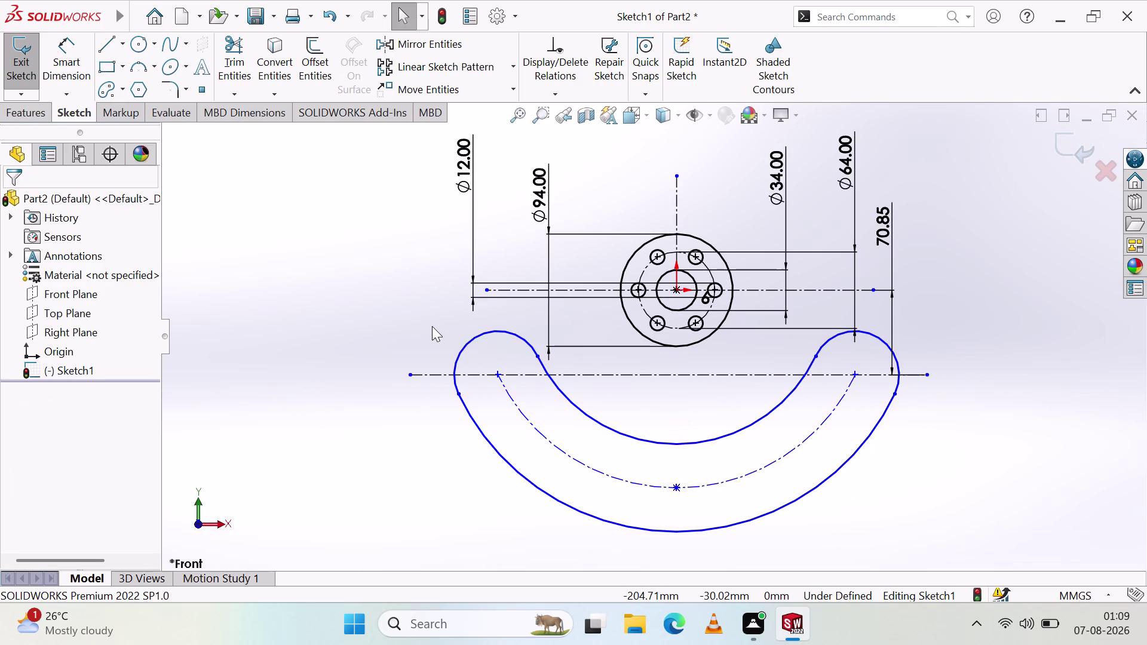
Dimension the slot's centre arc radius to 100 mm.
click(68, 82)
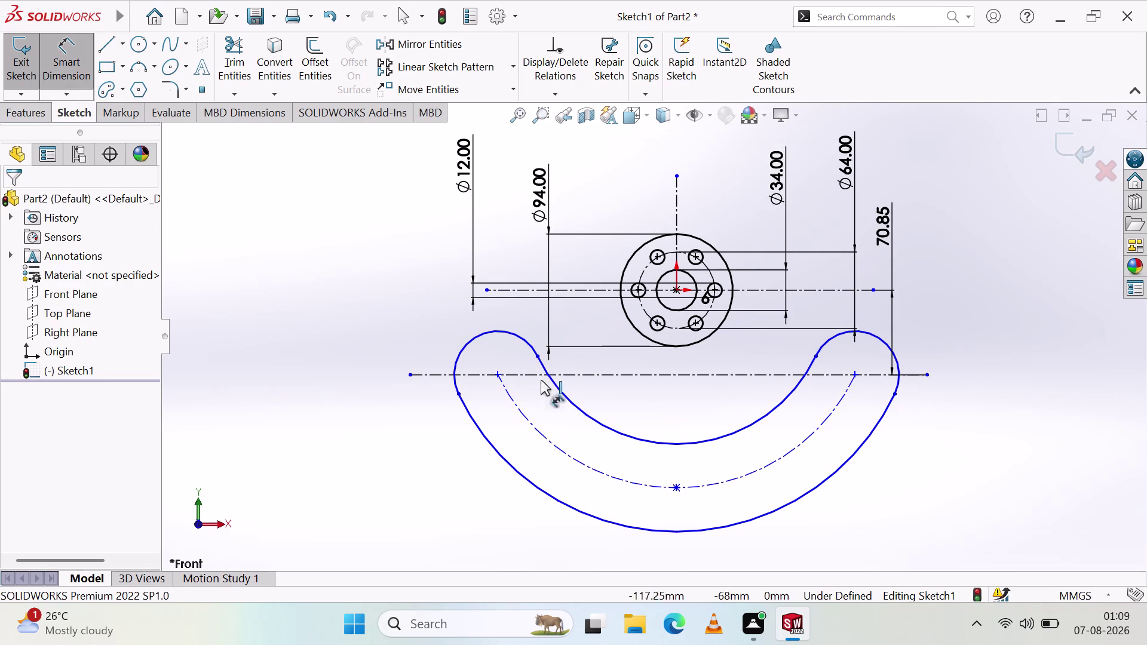
drag(586, 467, 585, 460)
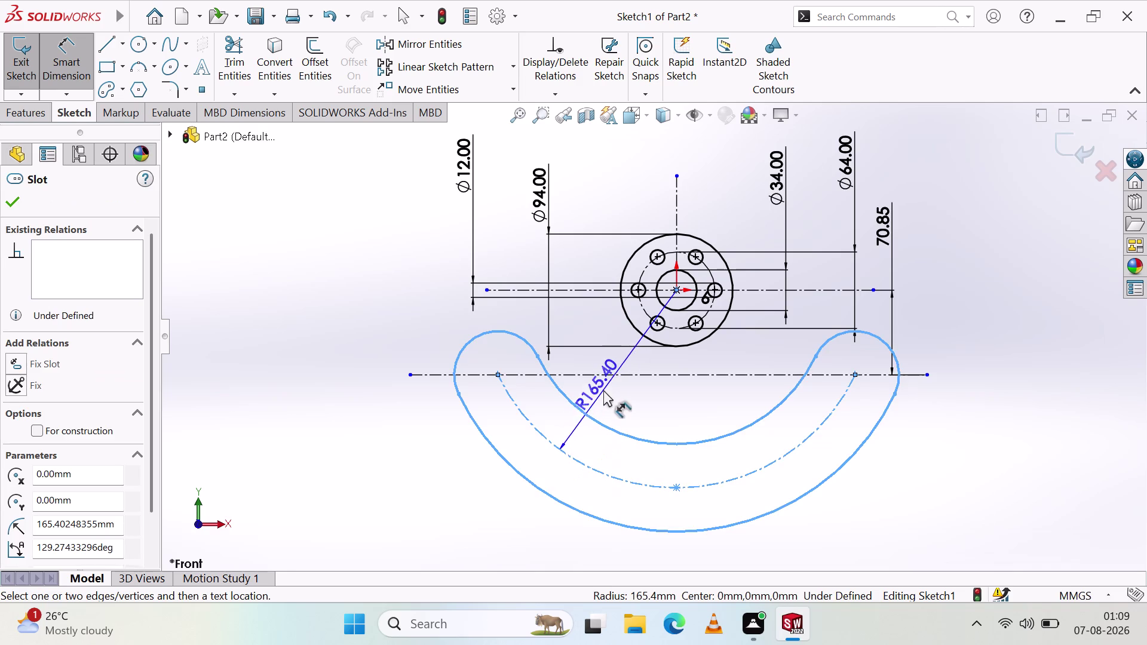
click(618, 392)
text(1)
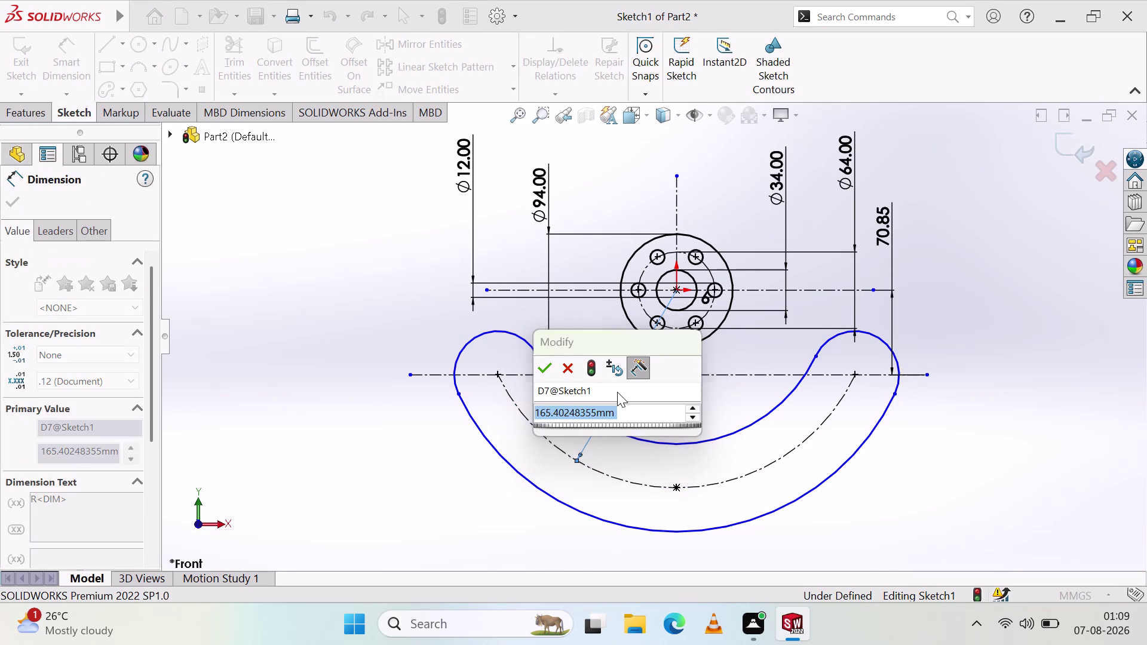
text(00)
key(Return)
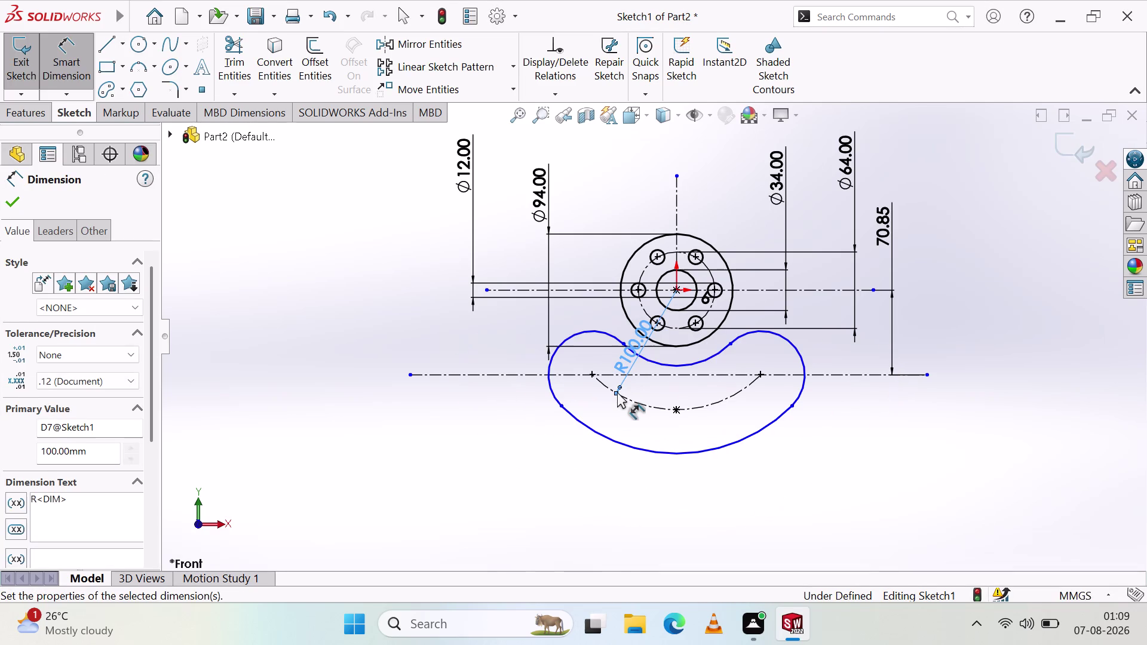
click(706, 492)
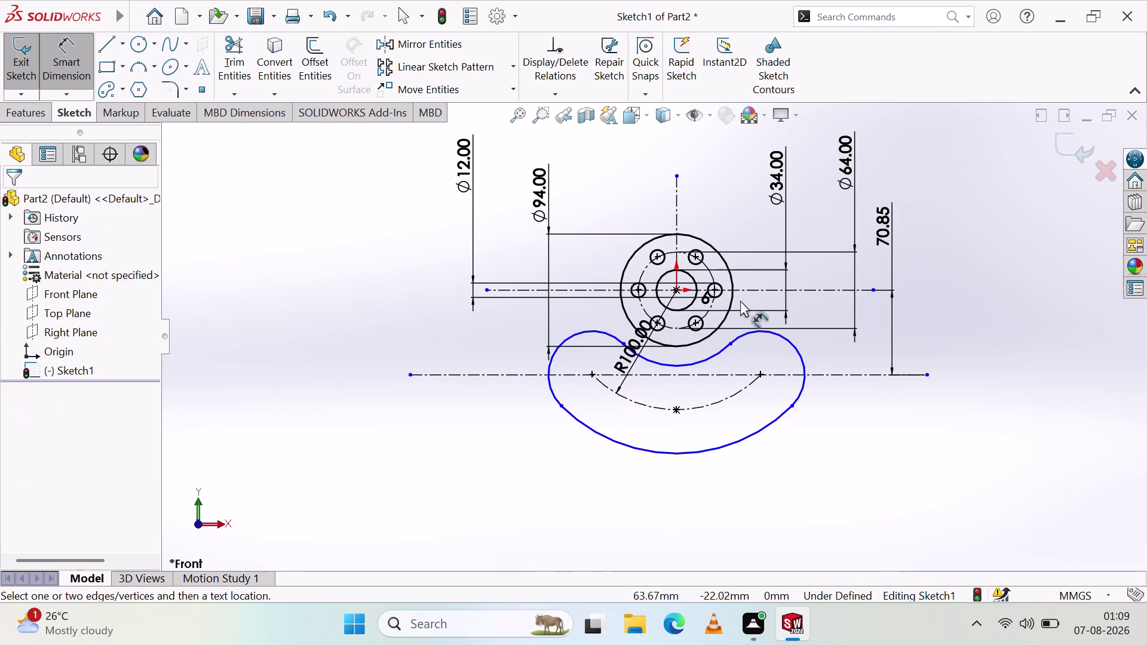
scroll(up, 3)
scroll(down, 3)
scroll(down, 3)
scroll(down, 3)
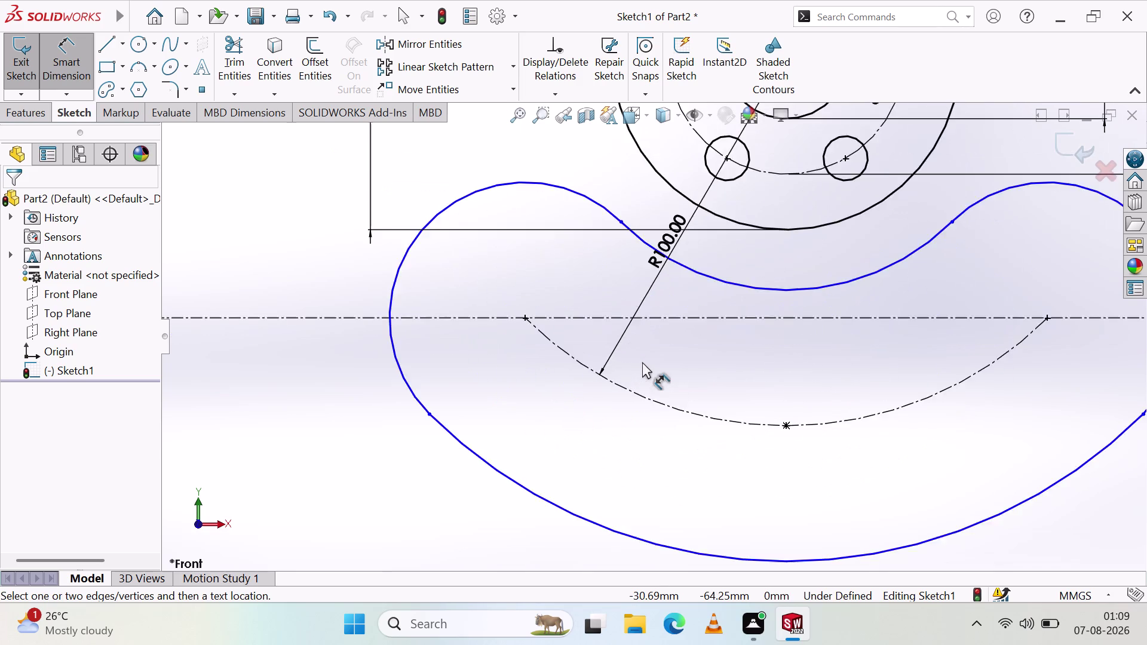
scroll(up, 3)
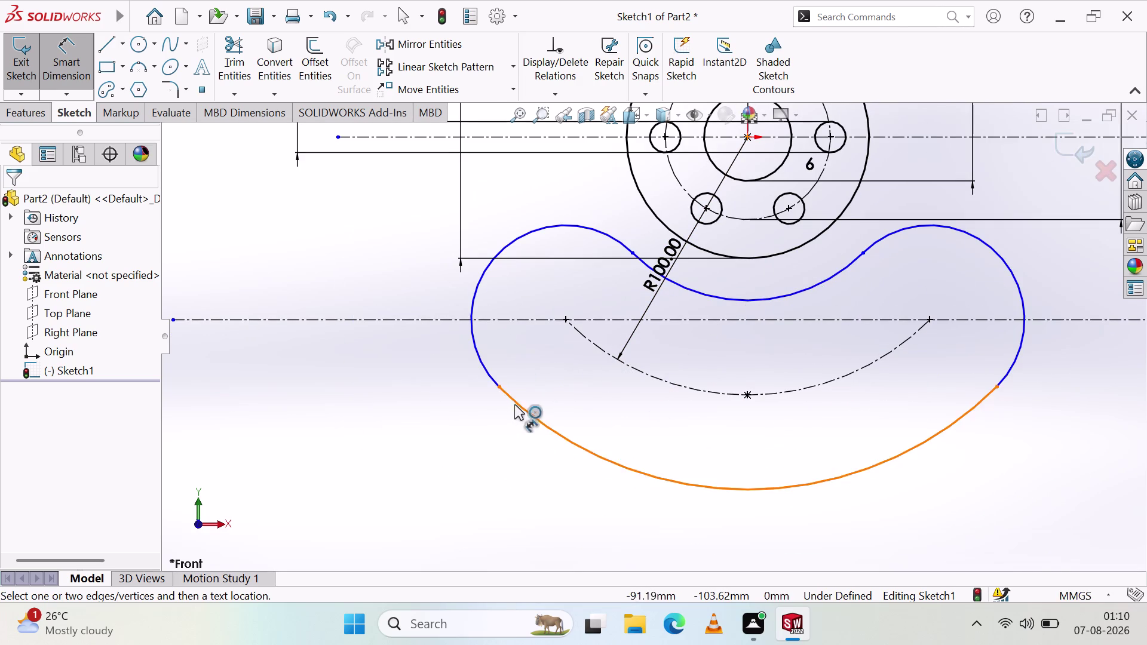
Cancel an end-arc dimension, undo the 100 mm radius, and delete the R165.40 dimension.
click(476, 351)
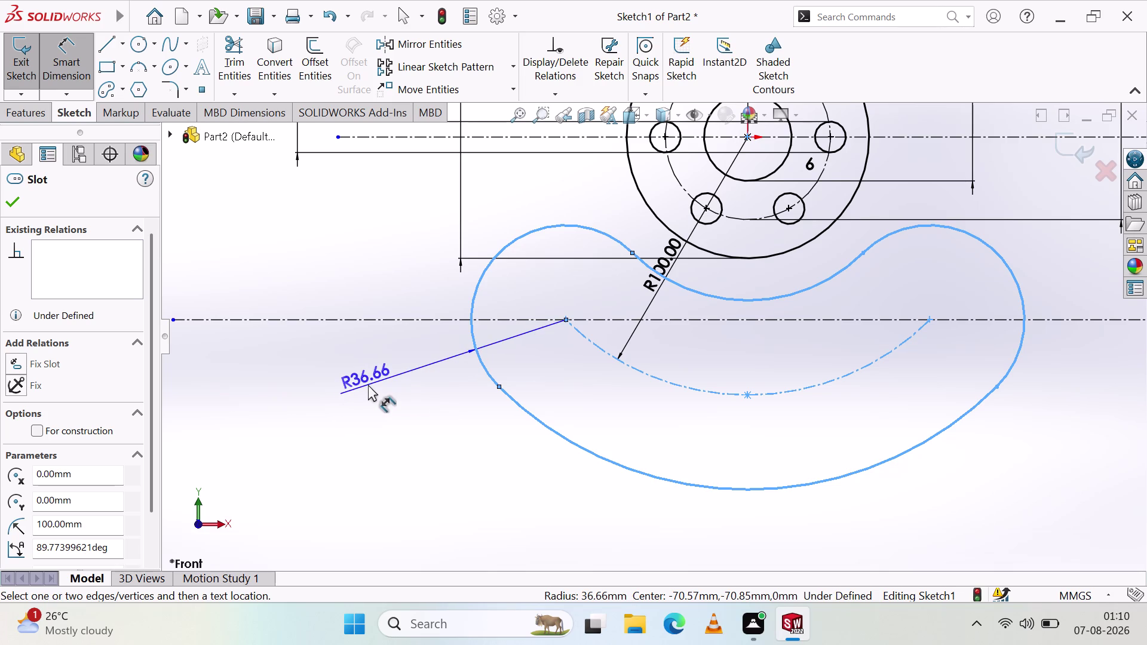
key(Escape)
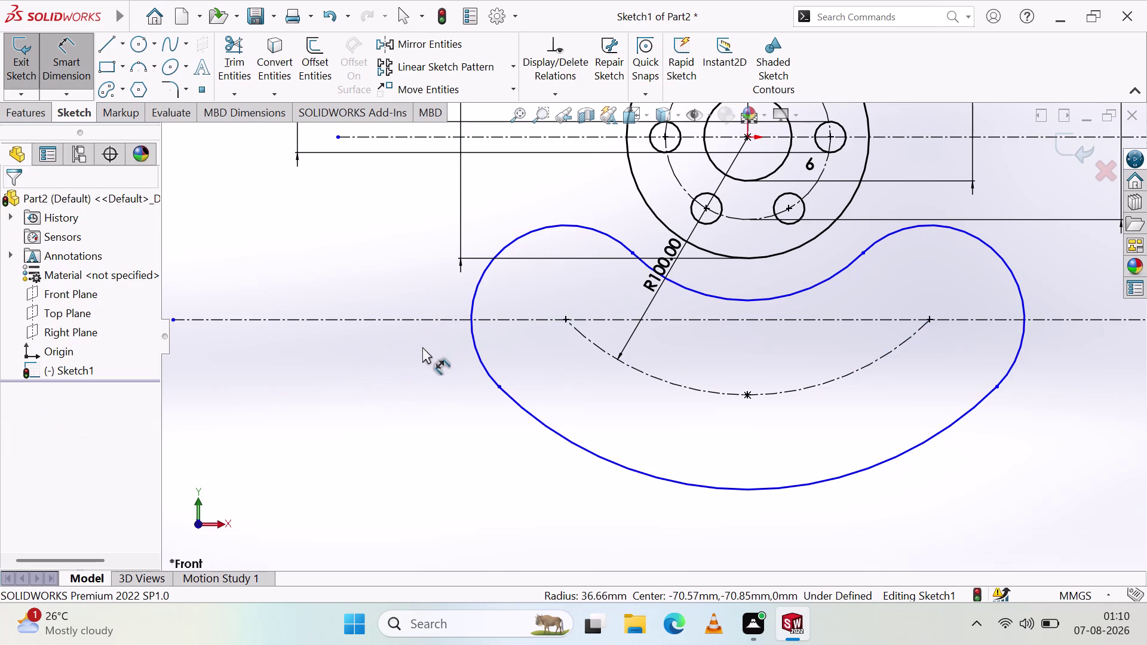
scroll(up, 3)
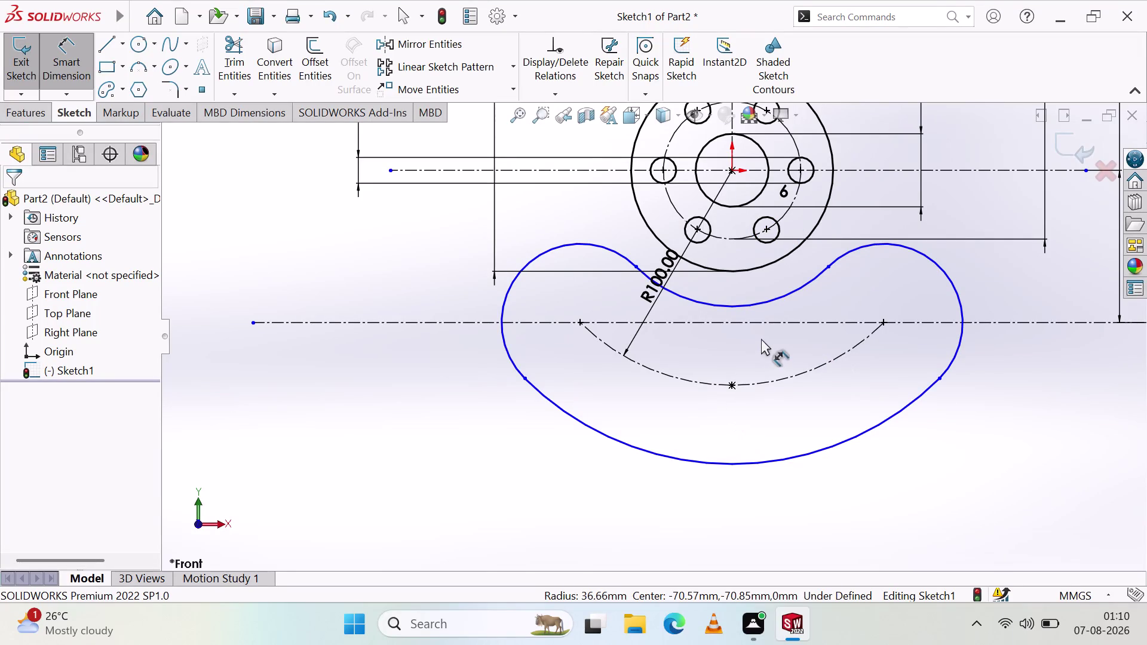
key(ctrl+z)
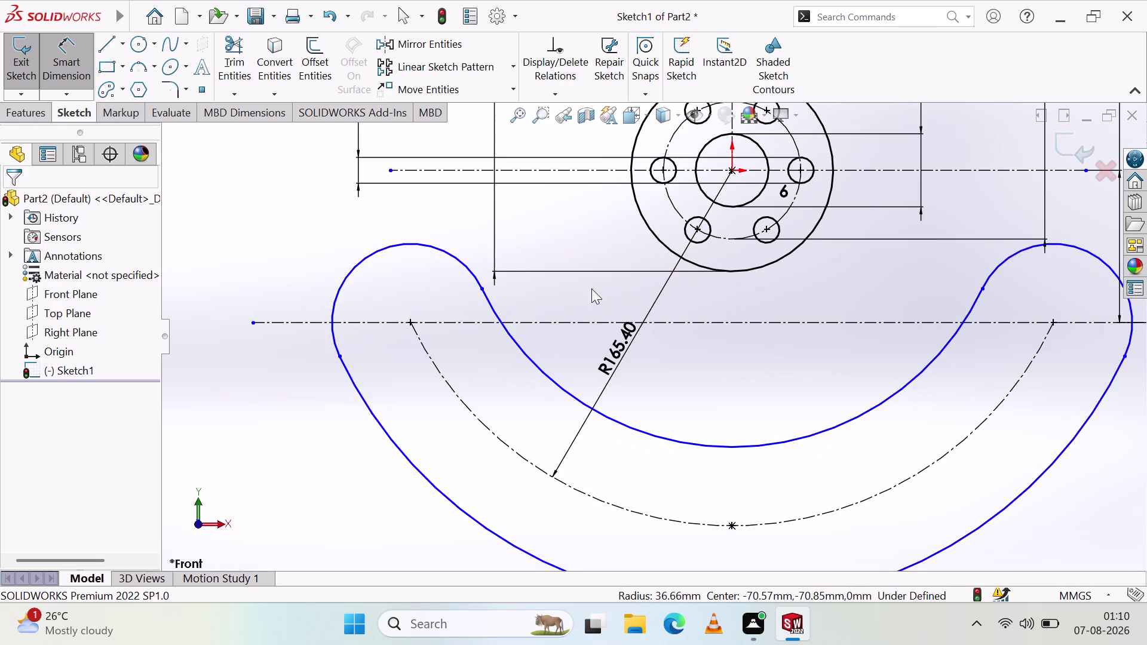
scroll(up, 3)
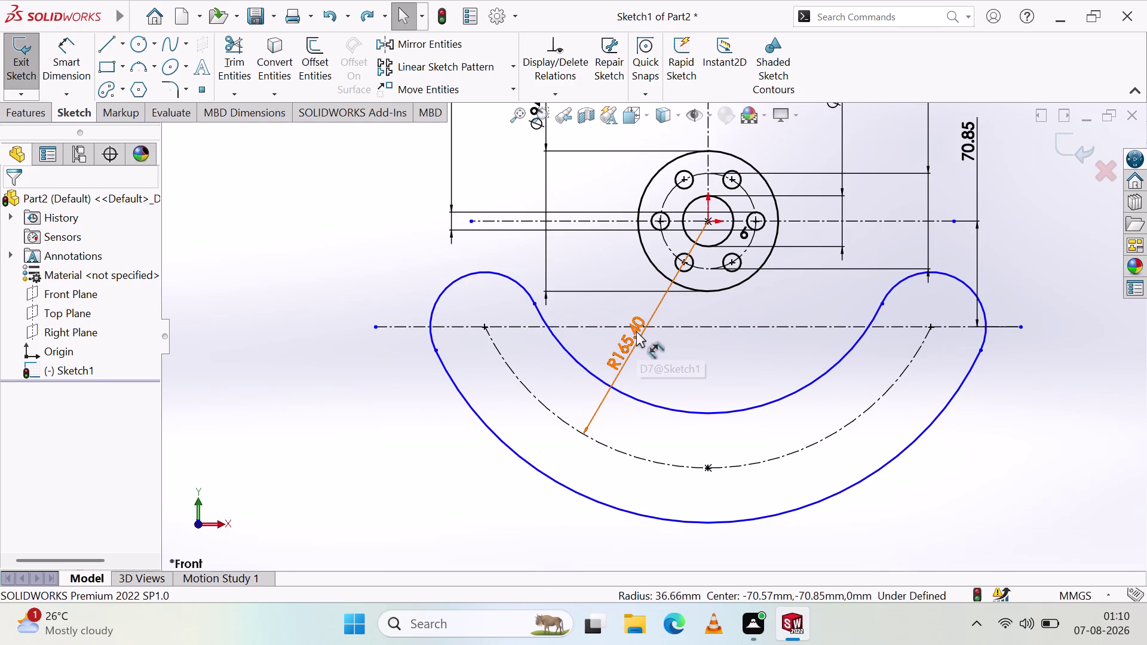
click(636, 331)
key(Delete)
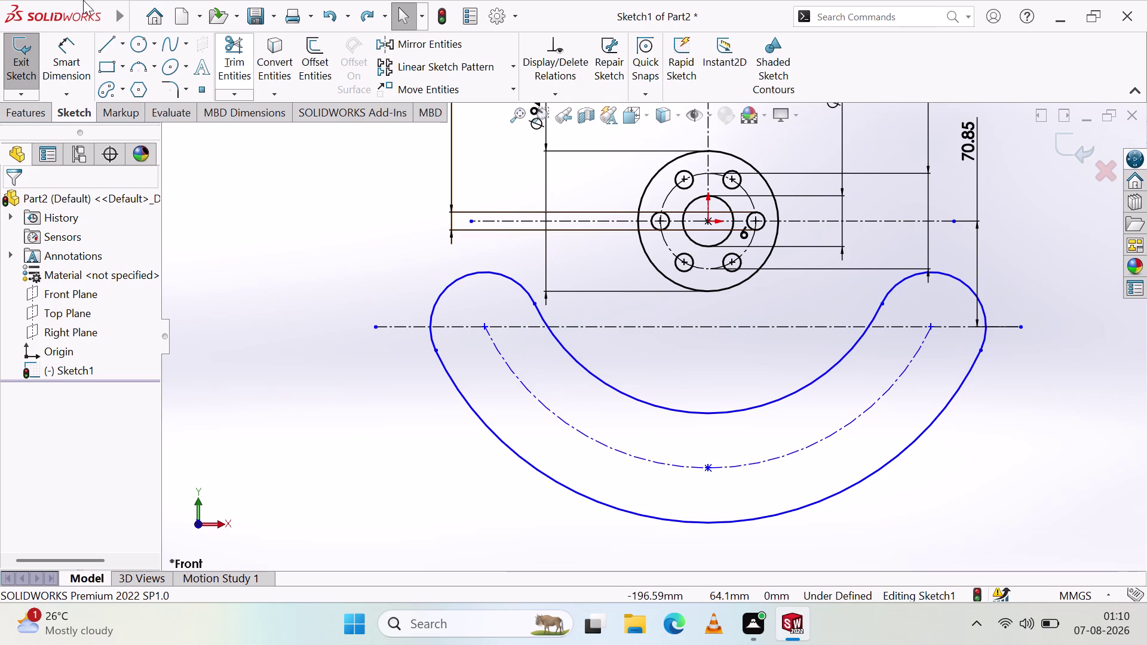
click(105, 85)
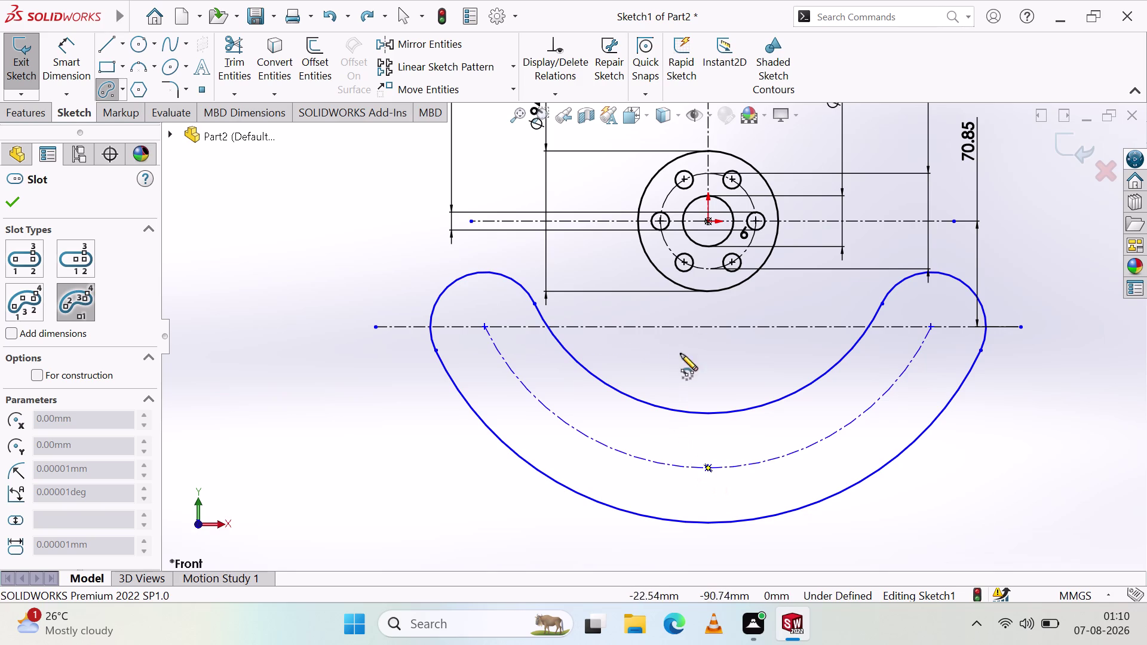
Draw a narrower arc slot centred on the origin, spanning the hook's centreline arc ends.
click(707, 220)
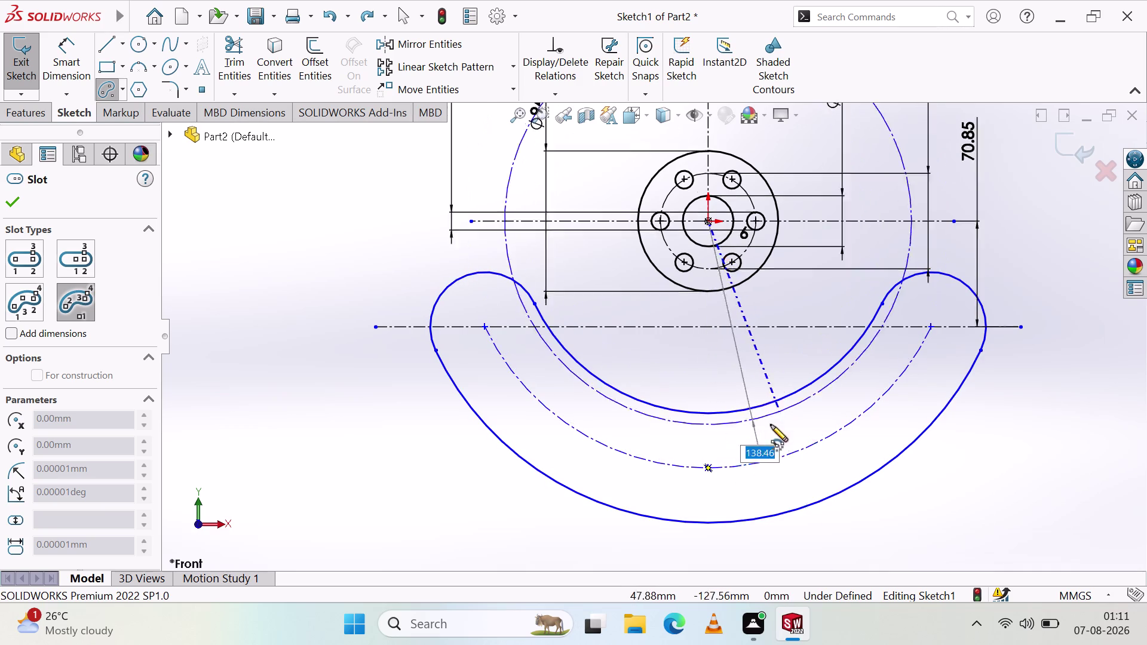
click(931, 328)
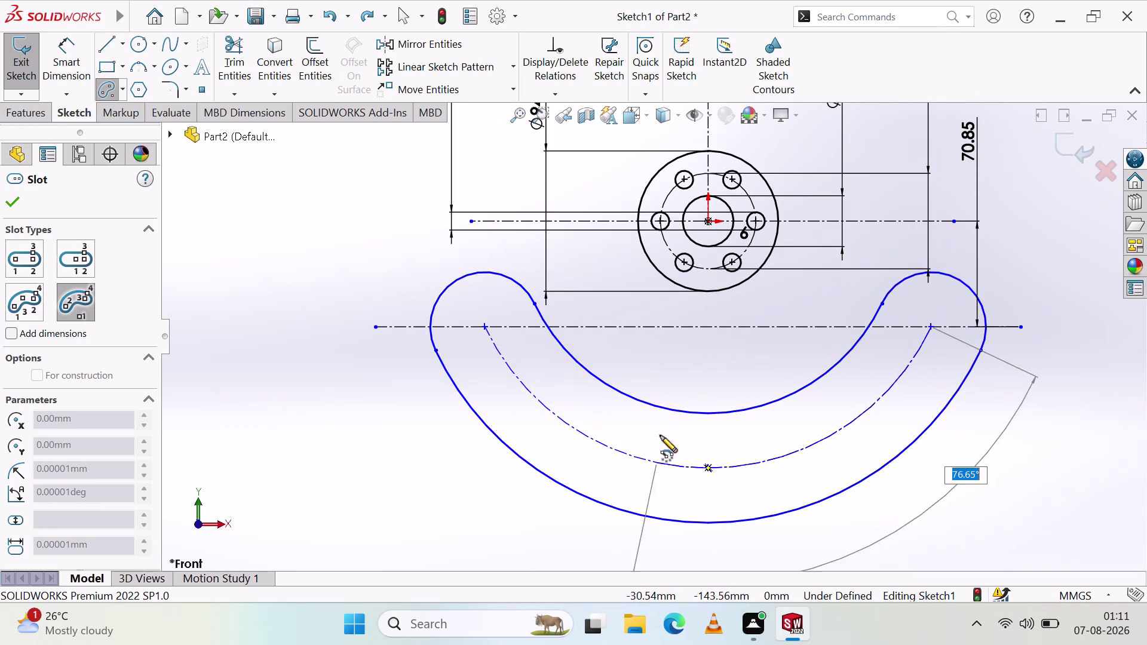
click(484, 328)
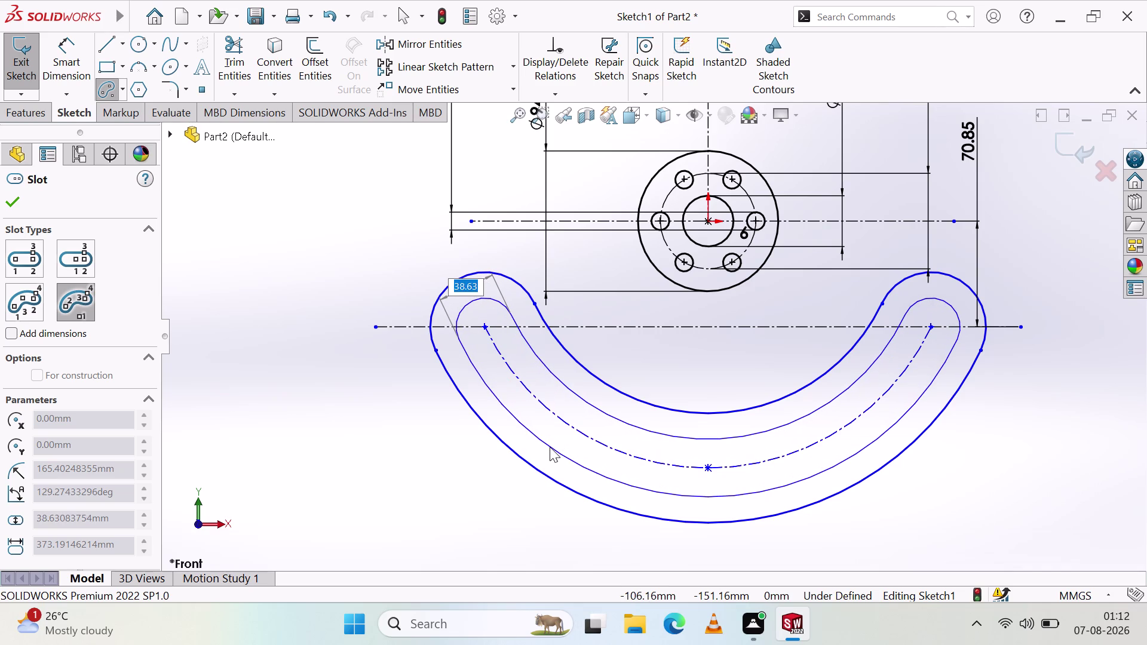
click(550, 447)
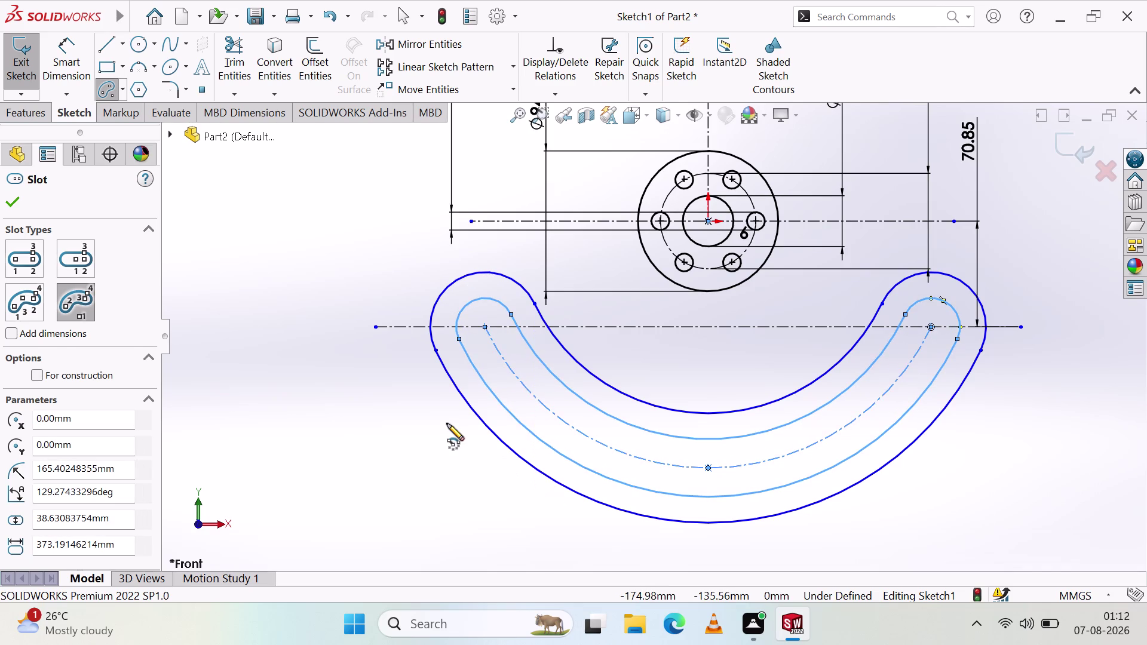
key(Escape)
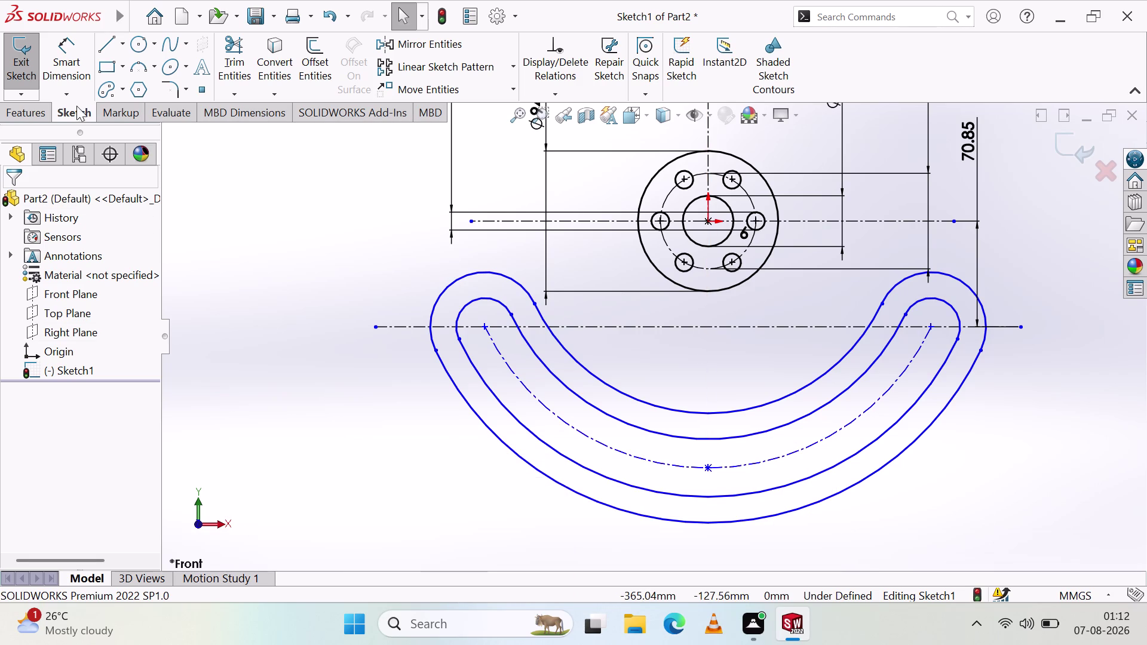
click(81, 71)
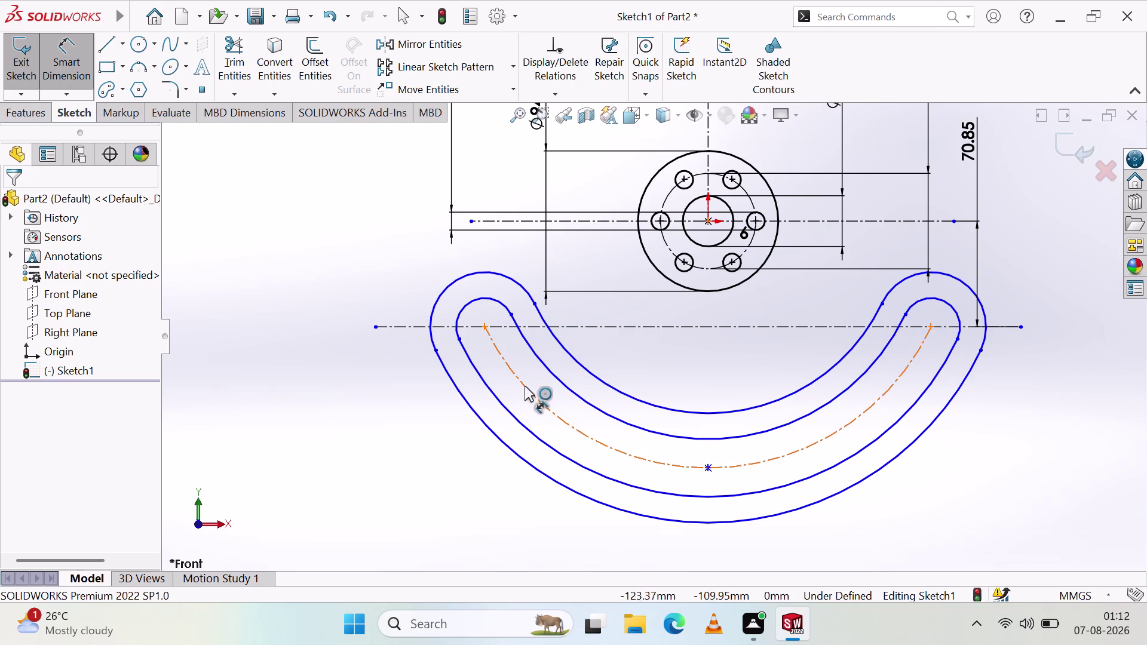
click(525, 386)
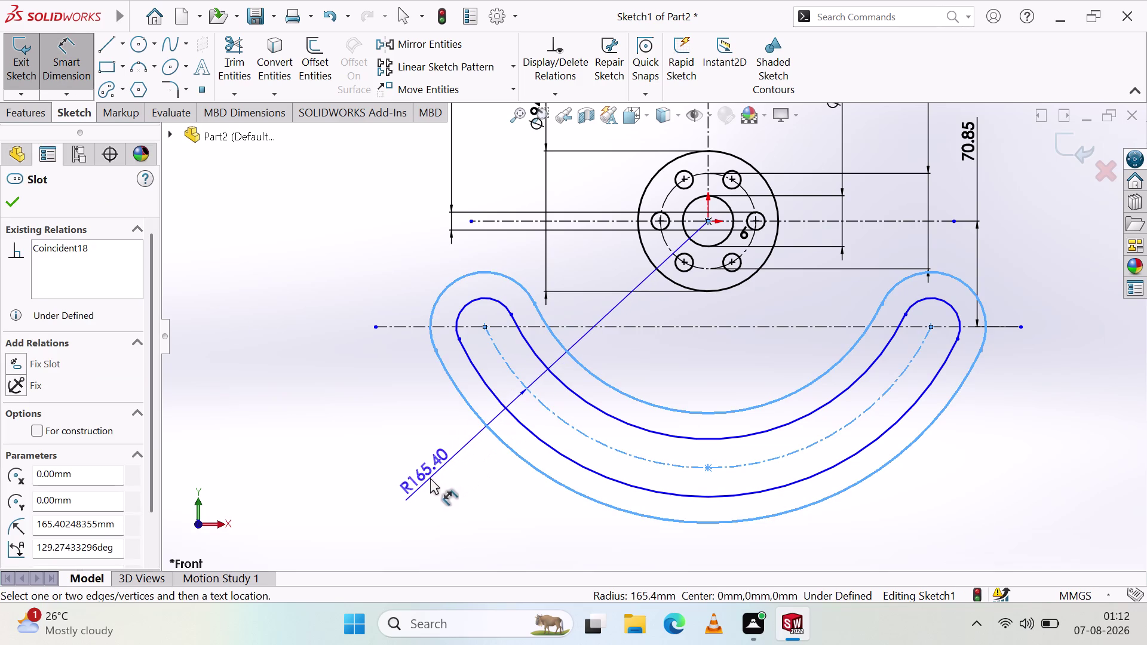
click(430, 479)
text(1)
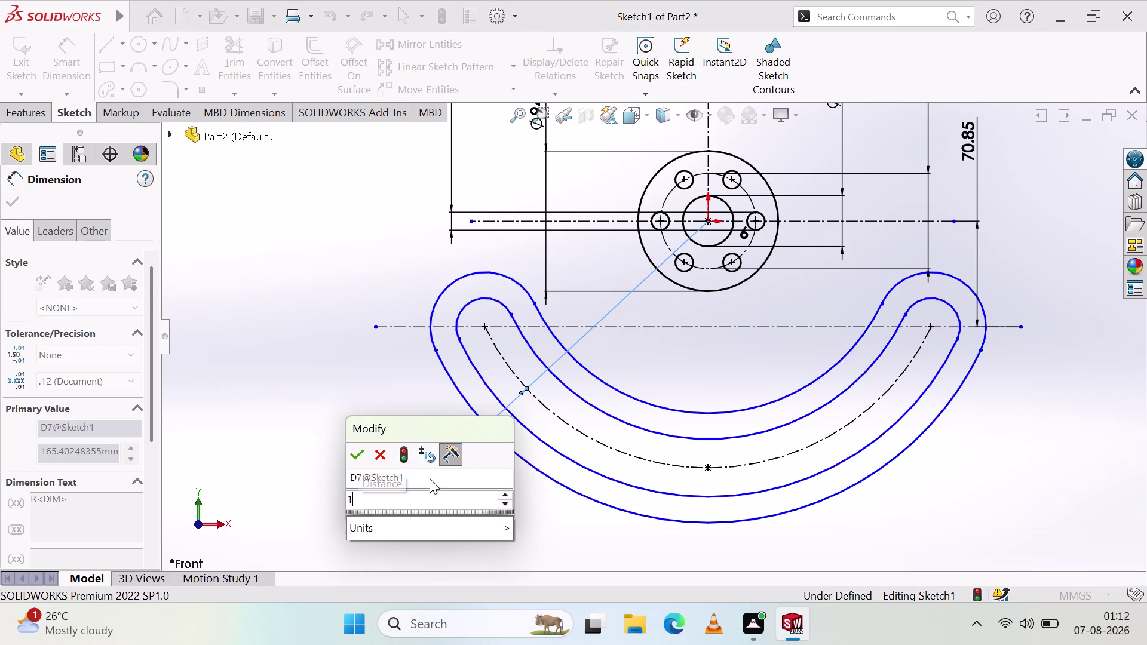
text(00)
key(Return)
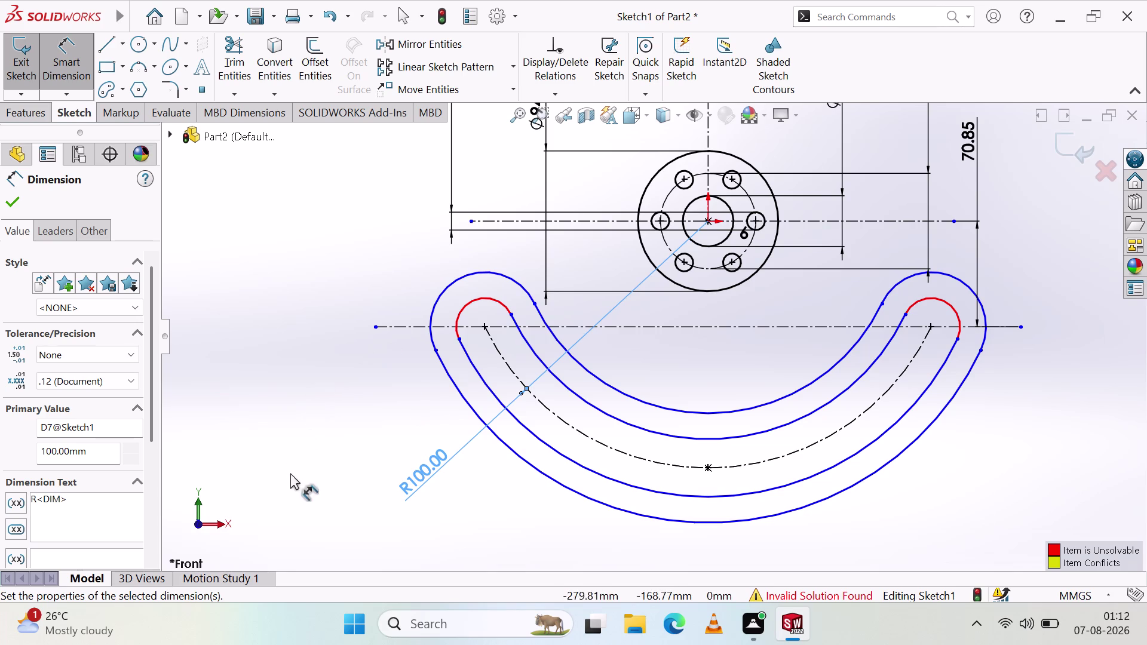
click(16, 203)
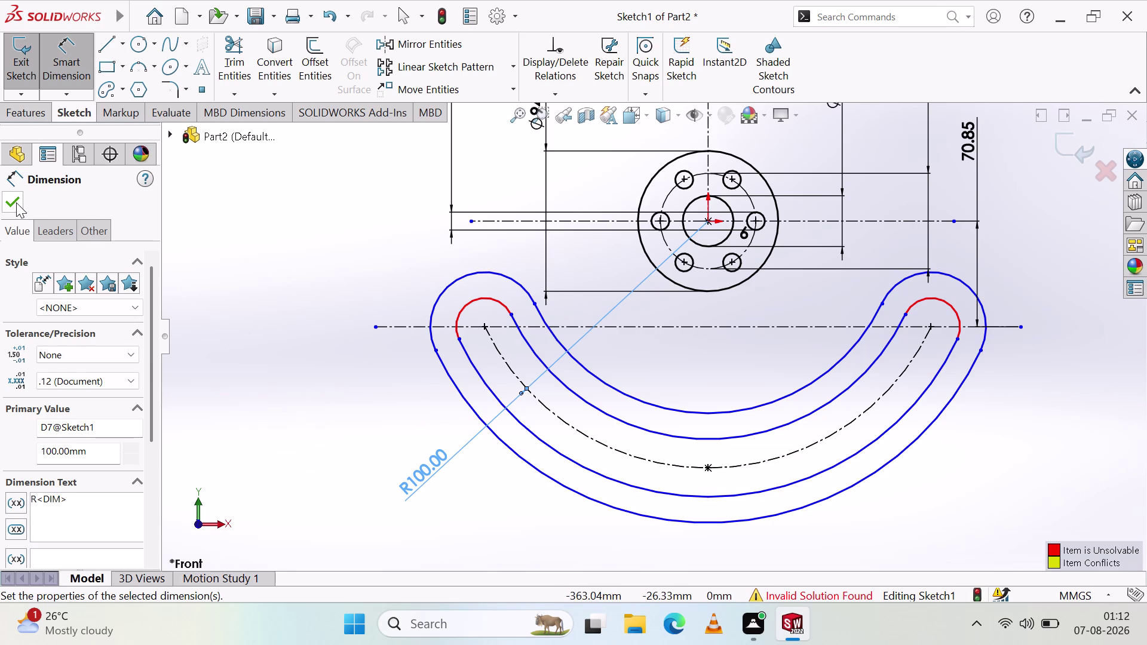
click(261, 416)
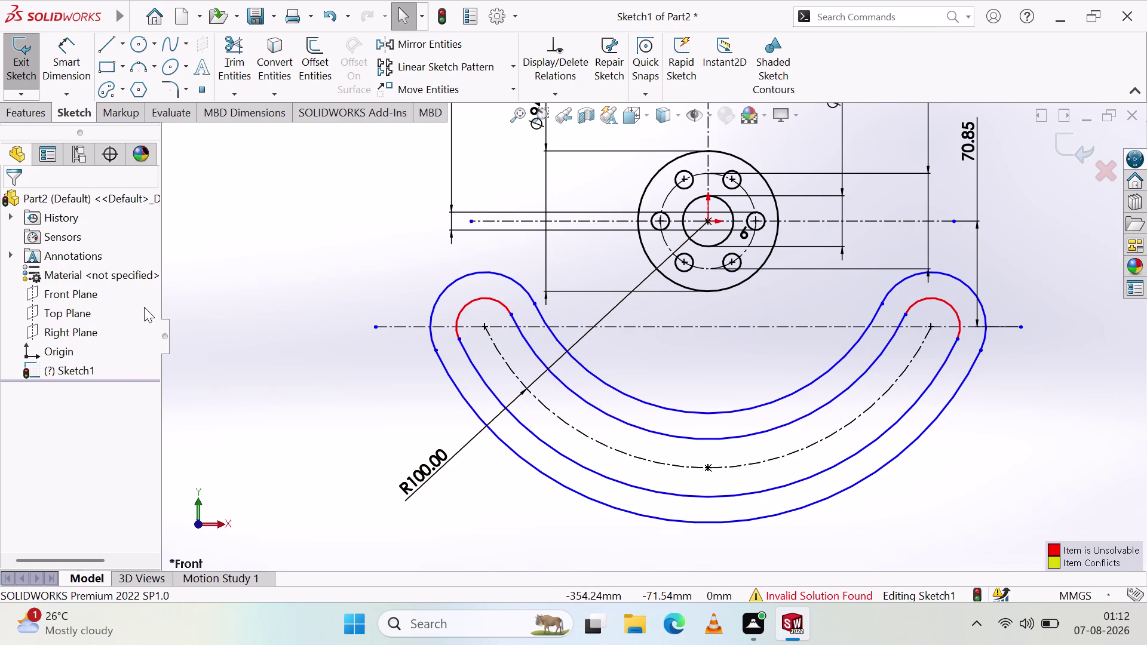
key(ctrl+z)
key(ctrl+z)
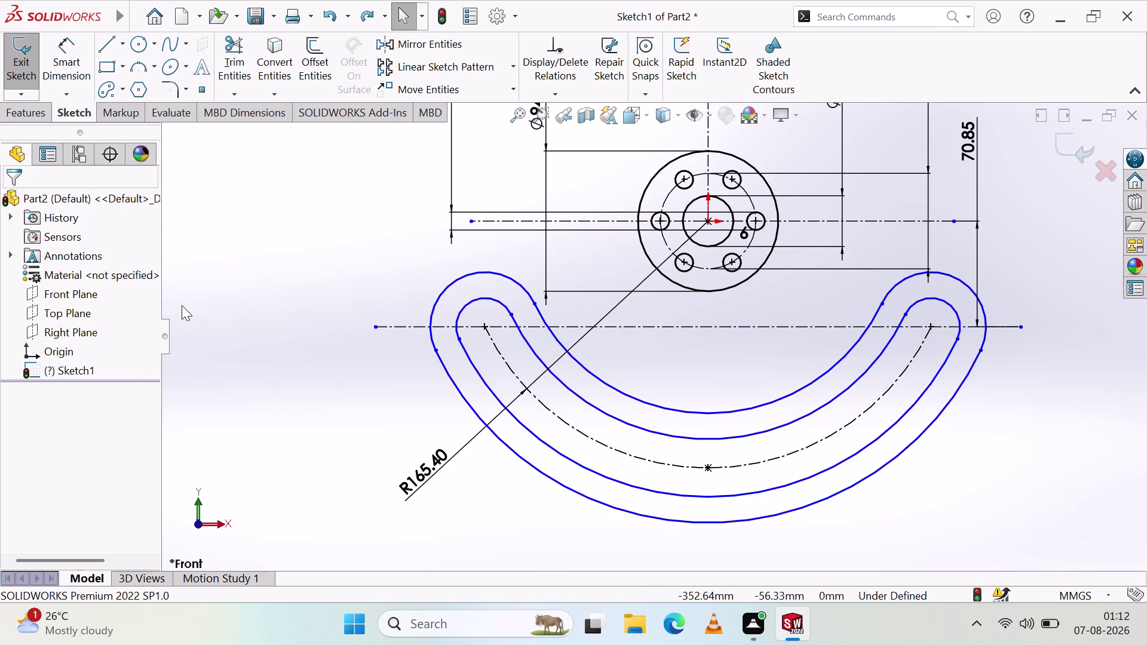
key(Escape)
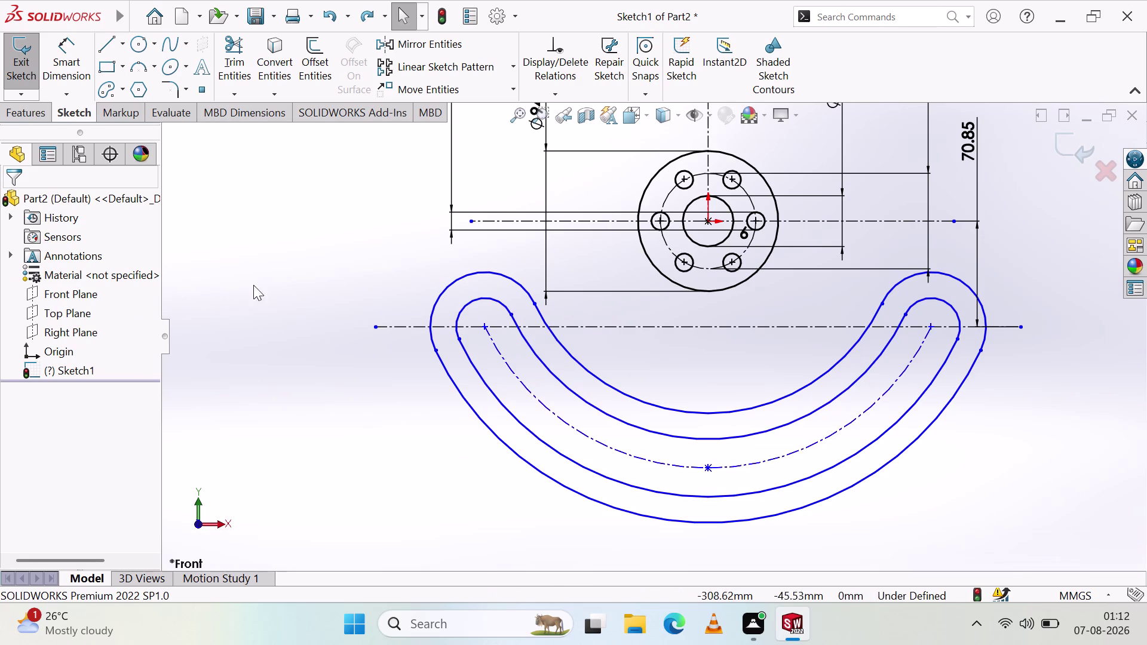
key(Escape)
key(Escape)
key(Escape)
click(73, 68)
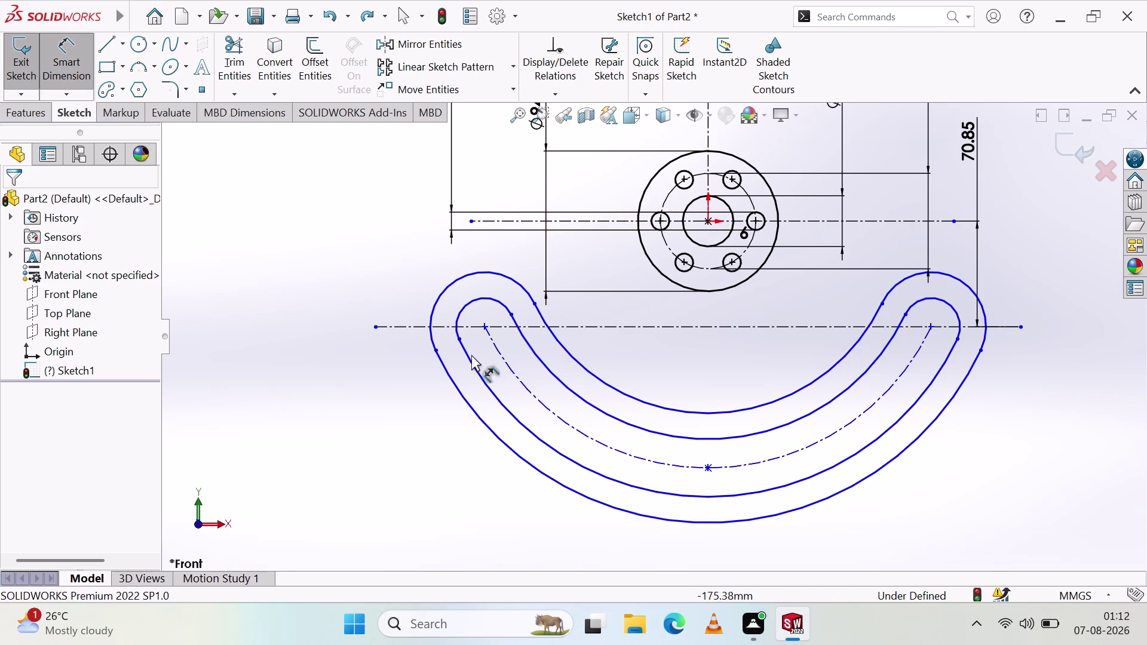
click(576, 430)
click(465, 478)
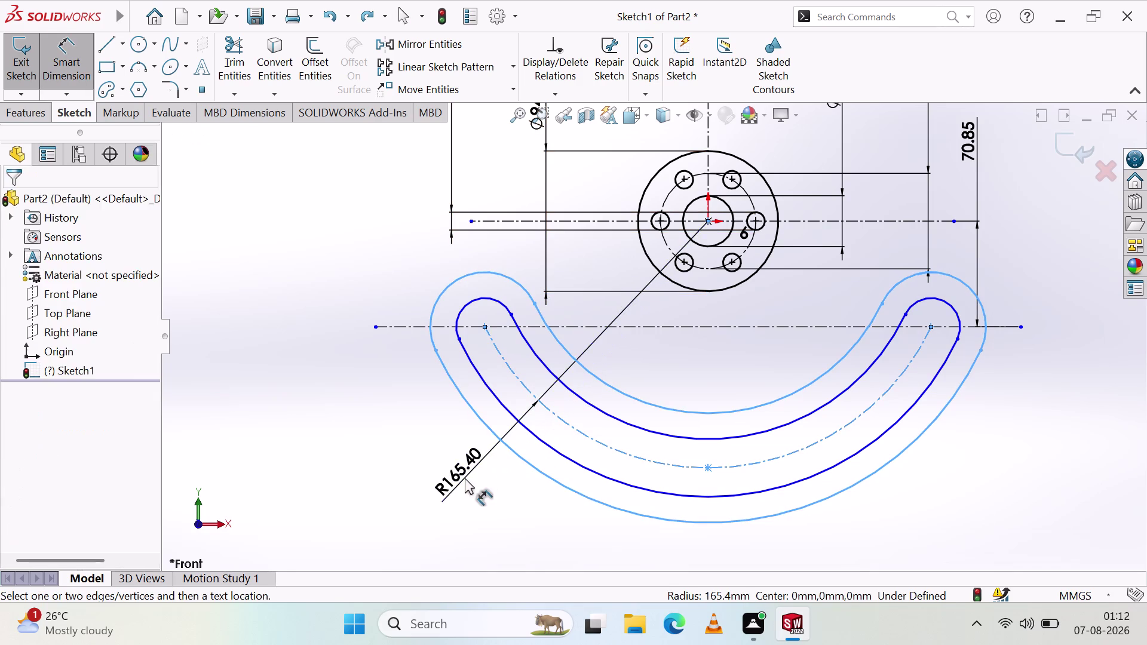
key(1)
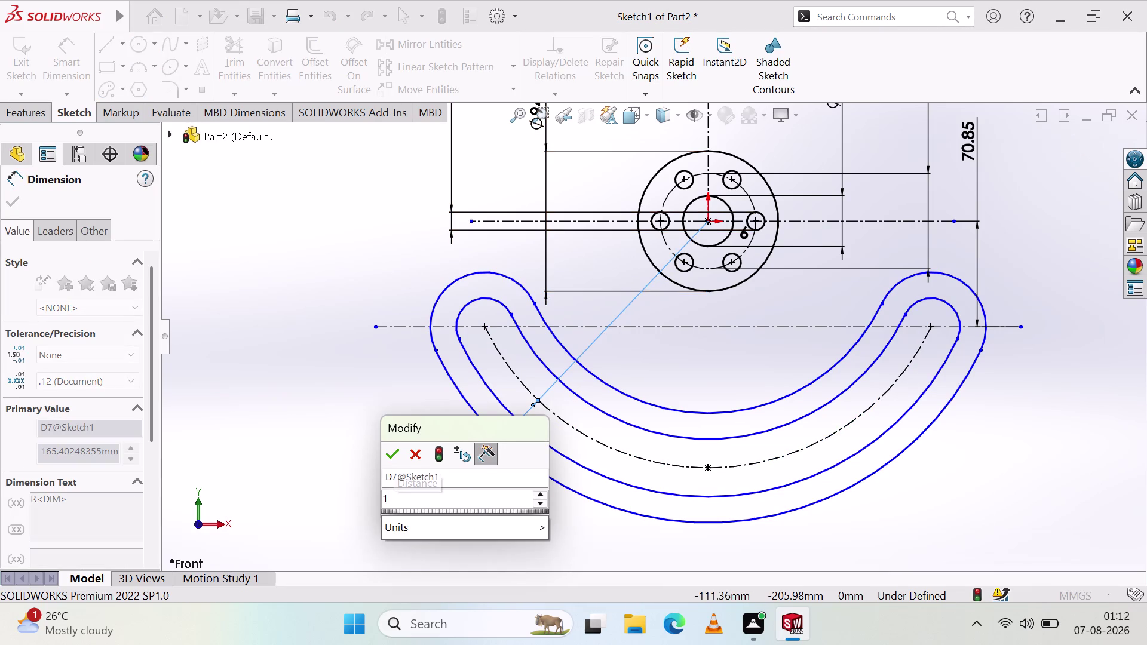
key(0)
key(0)
key(Return)
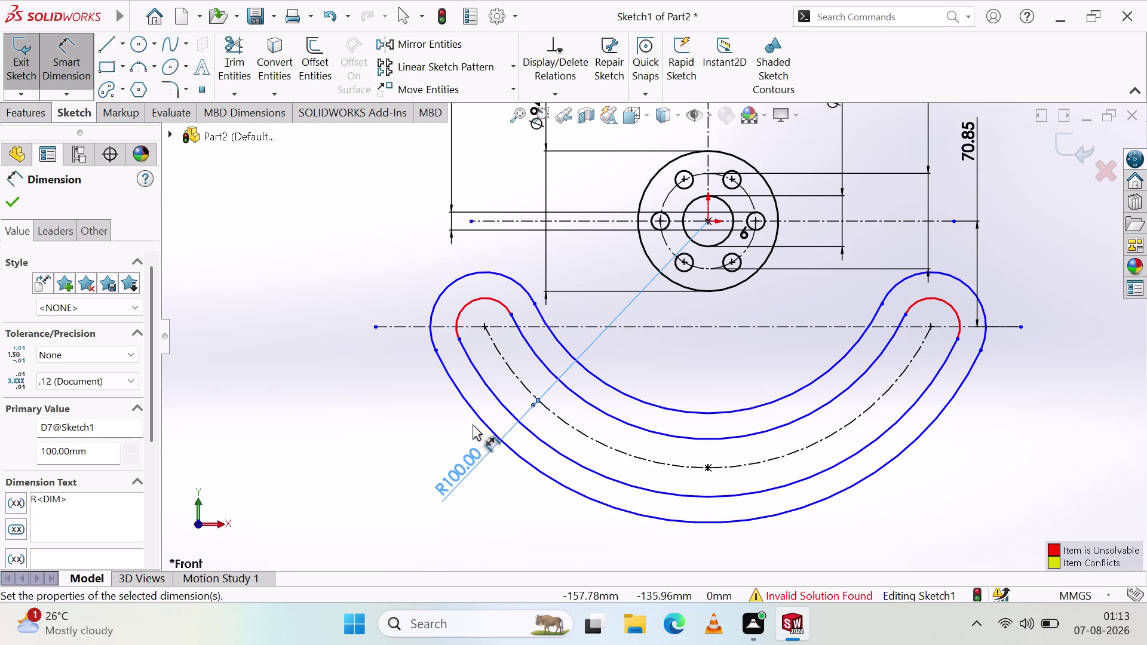
key(ctrl+z)
key(ctrl+z)
key(ctrl+z)
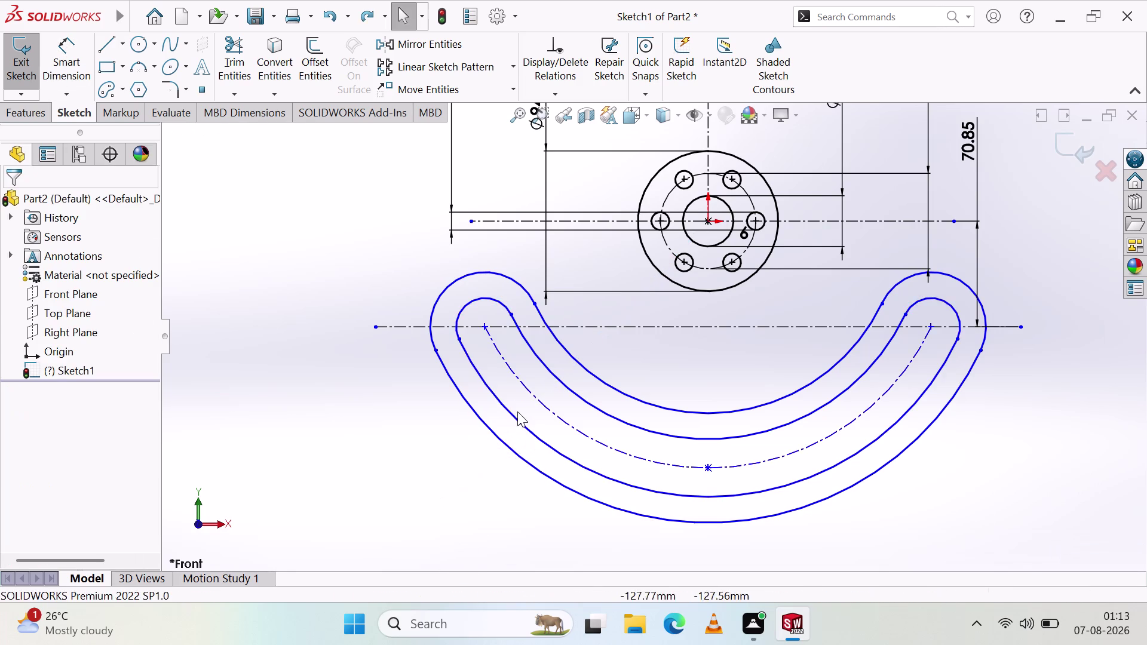
Undo the oversized hook slot geometry.
key(ctrl+z)
key(ctrl+z)
key(ctrl+z)
key(ctrl+z)
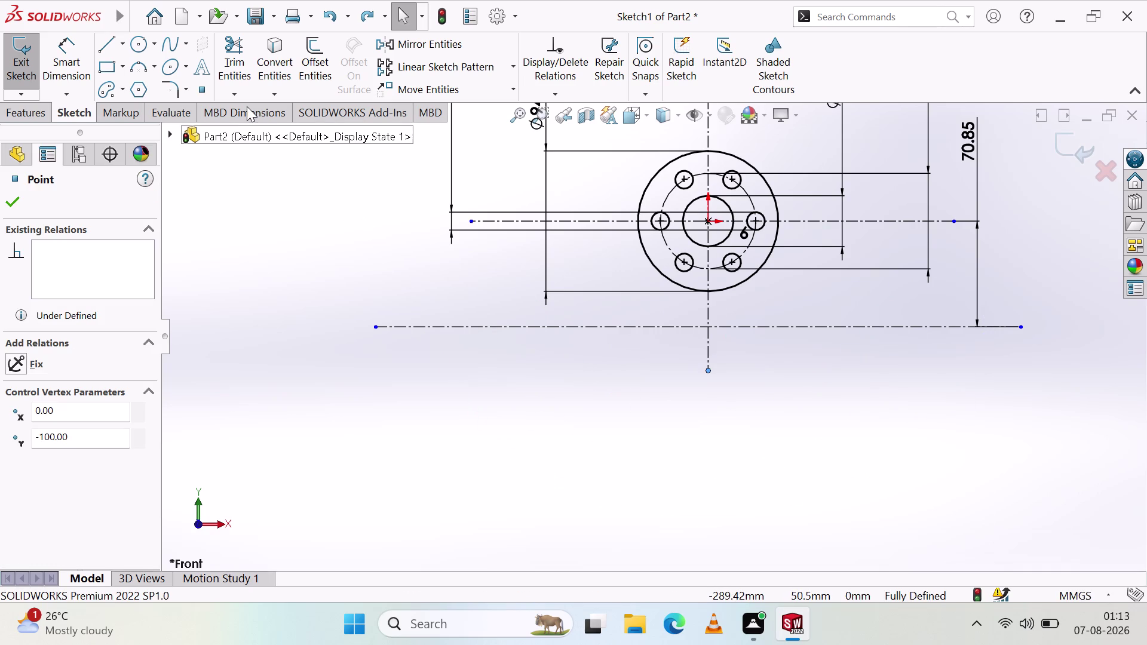
Draw a roughly 36 mm wide arc slot centred on the flange and select its centreline arc to dimension.
click(99, 86)
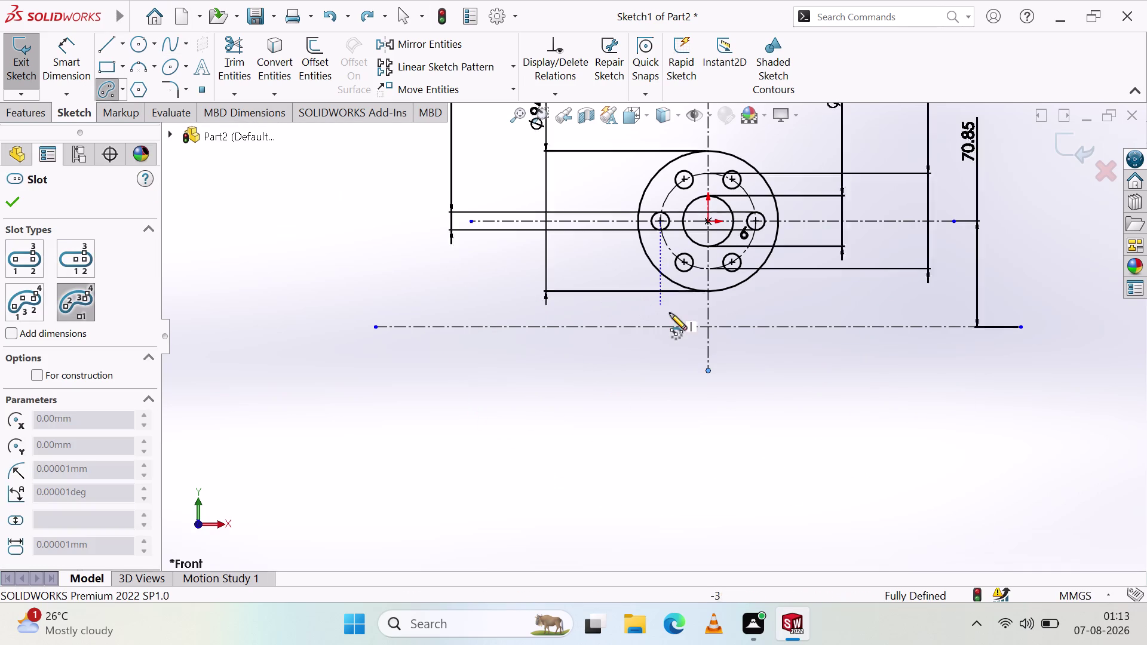
click(708, 223)
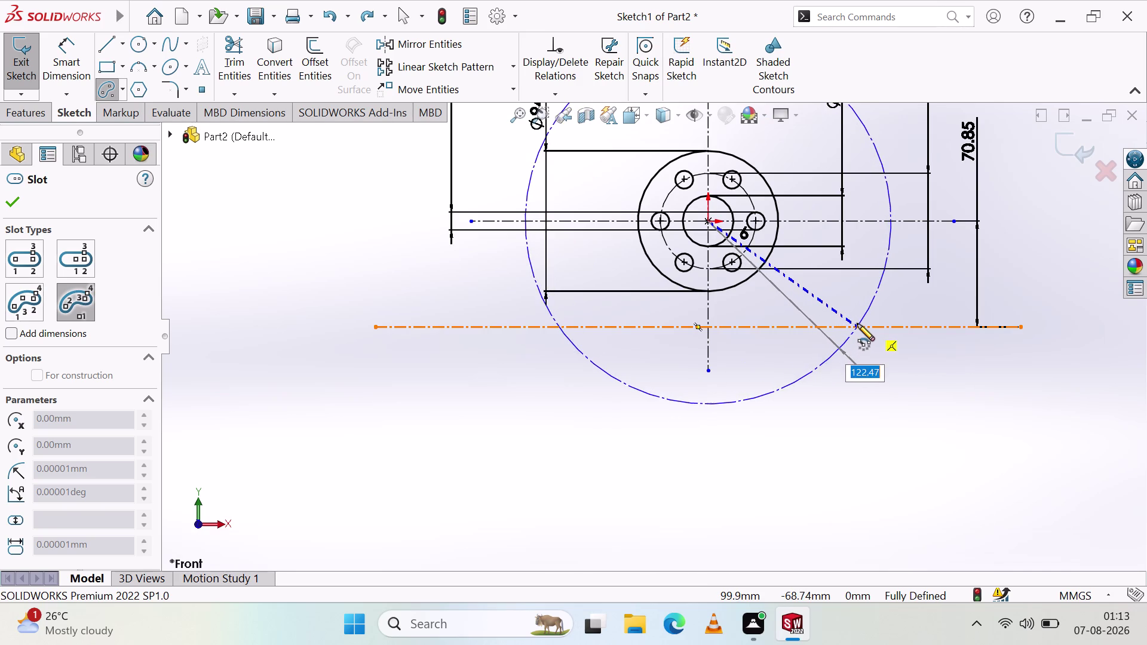
click(852, 327)
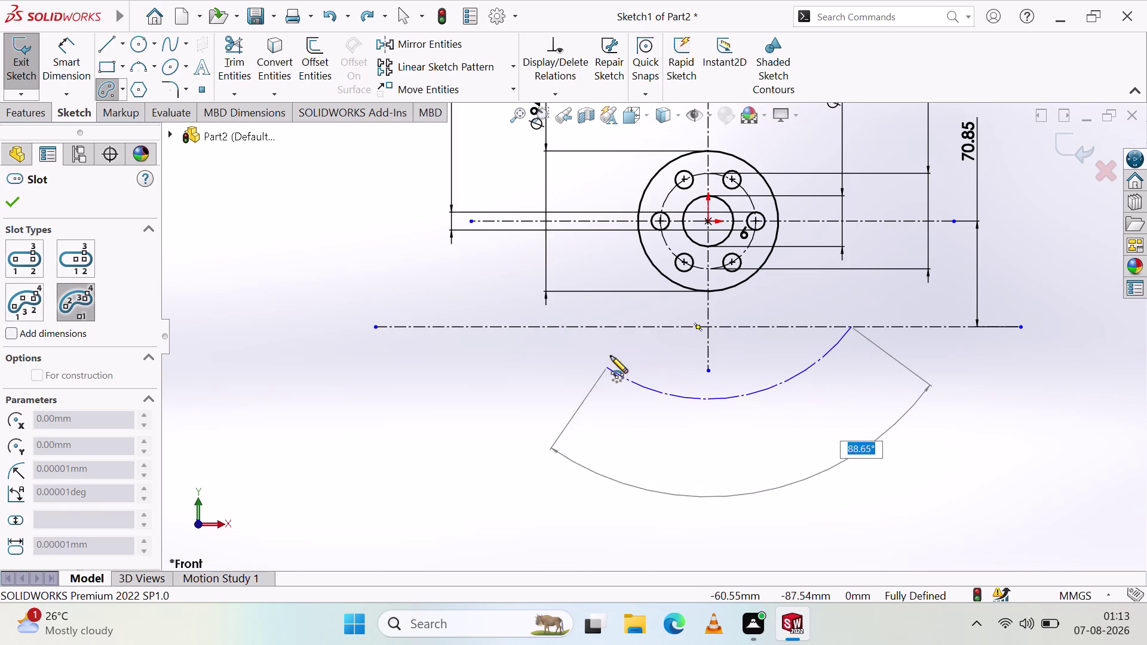
click(564, 328)
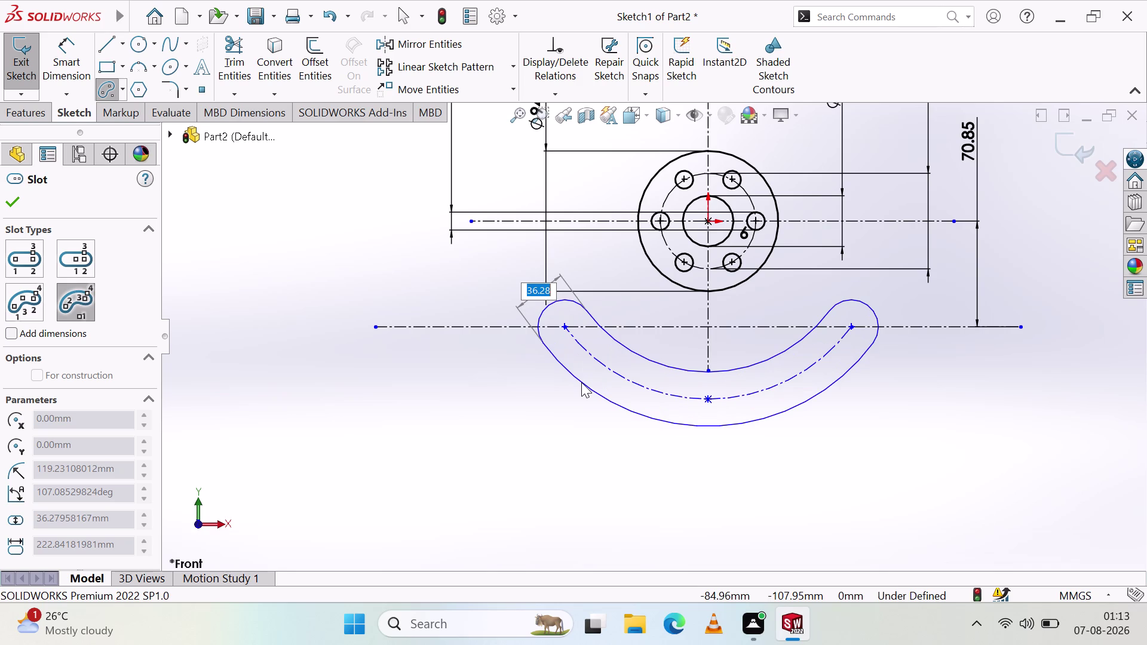
click(581, 382)
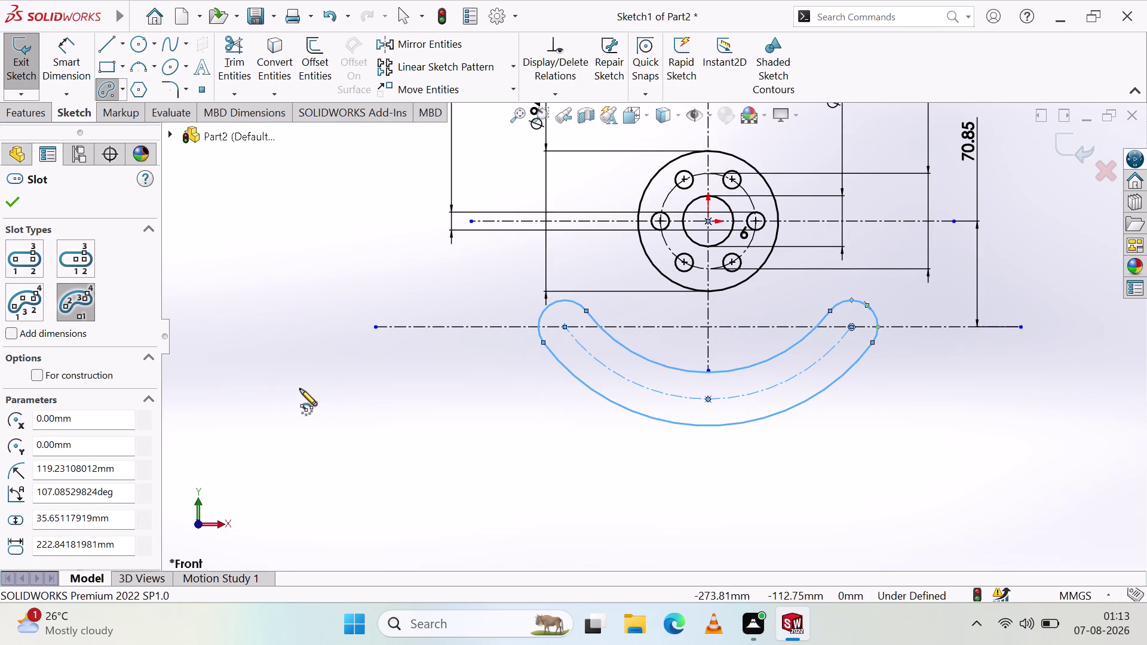
key(Escape)
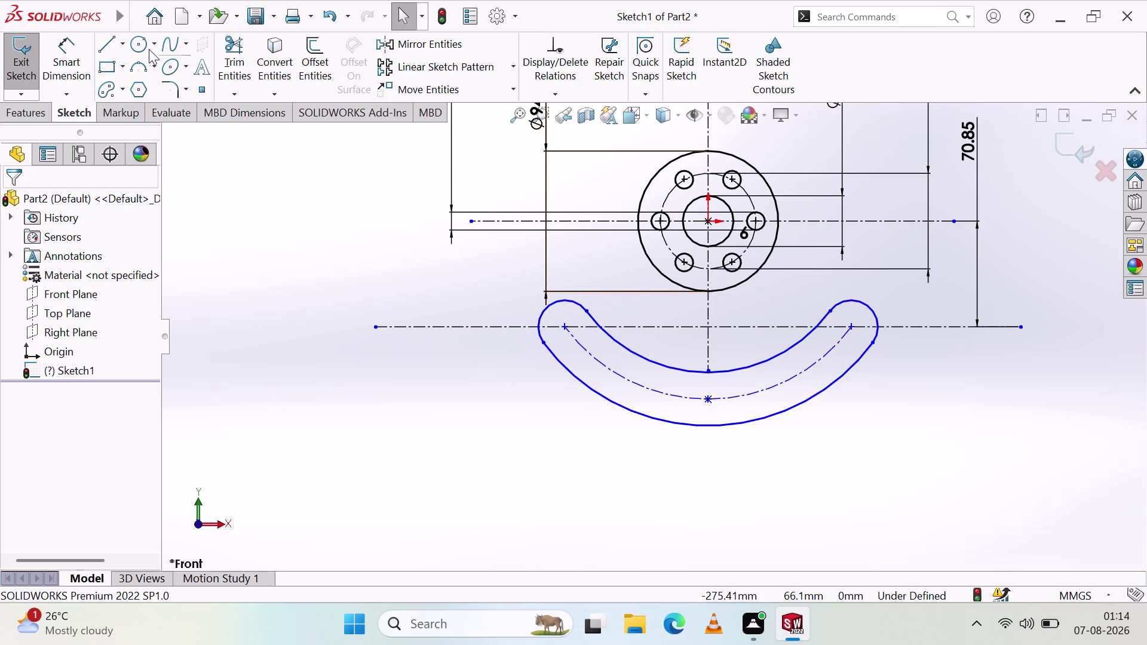
click(71, 70)
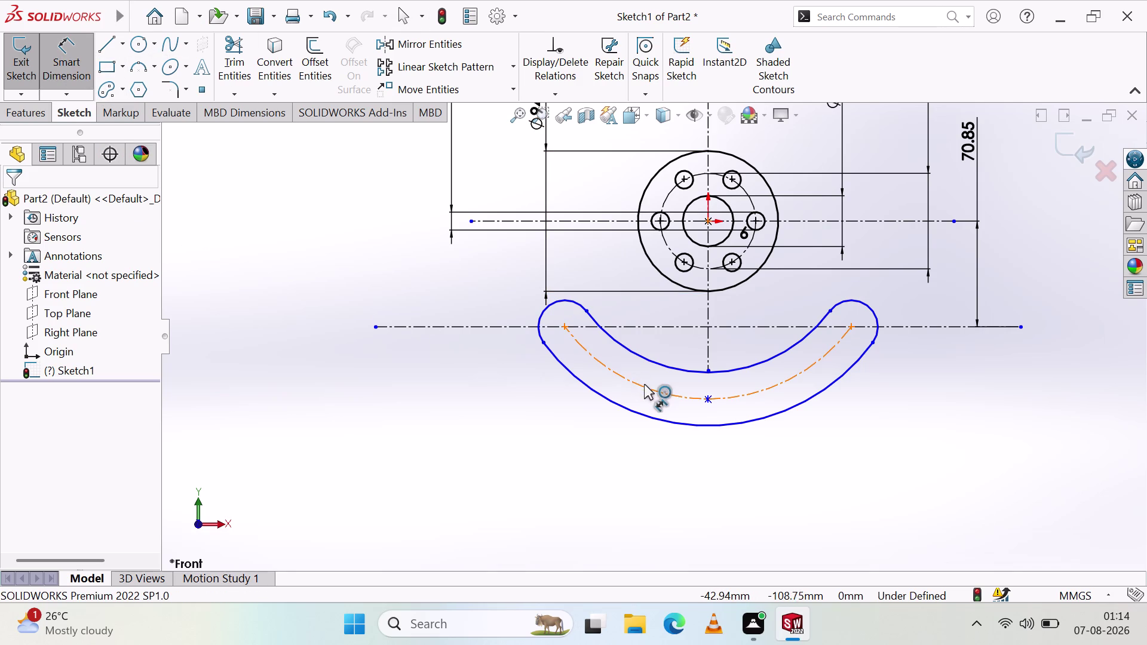
click(644, 386)
Set the slot's centreline radius to R100 and move the label clear of the slot.
click(617, 438)
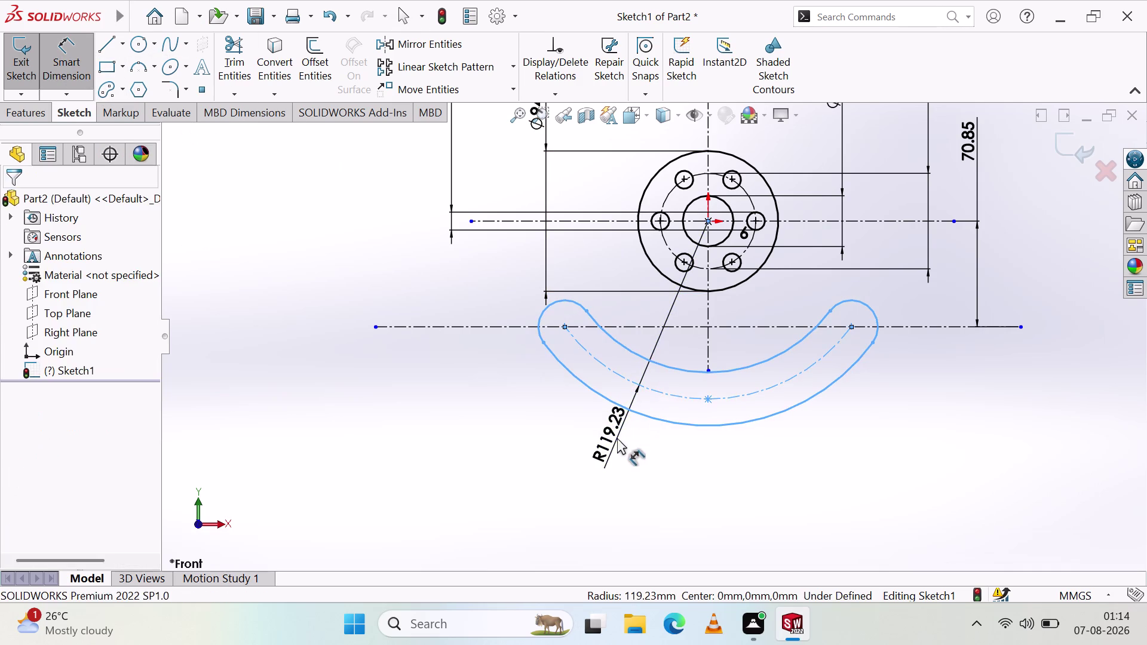
text(100)
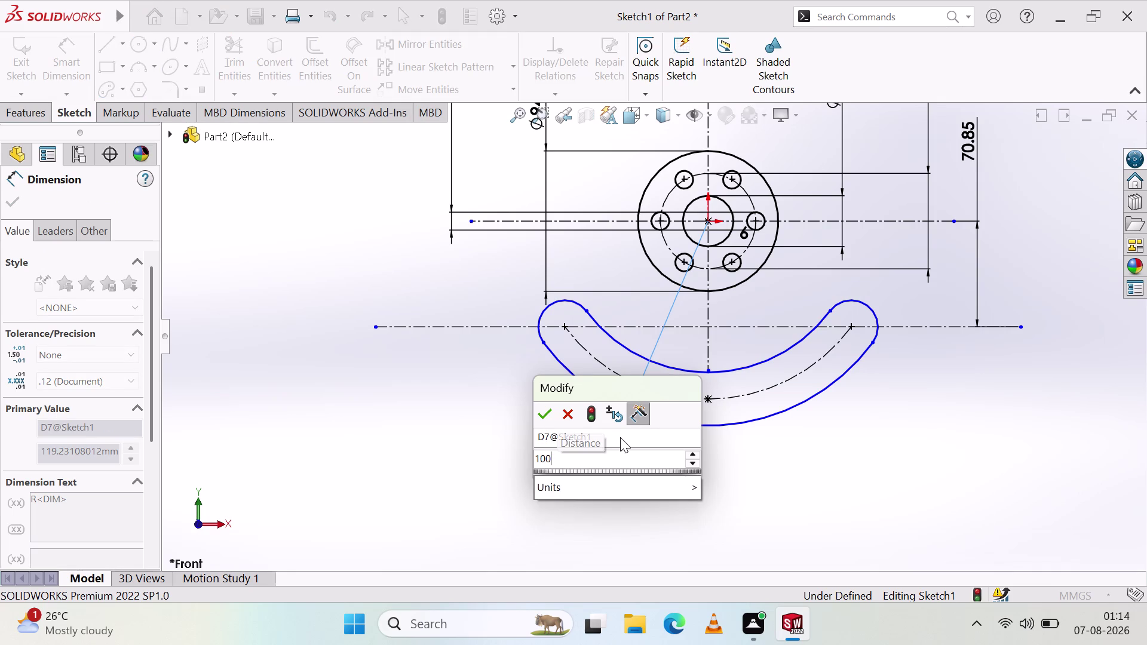
key(Return)
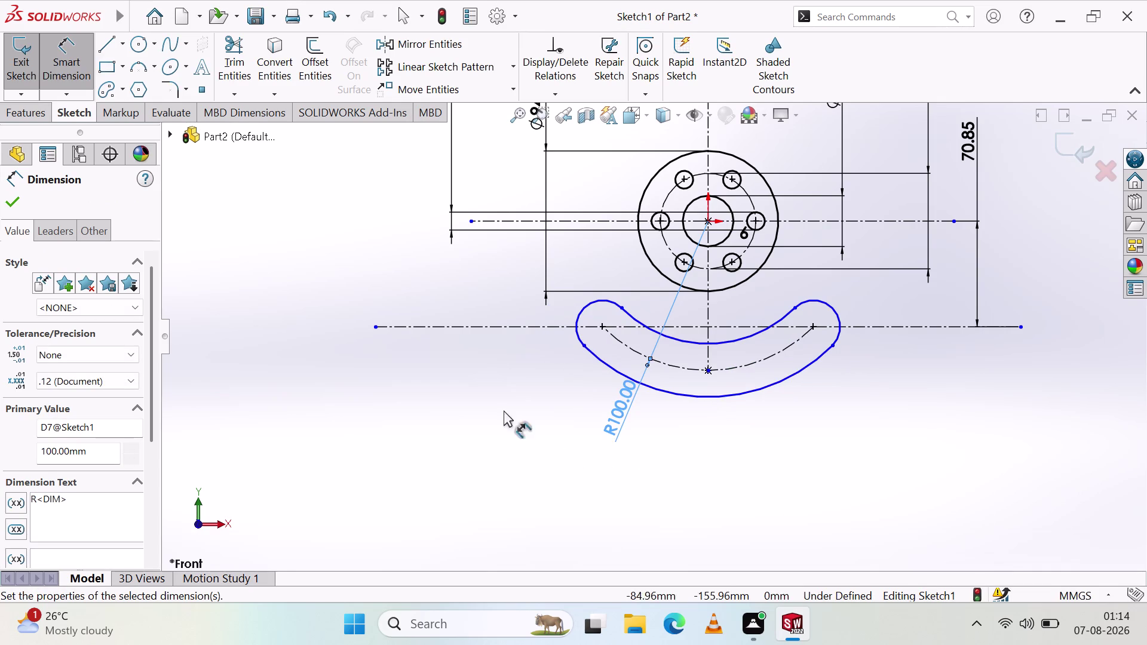
click(483, 408)
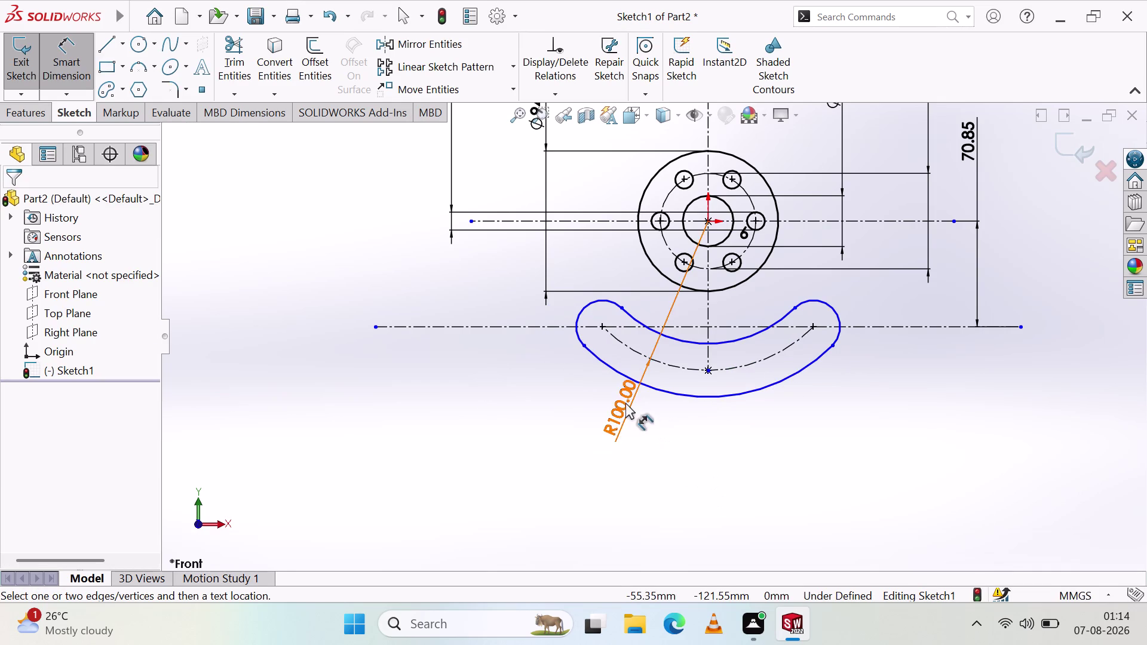
drag(626, 403, 586, 432)
click(633, 489)
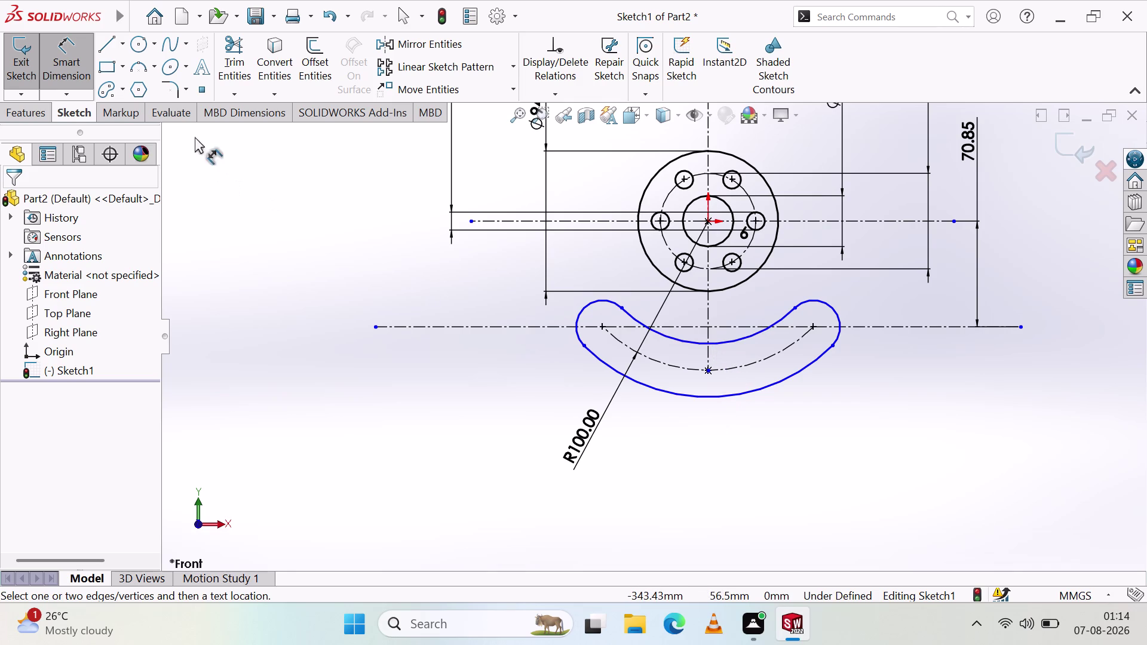
click(106, 86)
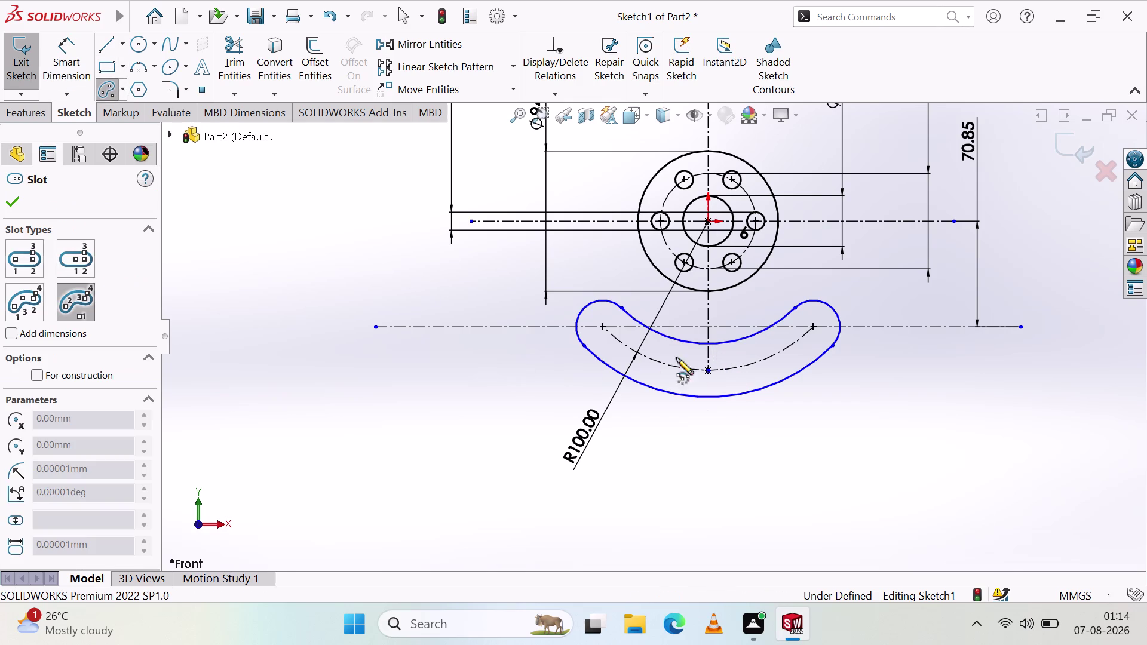
Draw a wider arc slot centred on the flange, wrapping around the R100 hook slot.
click(705, 216)
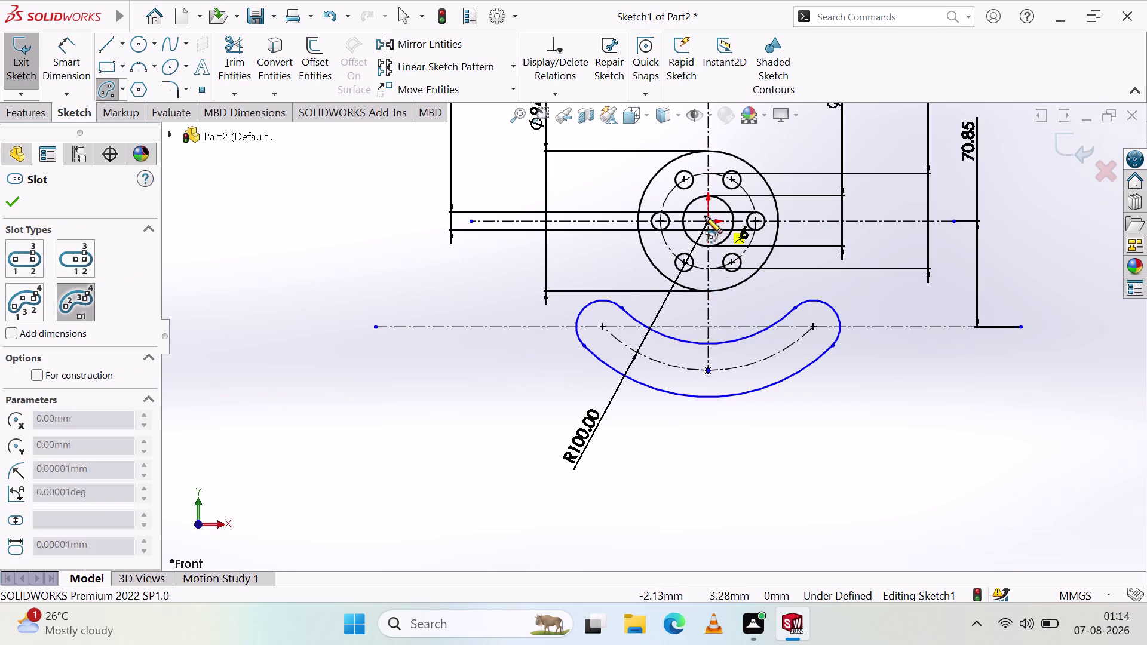
click(812, 327)
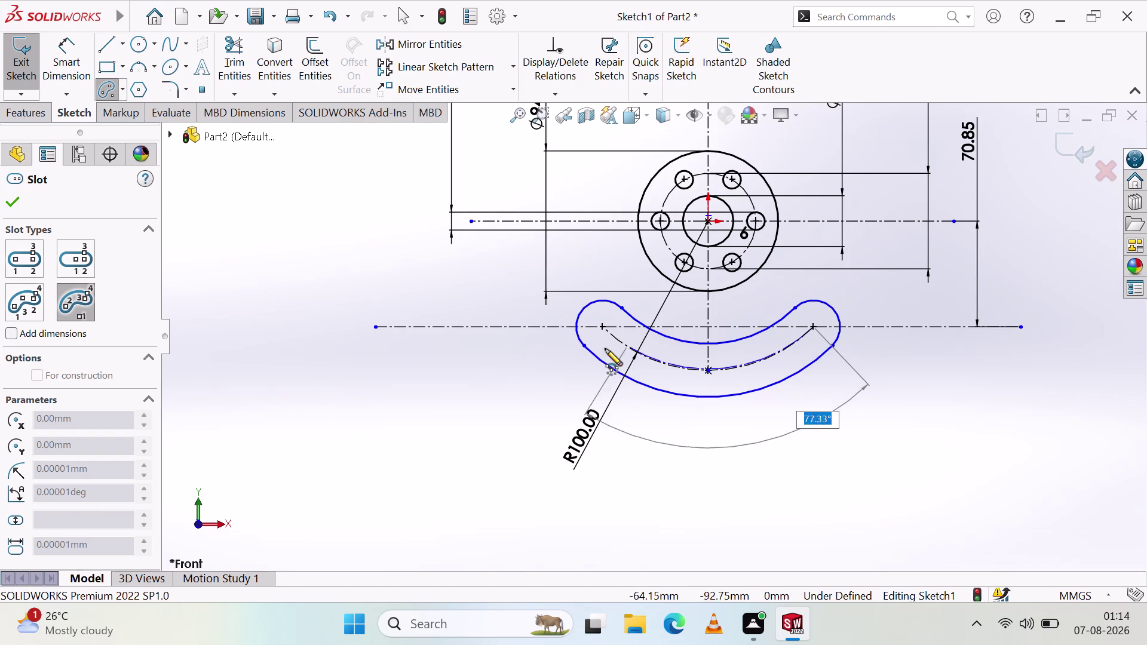
click(601, 327)
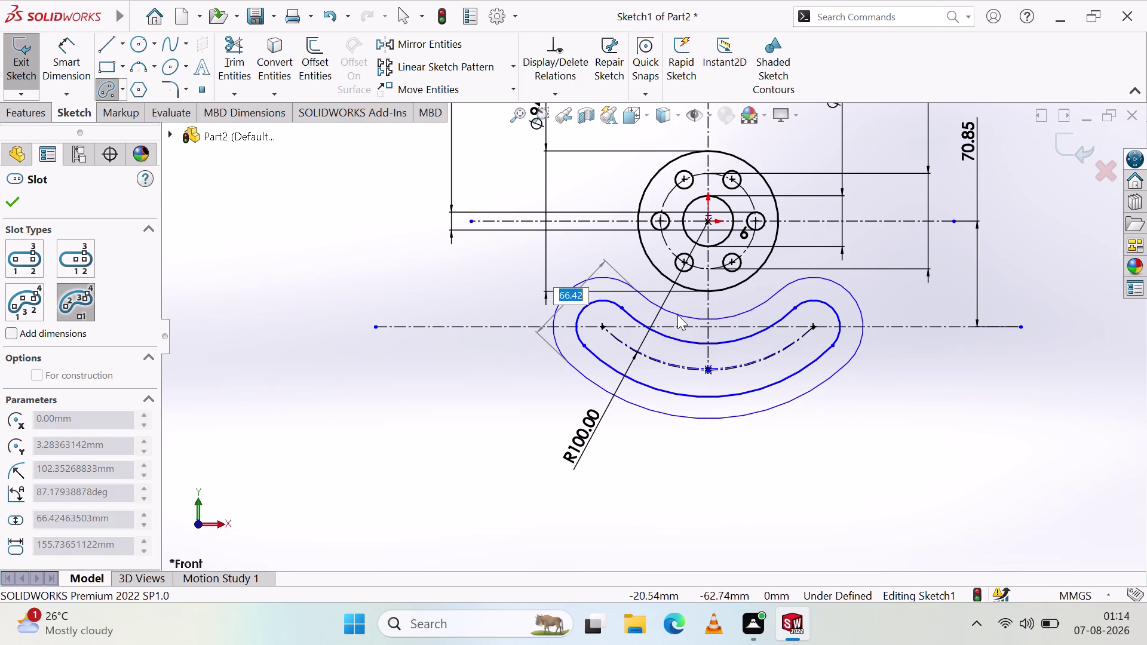
click(678, 315)
key(Escape)
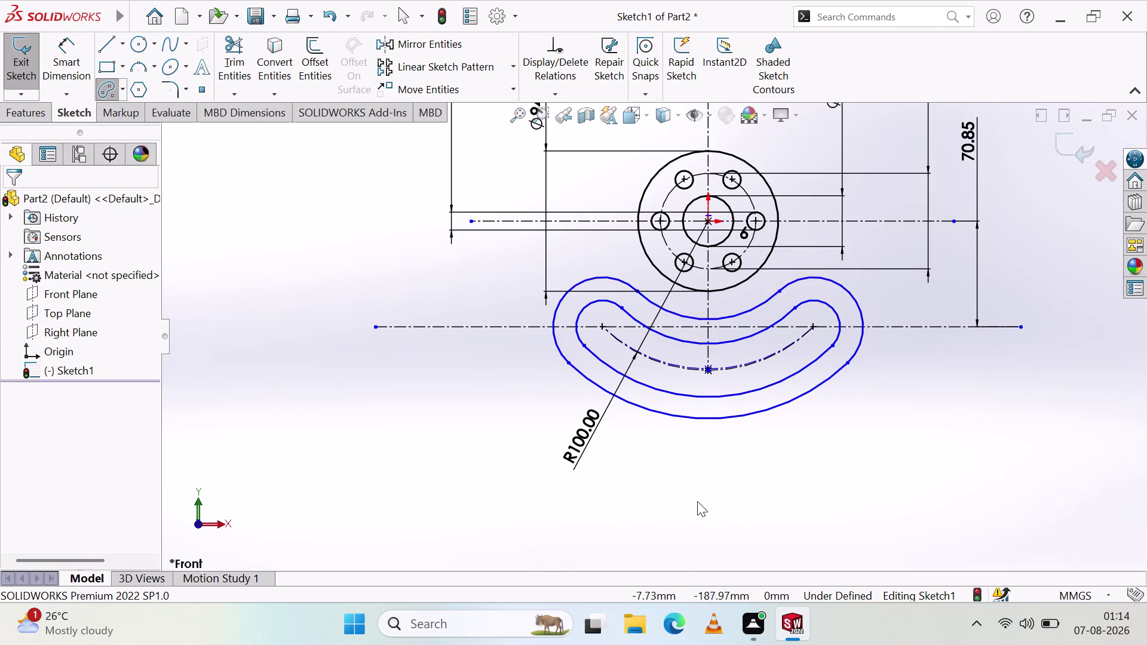
key(Escape)
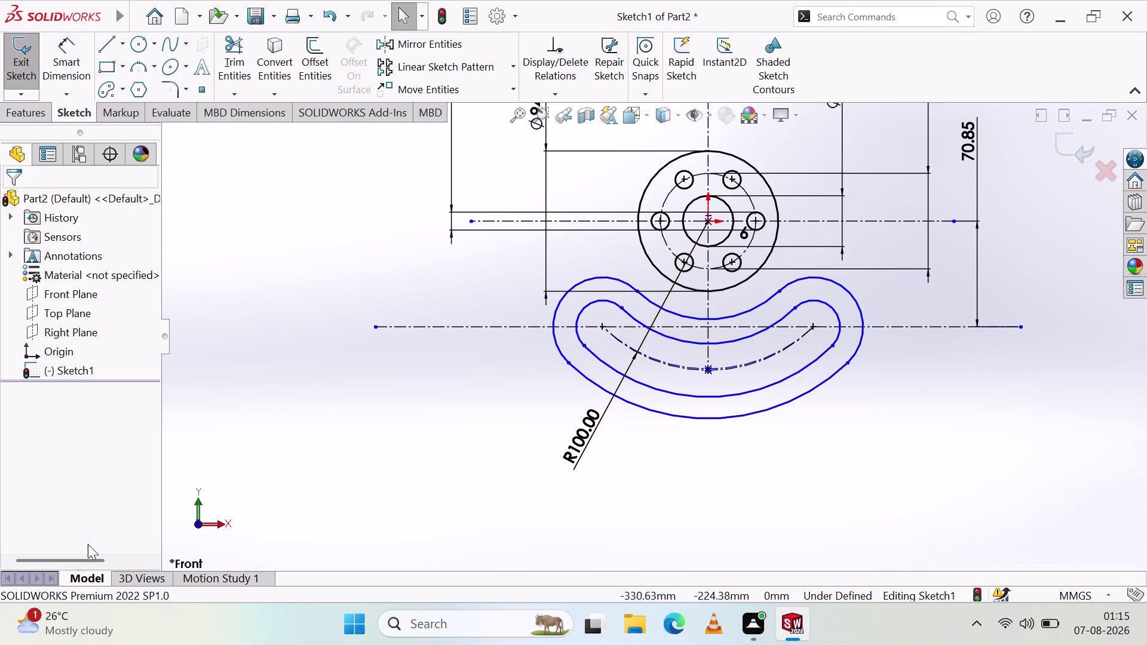
Give the inner slot's left end arc an R12 radius dimension.
click(78, 60)
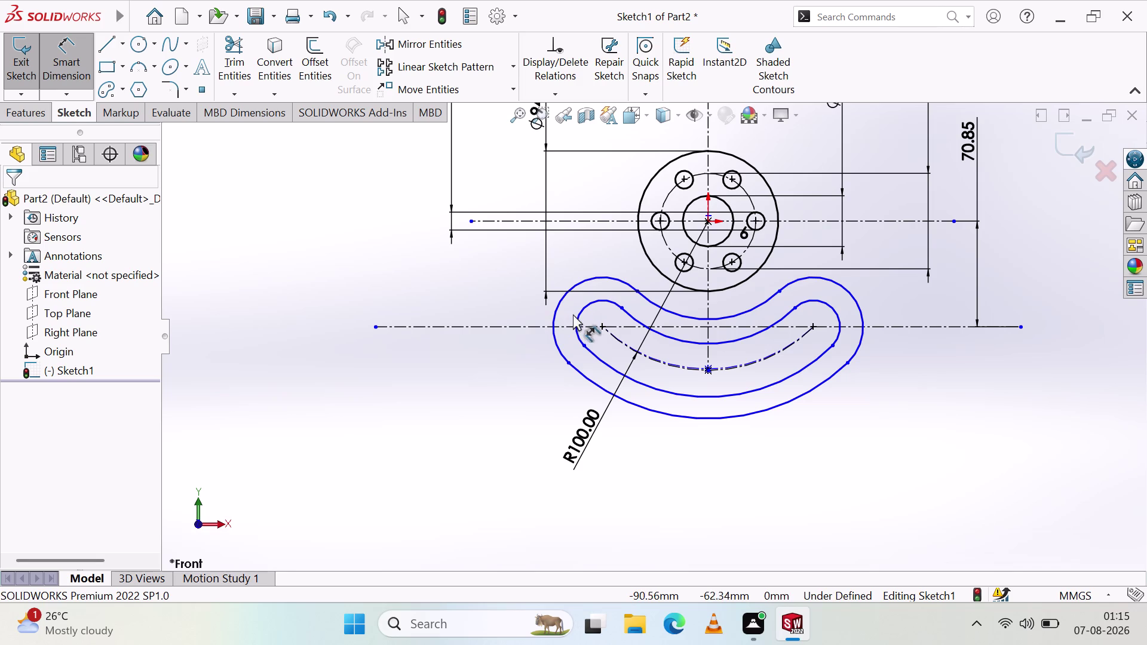
click(577, 318)
click(493, 301)
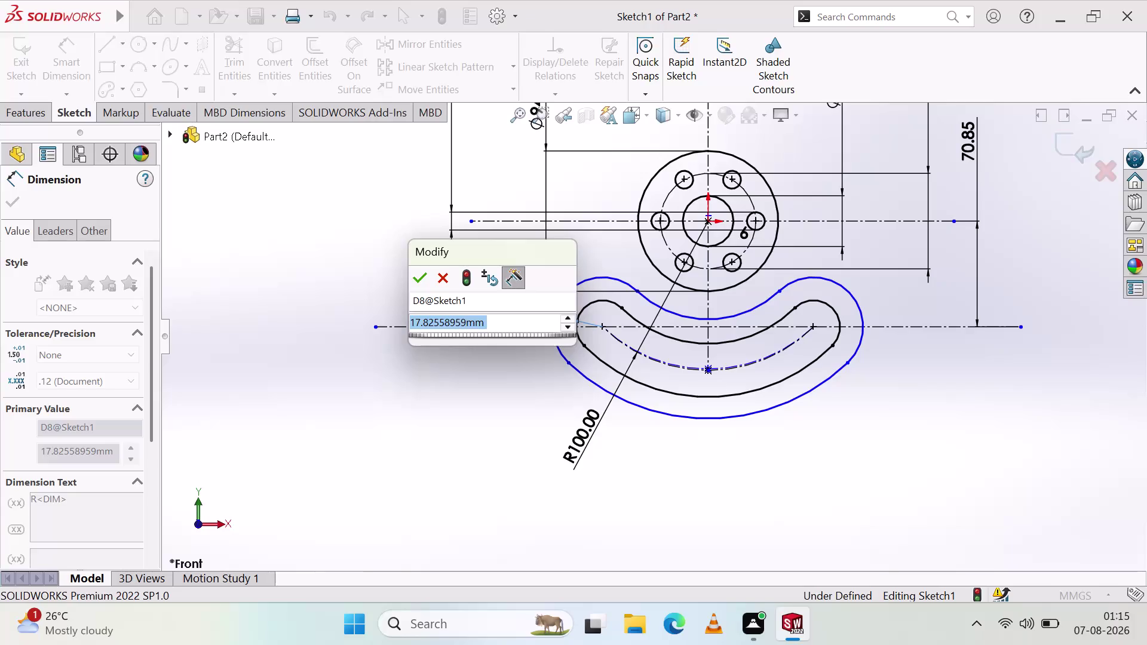
text(12)
key(Return)
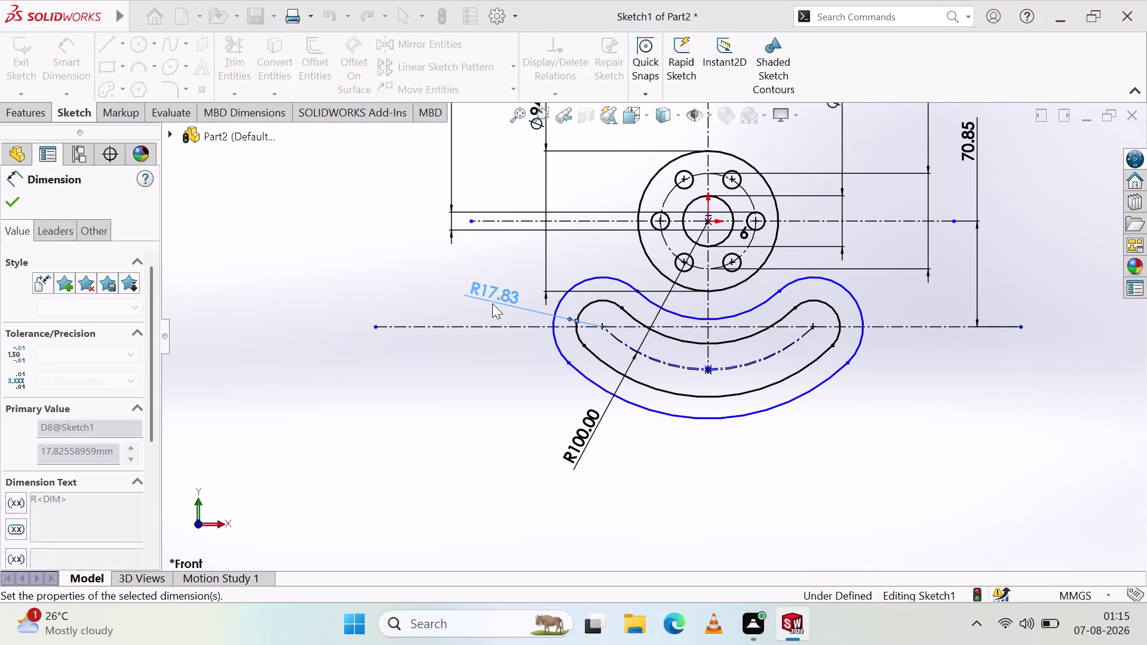
click(474, 410)
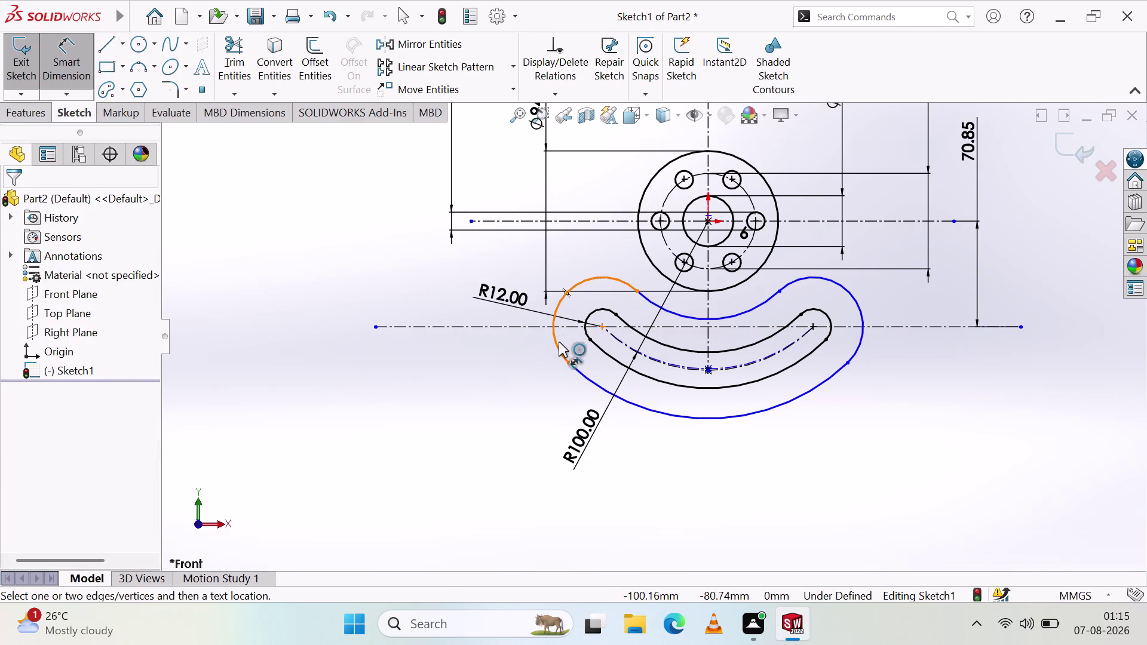
Give the outer slot's left end arc an R23 radius dimension.
click(555, 346)
click(518, 360)
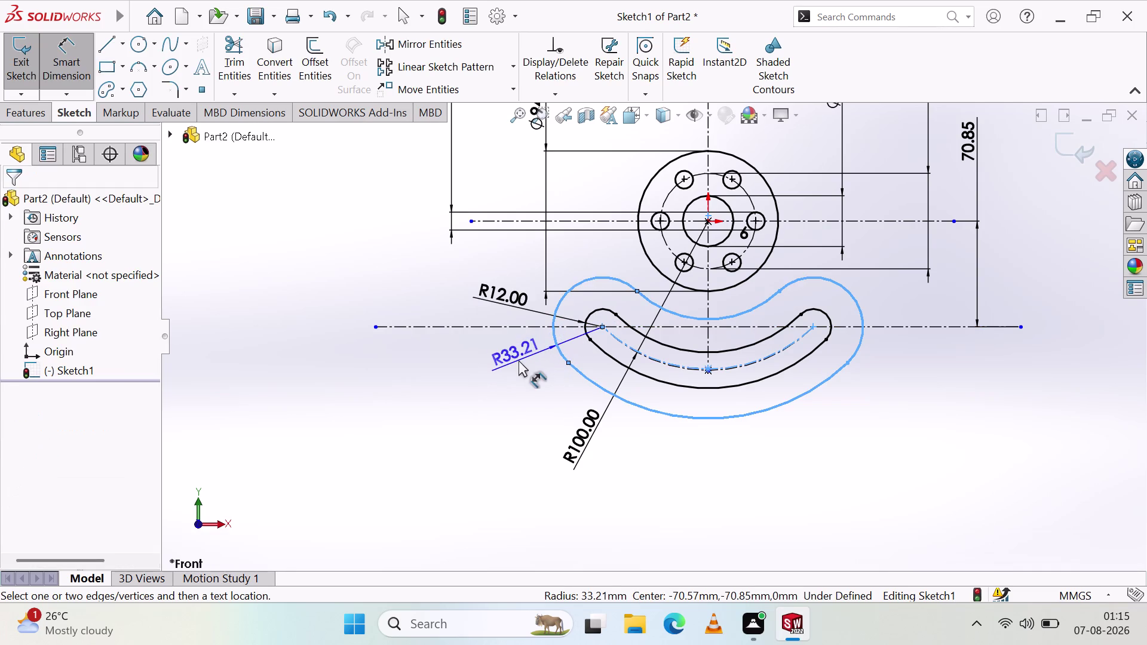
key(2)
key(3)
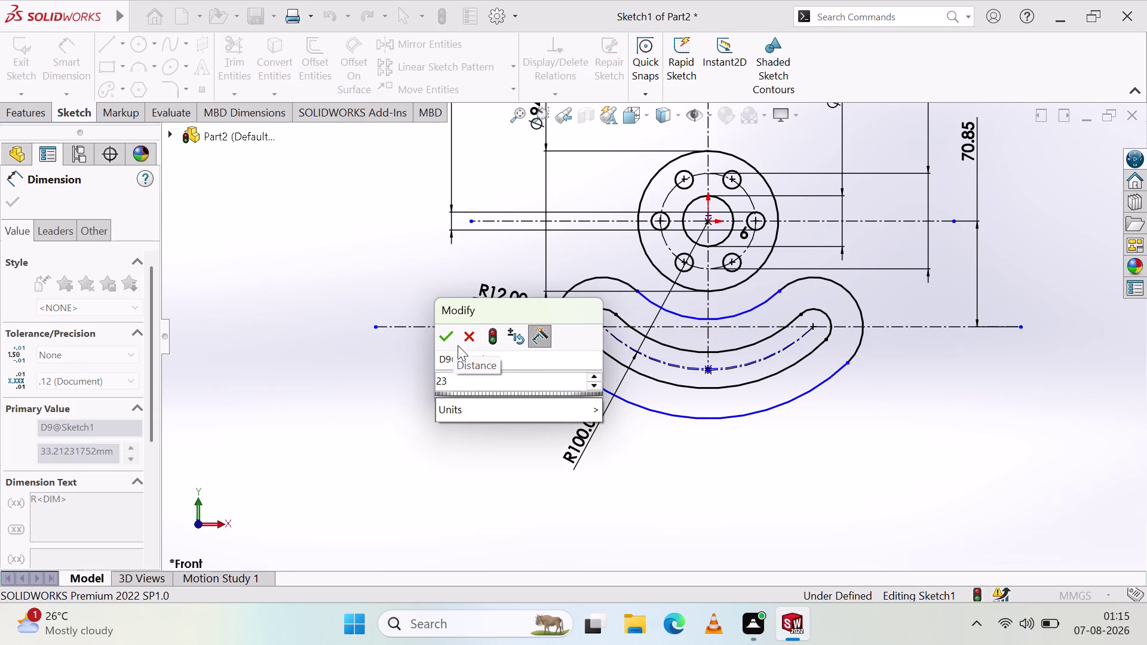
key(Return)
click(456, 424)
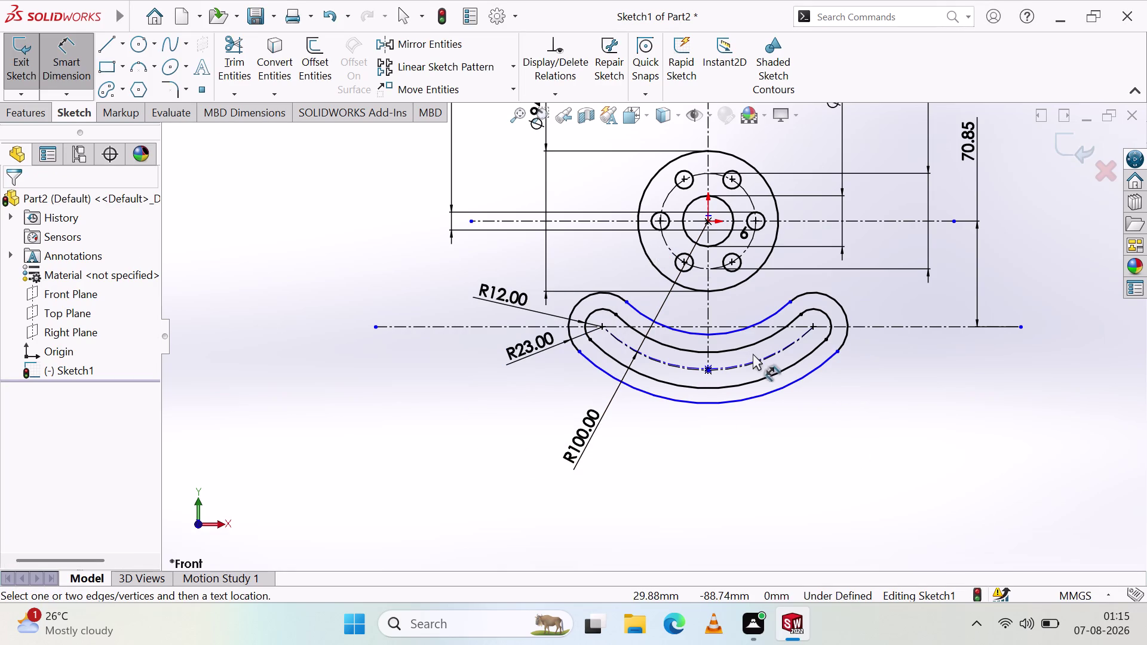
click(659, 395)
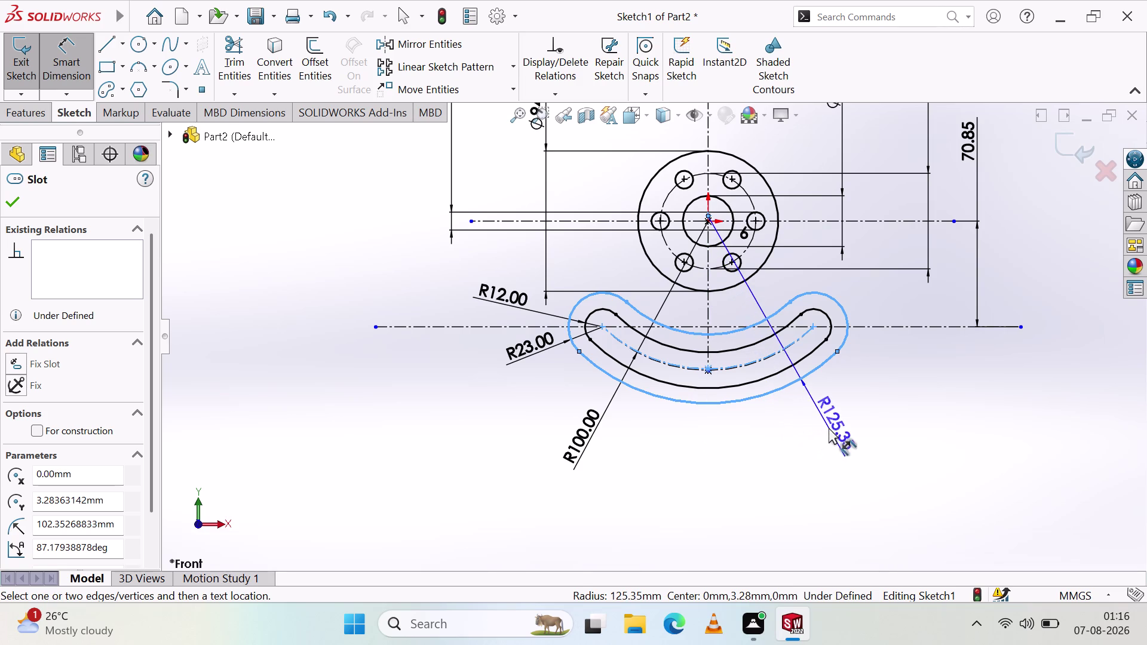
Add a radius dimension to the outer slot, keeping its current value.
click(834, 429)
click(820, 457)
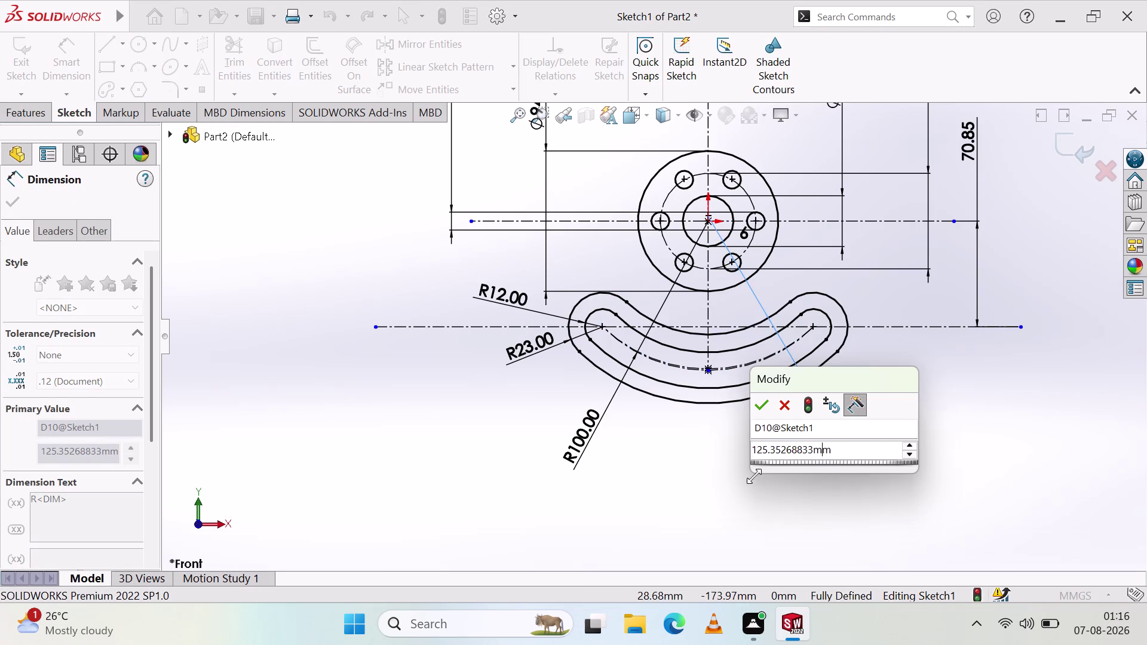
click(763, 413)
click(717, 455)
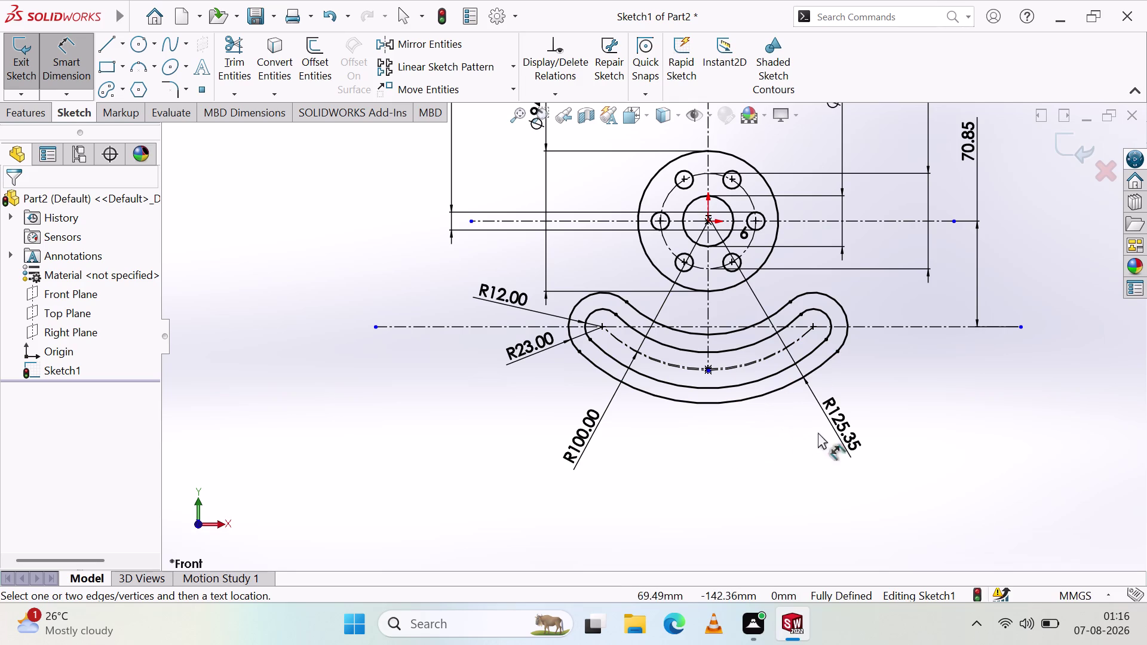
Change the R125.35 outer radius dimension to 125 mm.
click(837, 423)
click(836, 423)
double_click(837, 422)
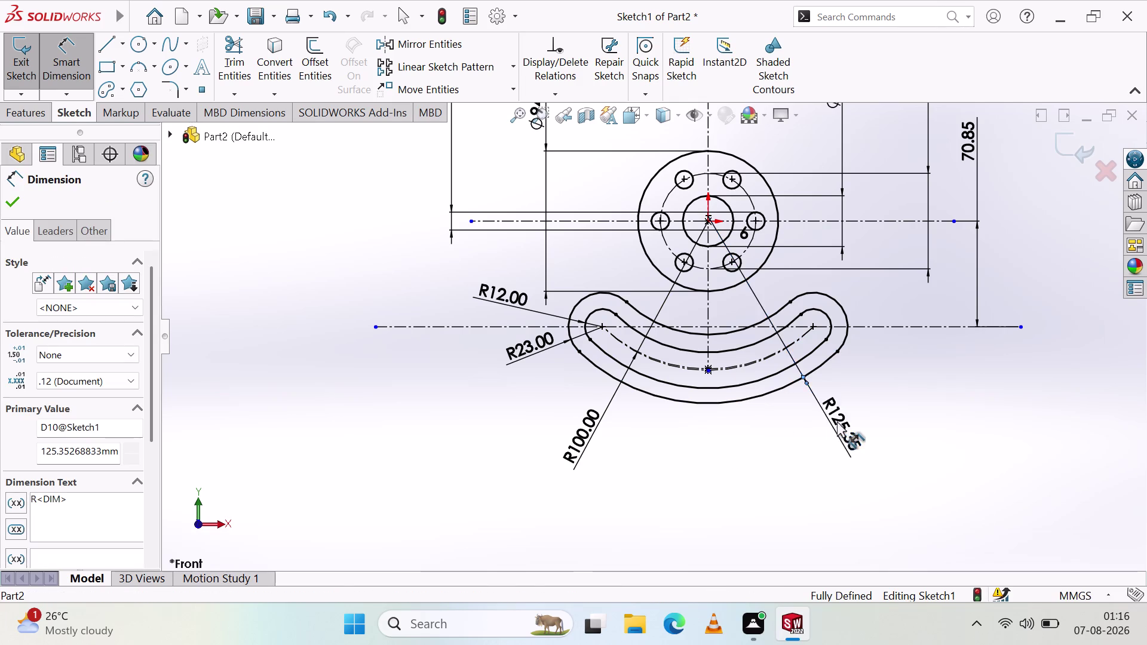
text(120)
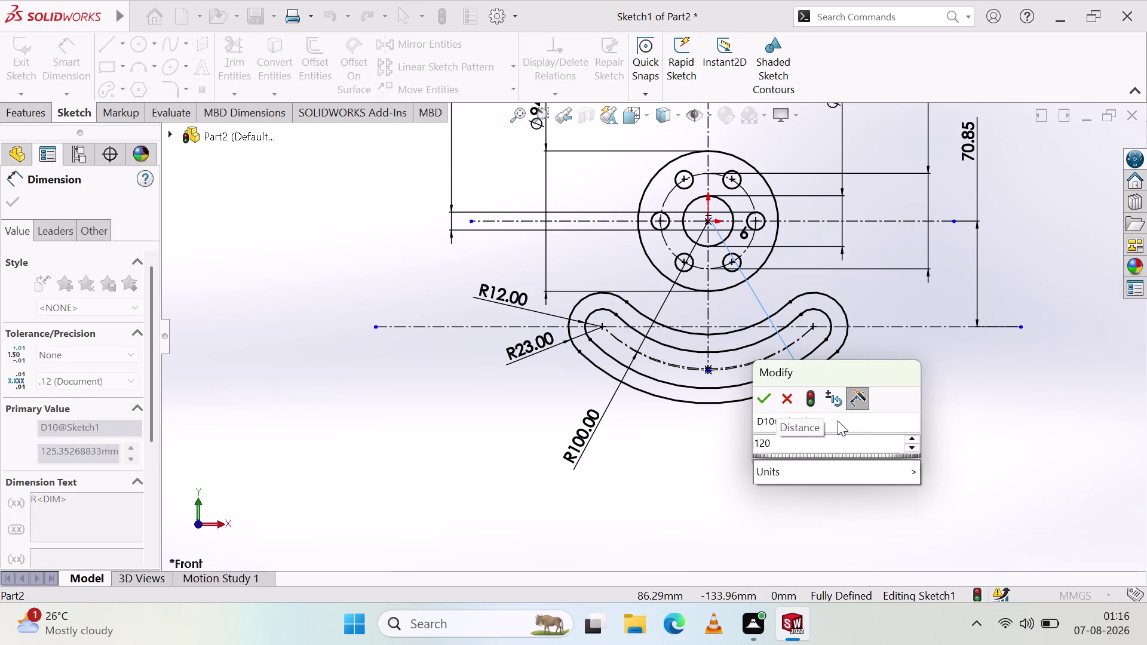
key(BackSpace)
key(5)
key(Return)
click(761, 458)
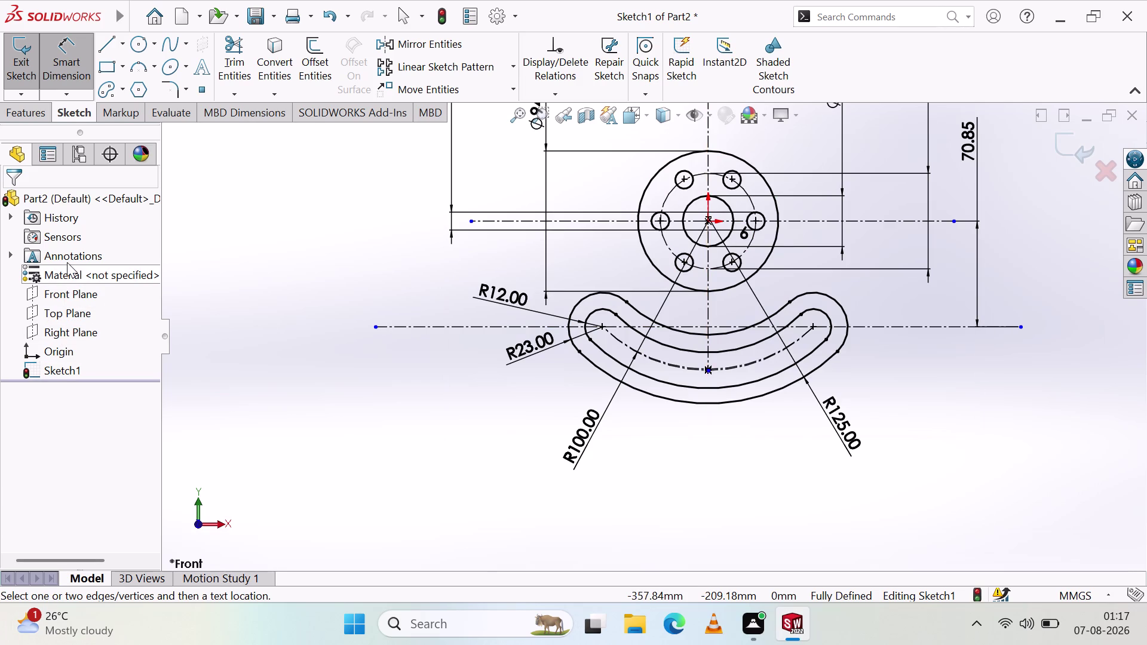
Zoom in and pick the extra outer arc slot for removal.
scroll(down, 3)
scroll(down, 3)
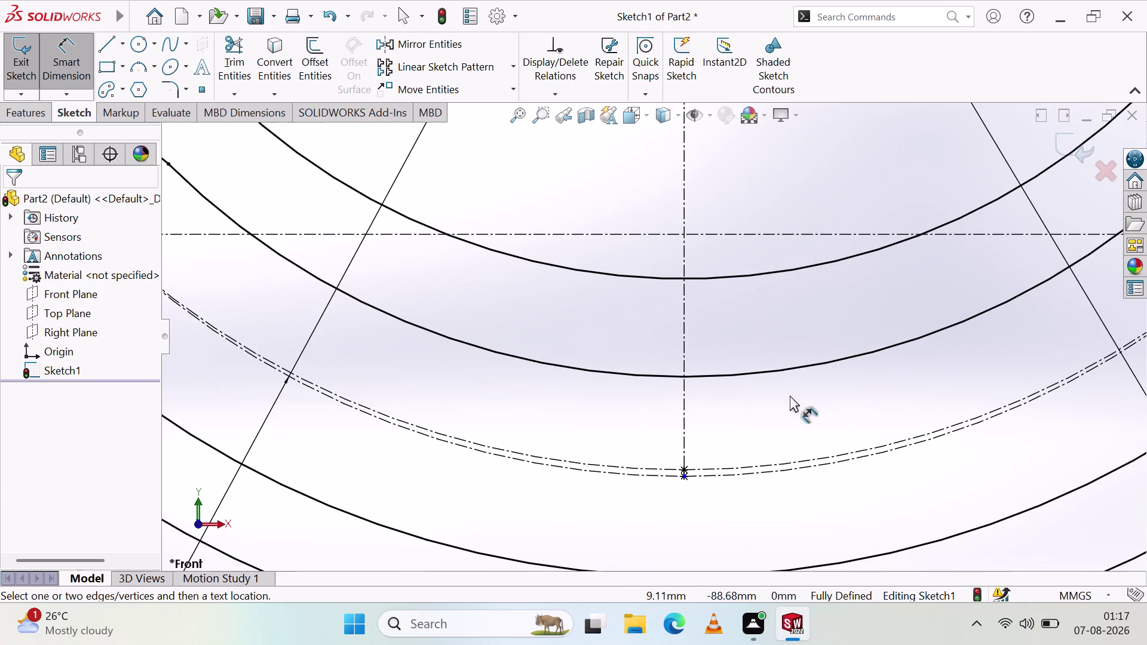
scroll(down, 3)
scroll(up, 3)
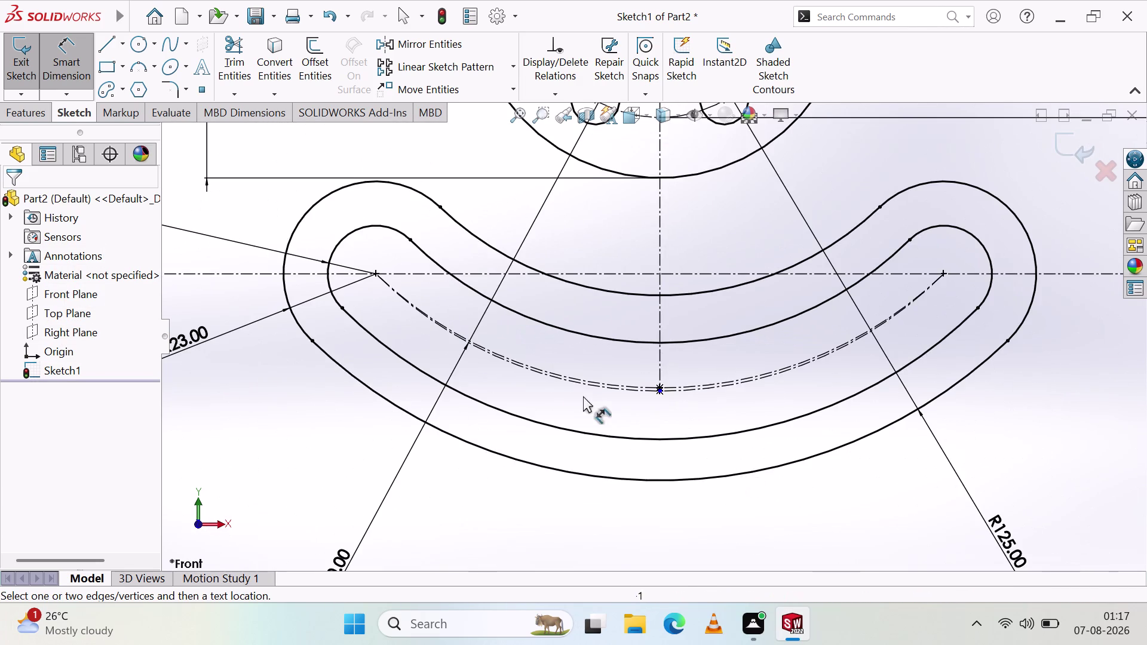
scroll(down, 3)
click(553, 359)
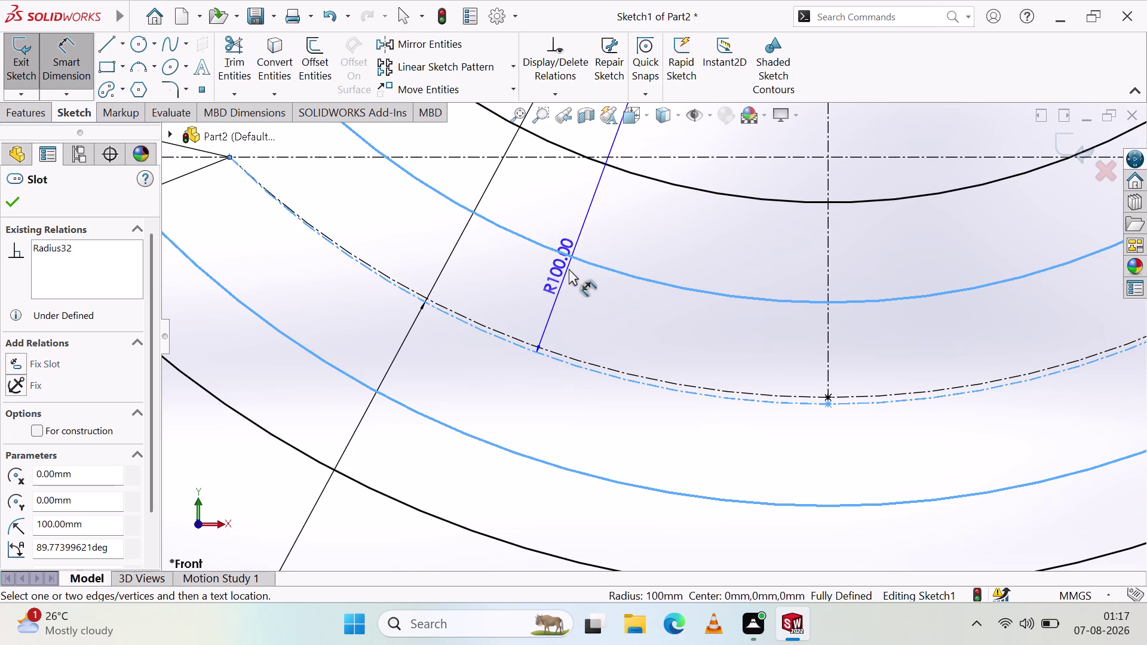
key(Escape)
key(Escape)
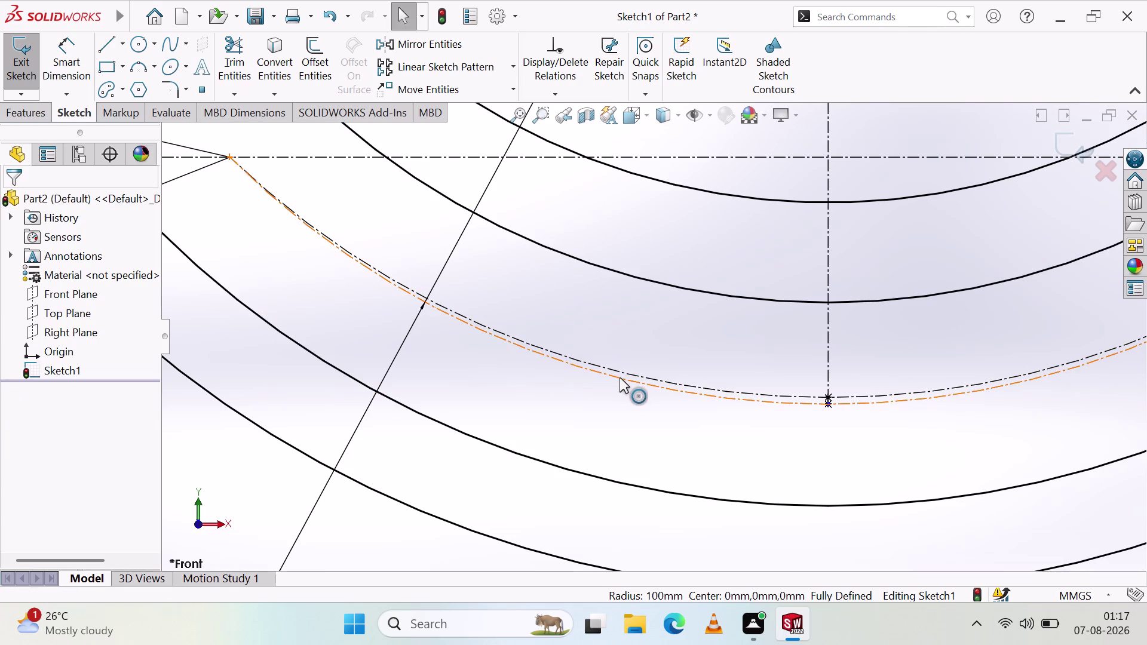
Undo the extra slot's radius dimensions and geometry, leaving only the R100 slot.
scroll(up, 3)
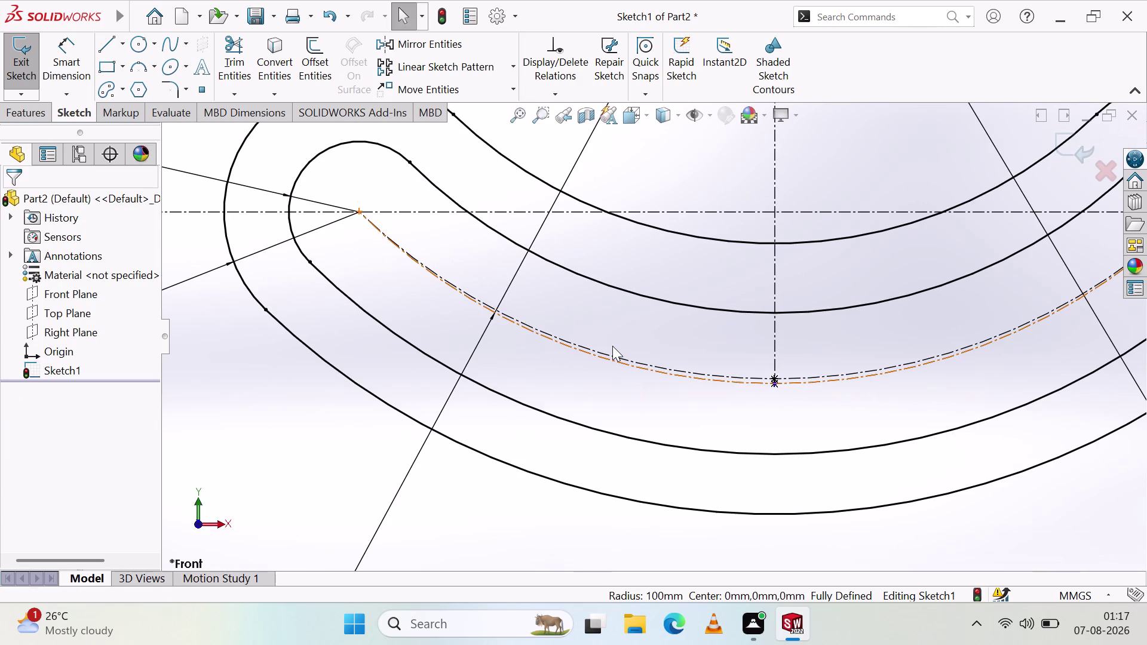
key(ctrl+z)
key(ctrl+z)
key(ctrl+z)
key(ctrl+z)
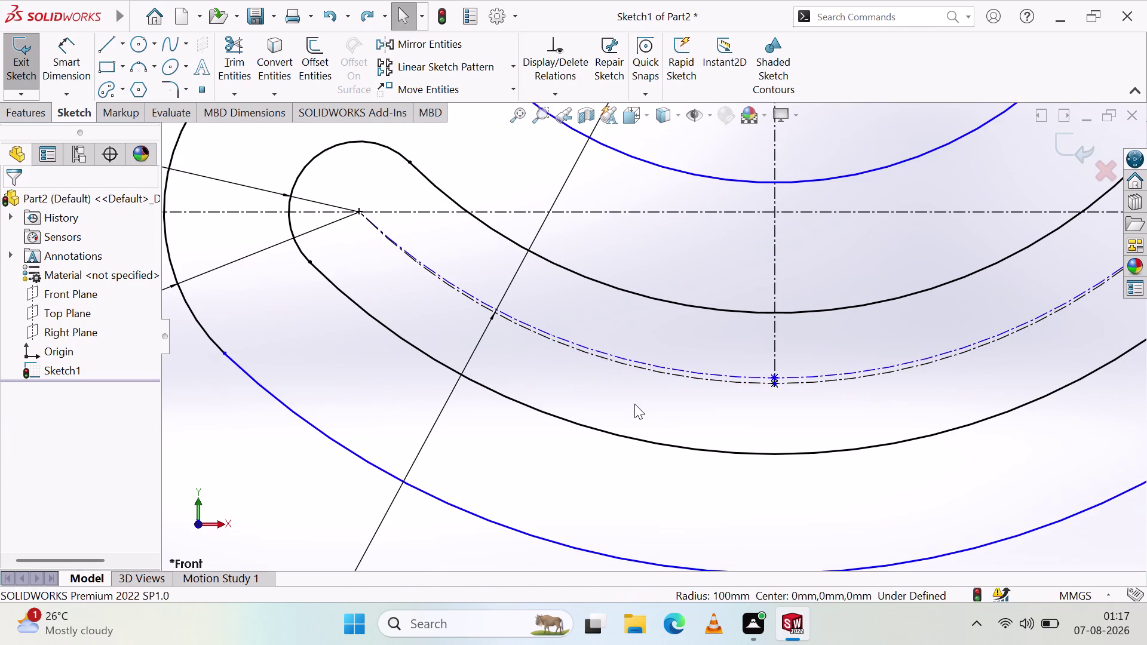
key(ctrl+z)
key(ctrl+z)
key(ctrl+z)
key(ctrl+z)
key(ctrl+z)
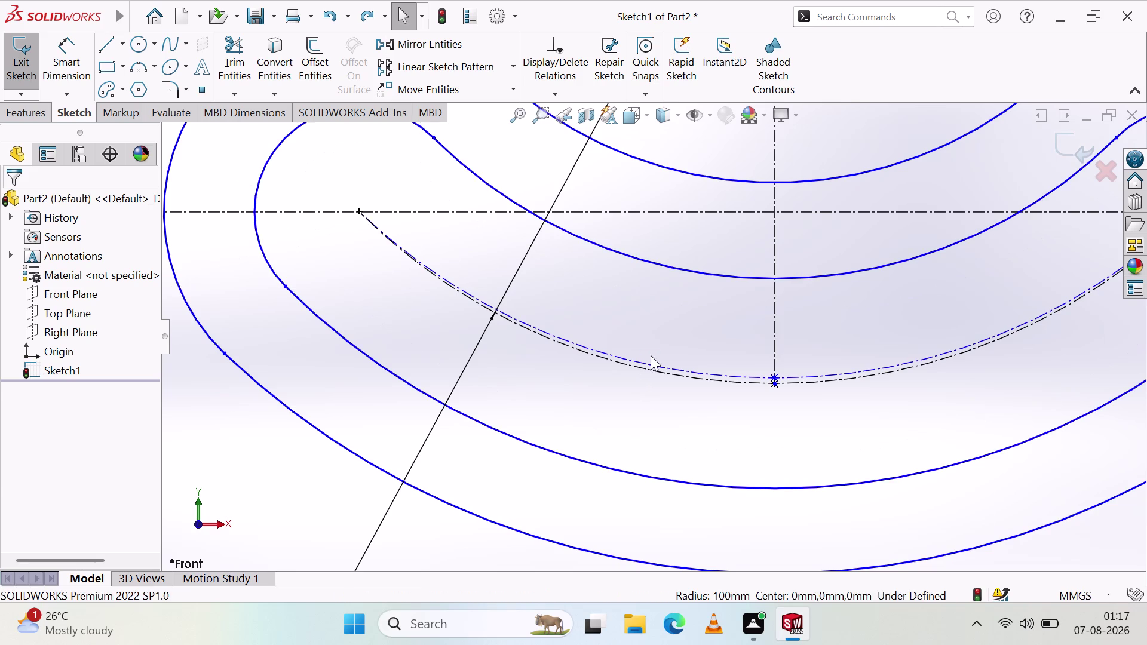
scroll(up, 3)
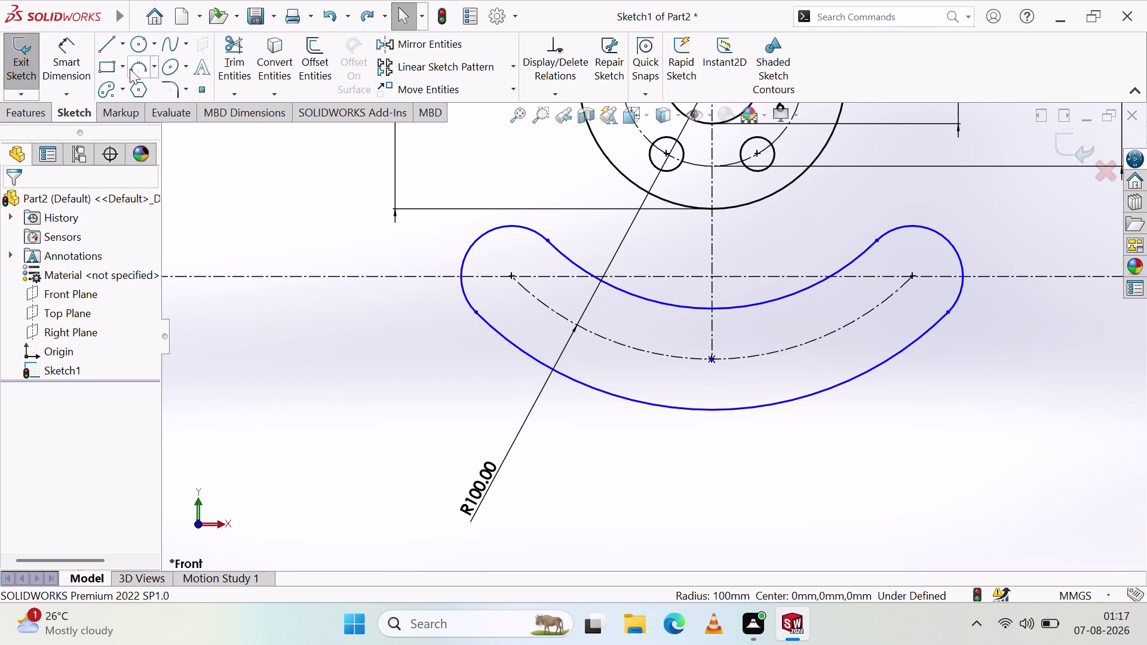
click(123, 90)
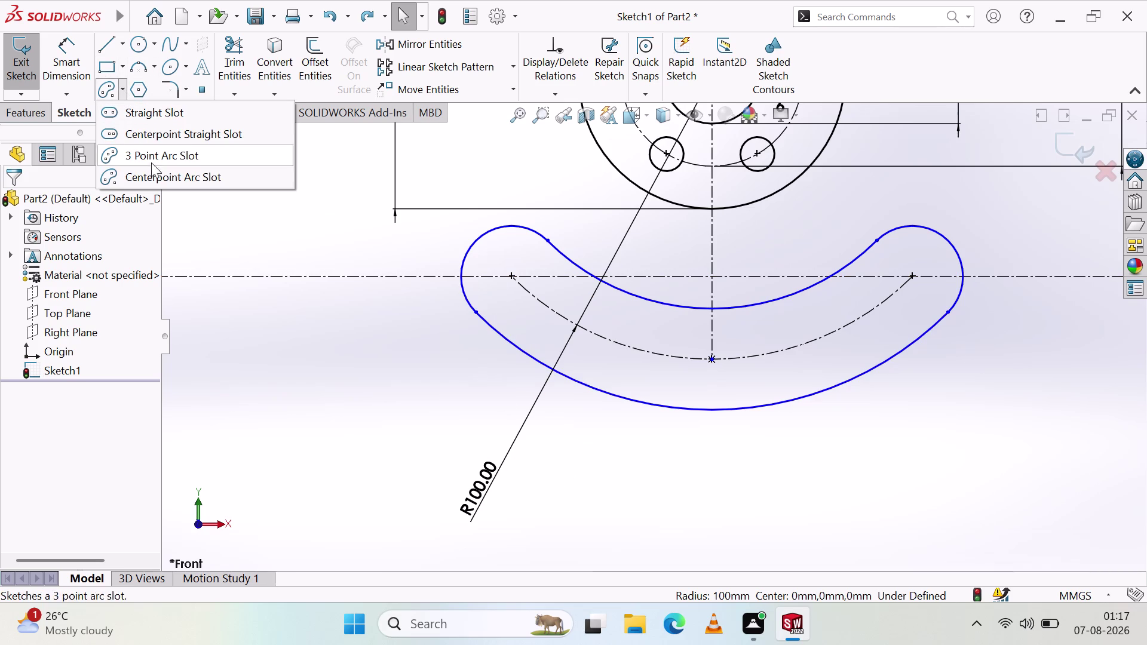
click(175, 176)
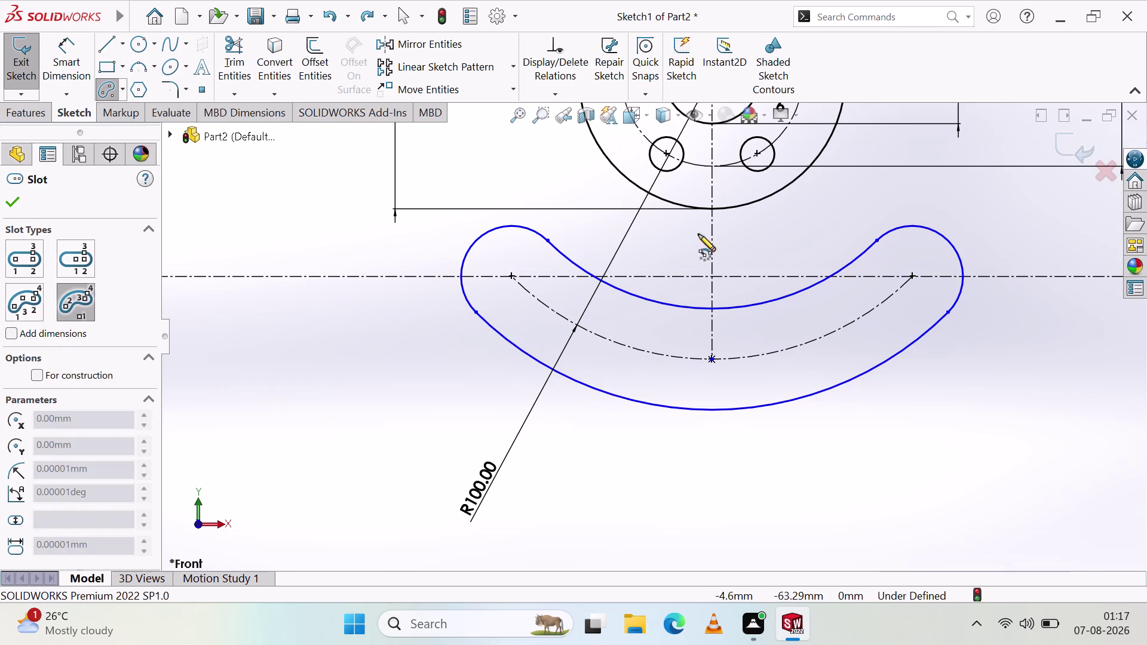
scroll(up, 3)
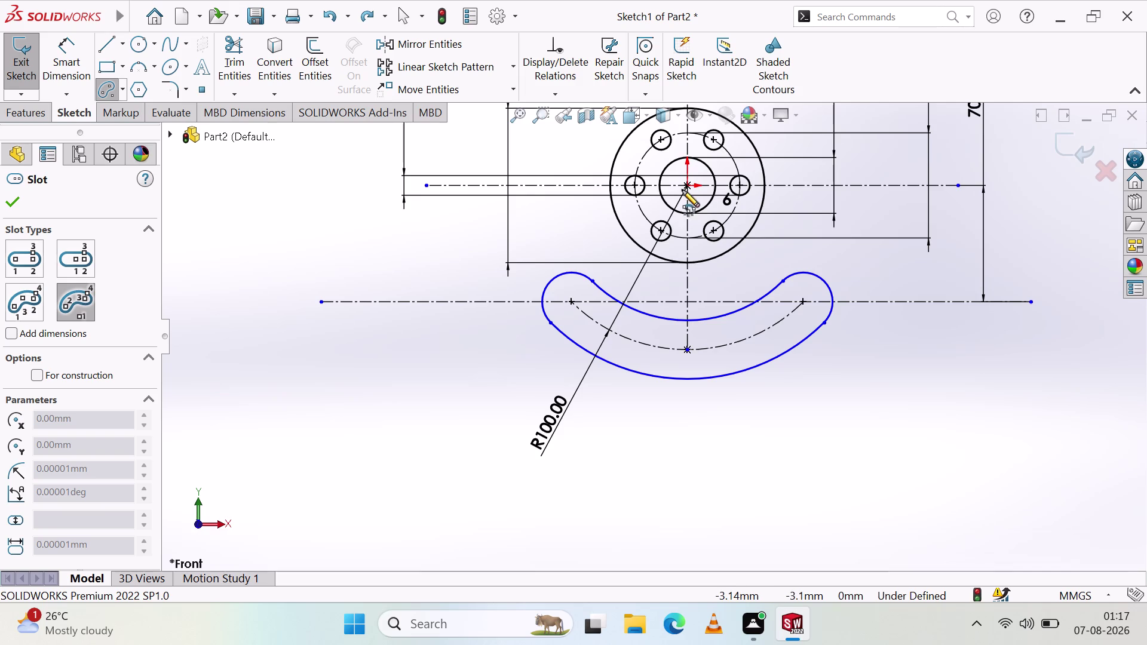
click(686, 185)
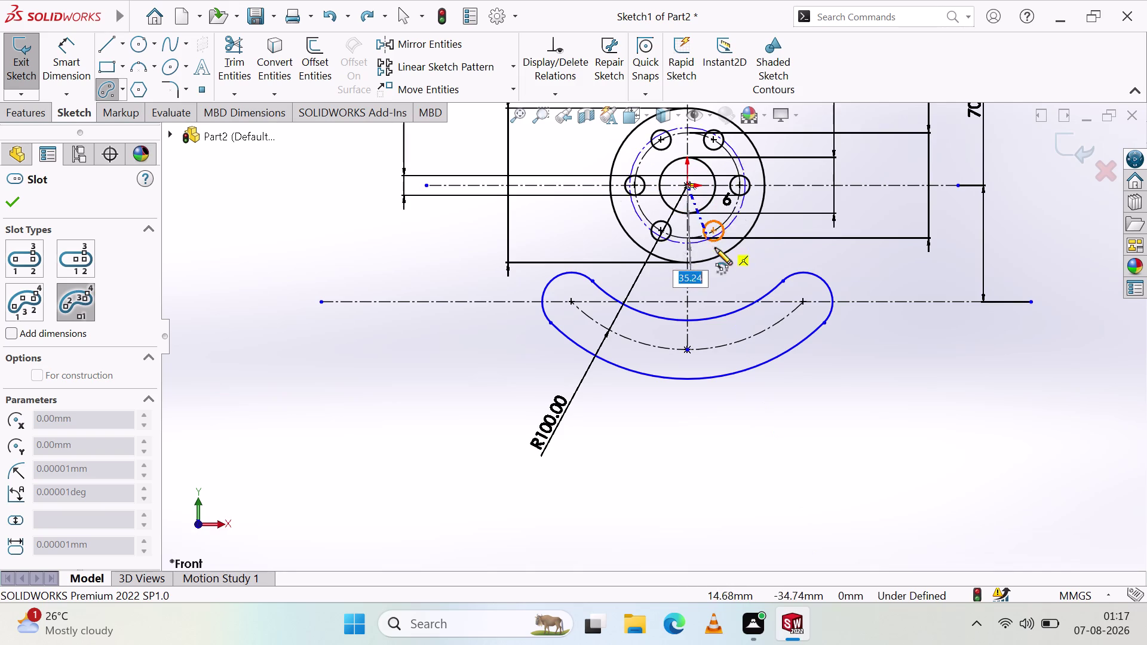
scroll(up, 3)
scroll(up, 3)
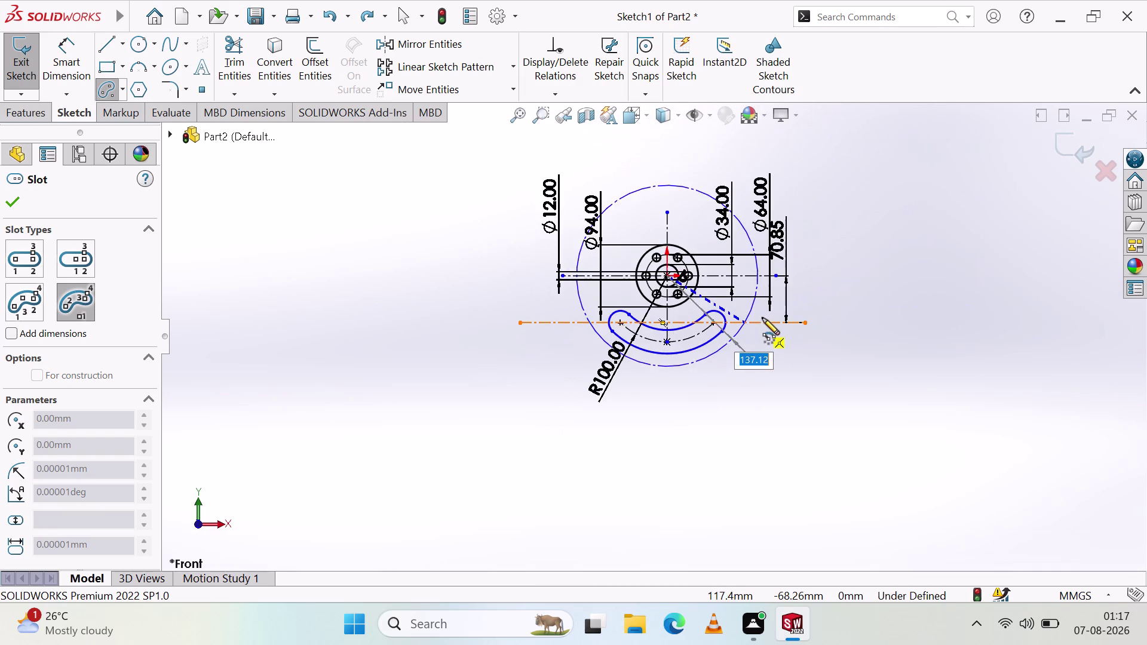
scroll(down, 3)
scroll(down, 3)
scroll(down, 3)
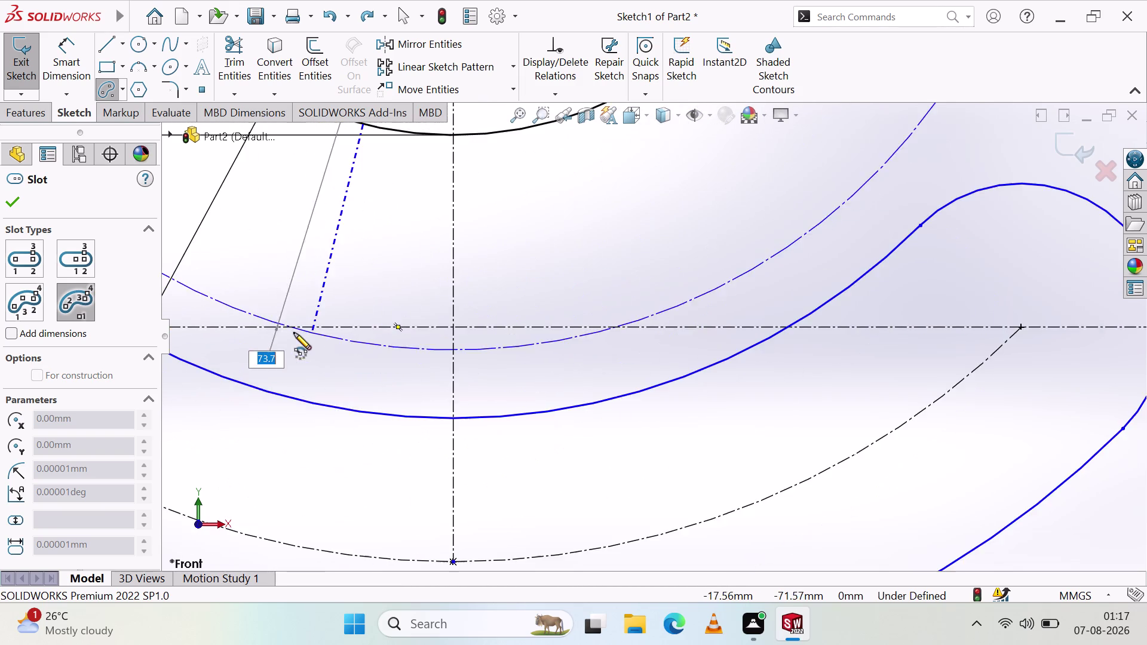
scroll(up, 3)
scroll(up, 3)
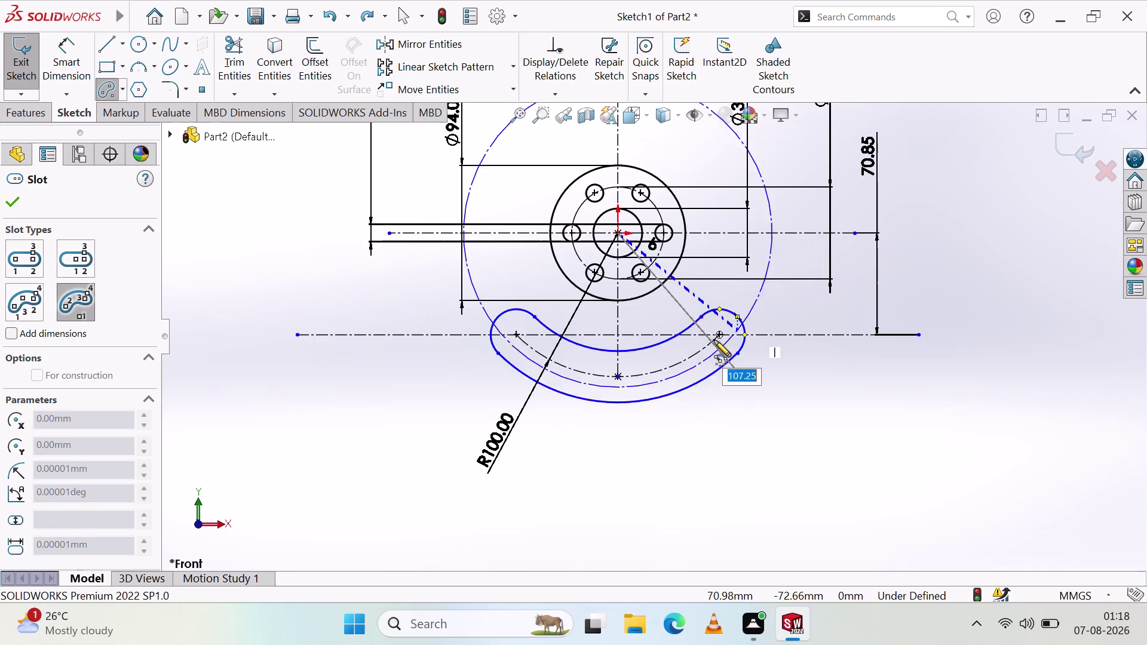
scroll(down, 3)
scroll(up, 3)
scroll(down, 3)
scroll(down, 3)
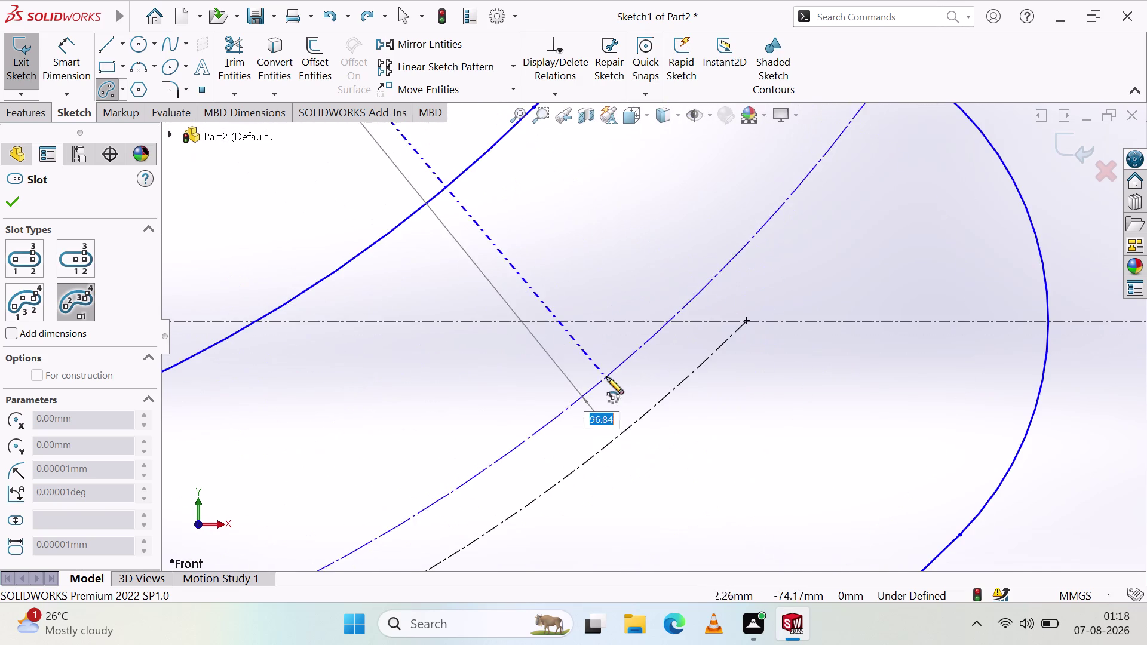
click(744, 320)
scroll(down, 3)
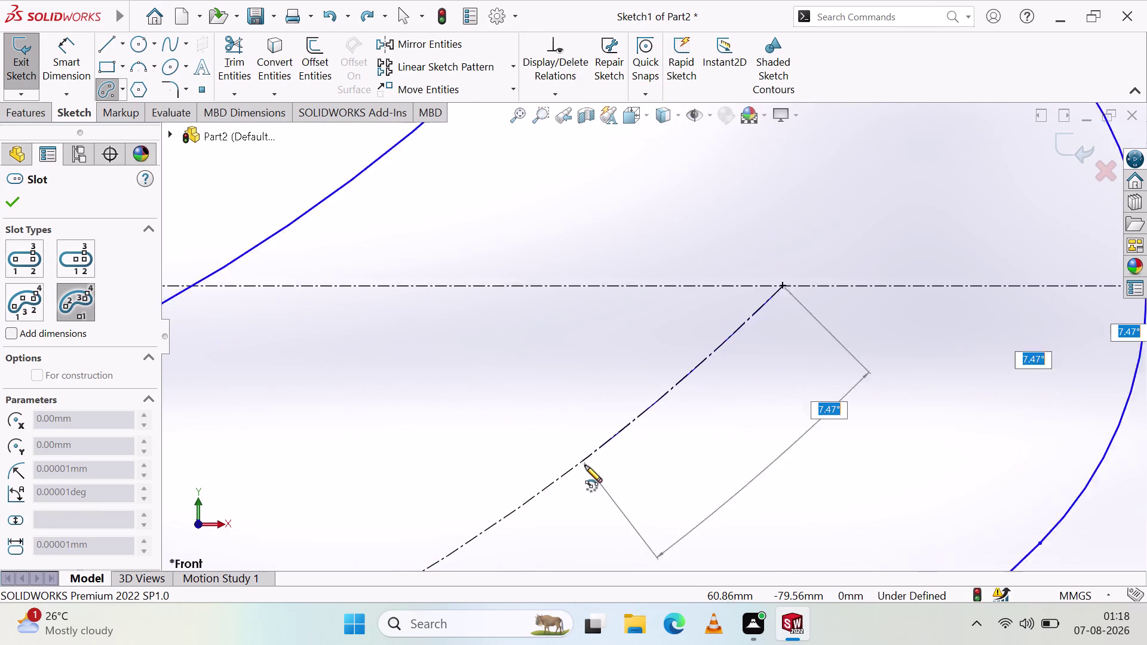
scroll(down, 3)
scroll(up, 3)
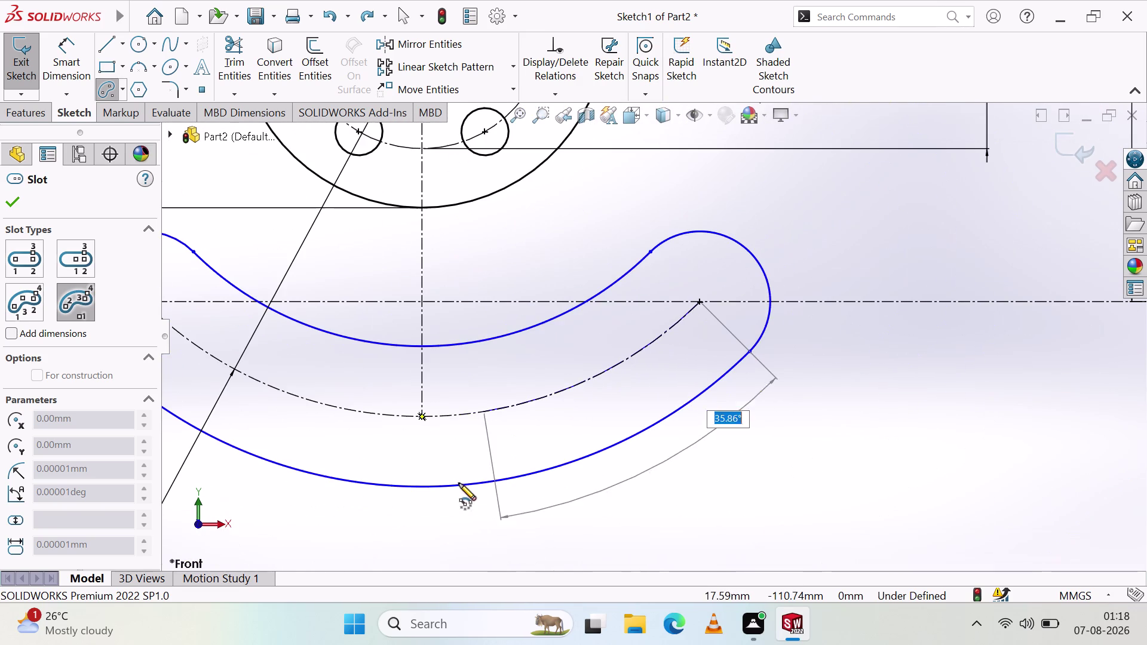
scroll(up, 3)
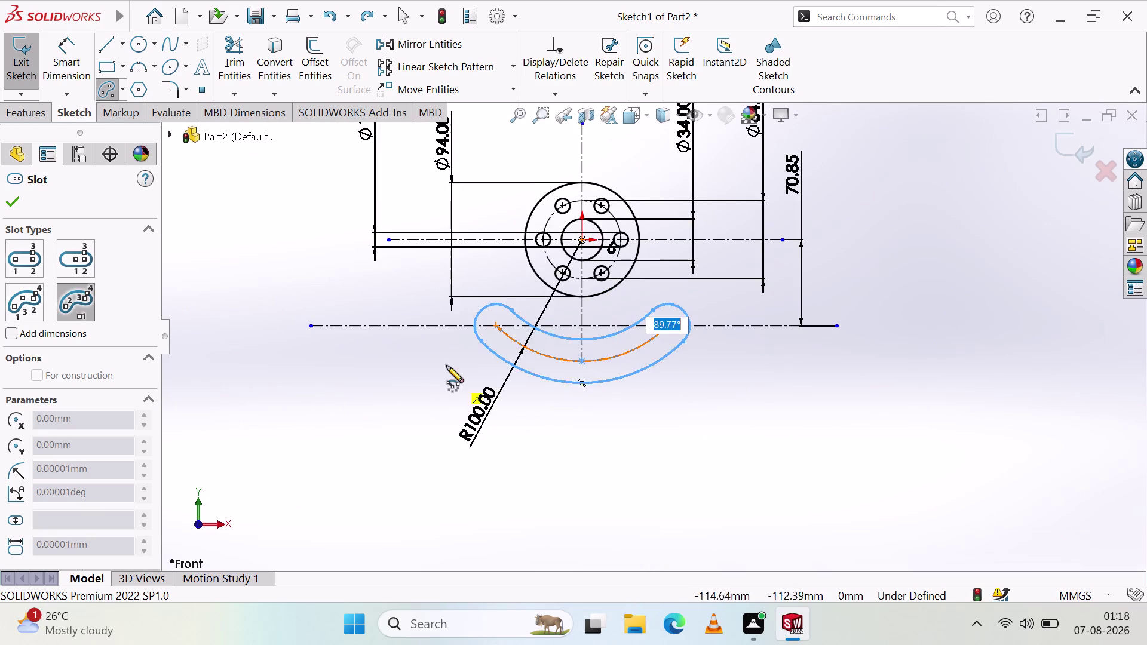
scroll(down, 3)
scroll(down, 3)
scroll(down, 3)
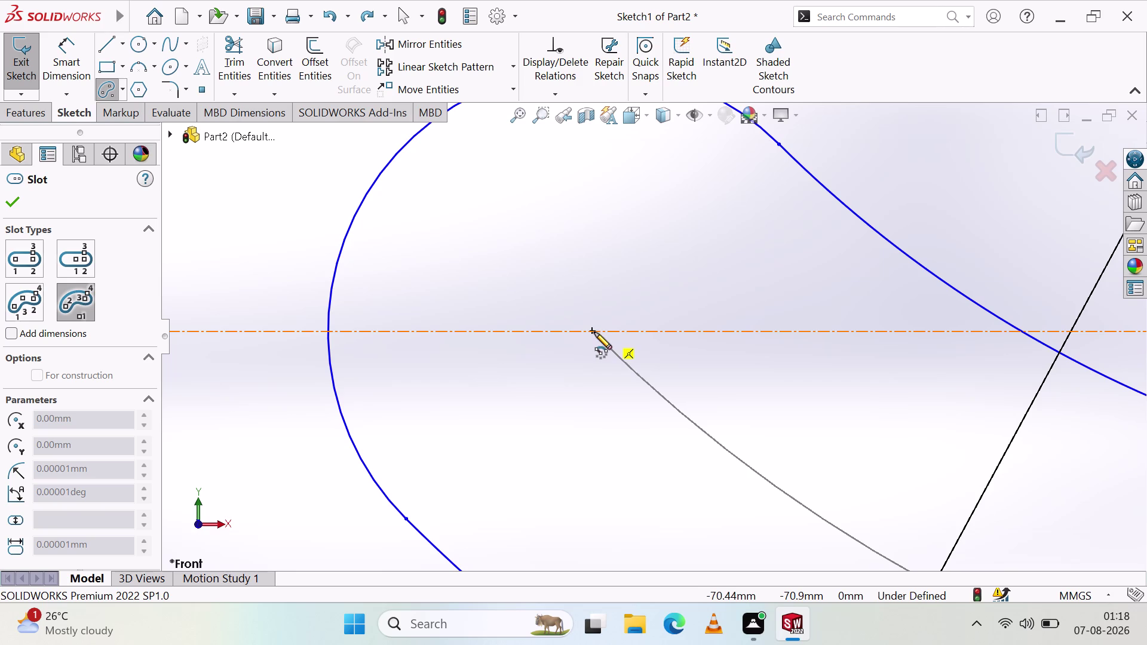
click(591, 329)
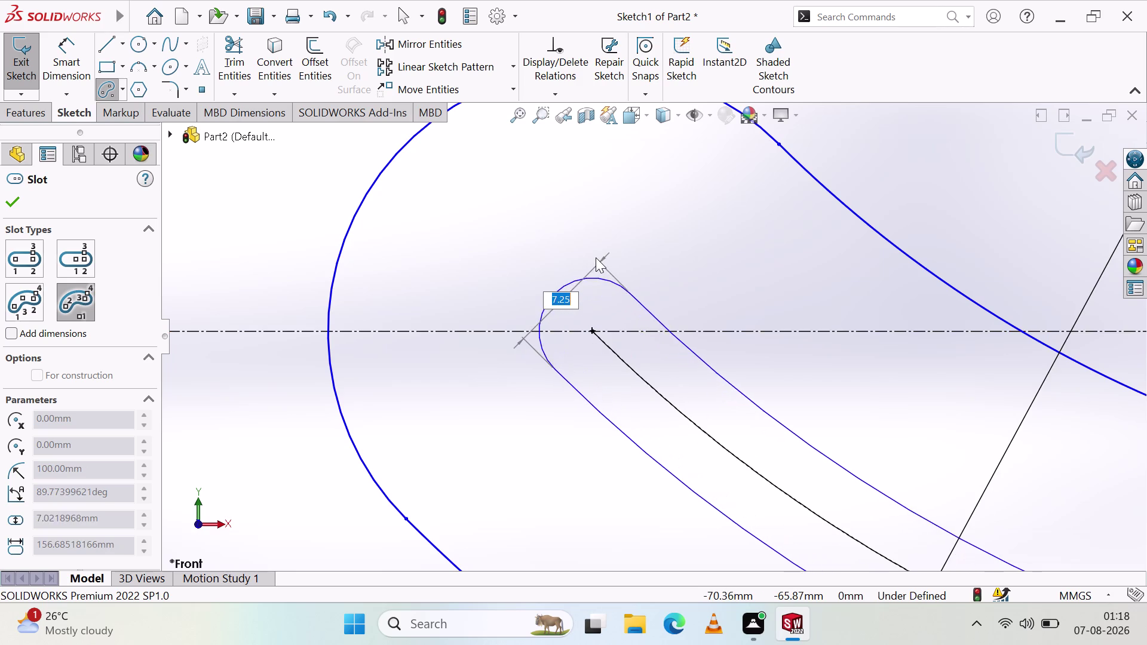
scroll(up, 3)
scroll(up, 3)
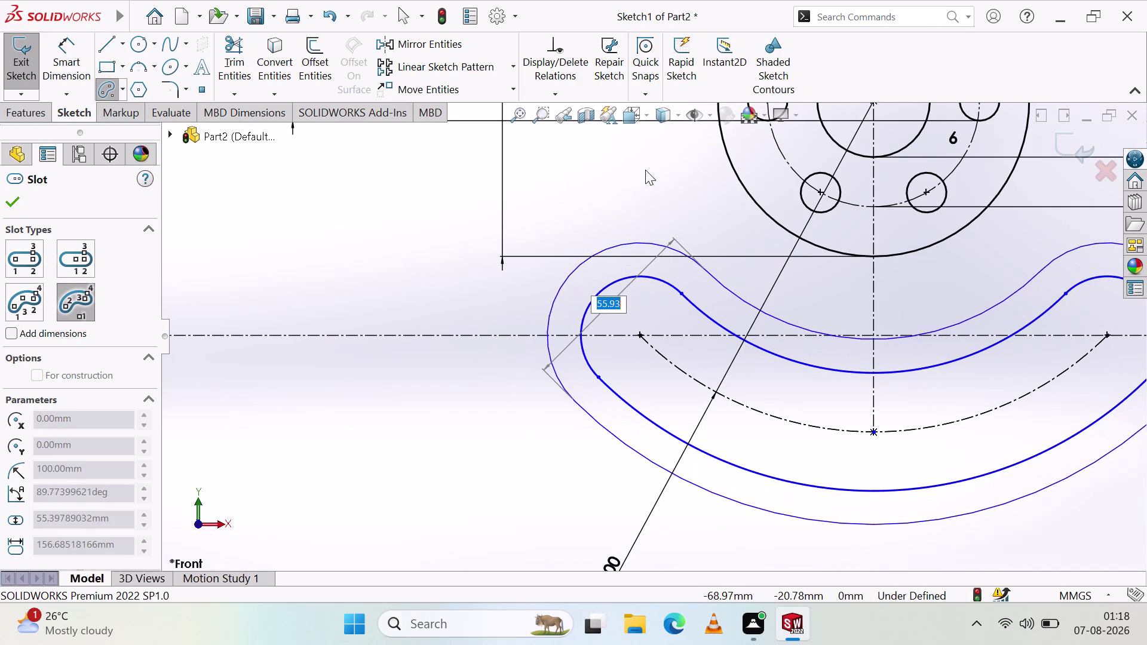
scroll(down, 3)
scroll(up, 3)
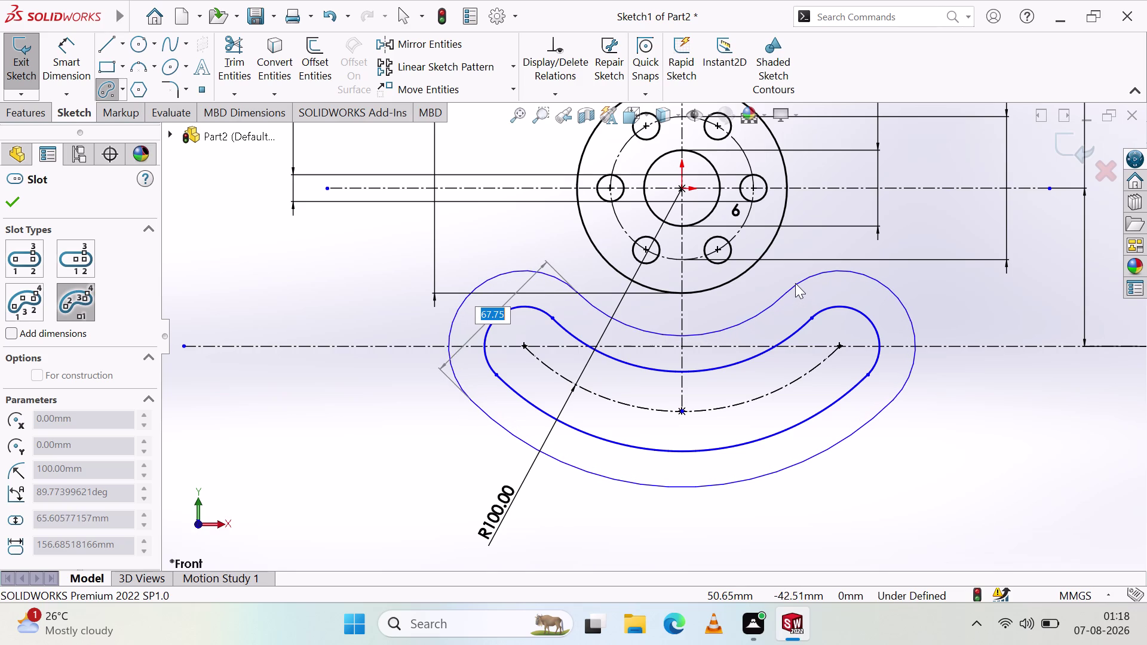
click(795, 281)
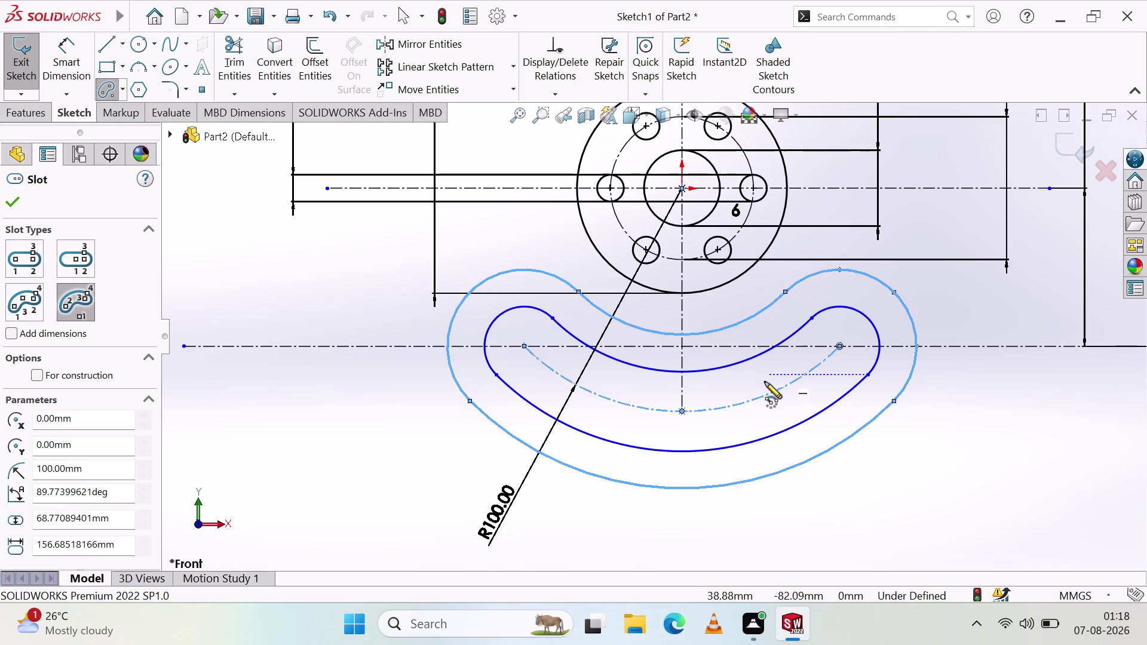
key(Escape)
scroll(down, 3)
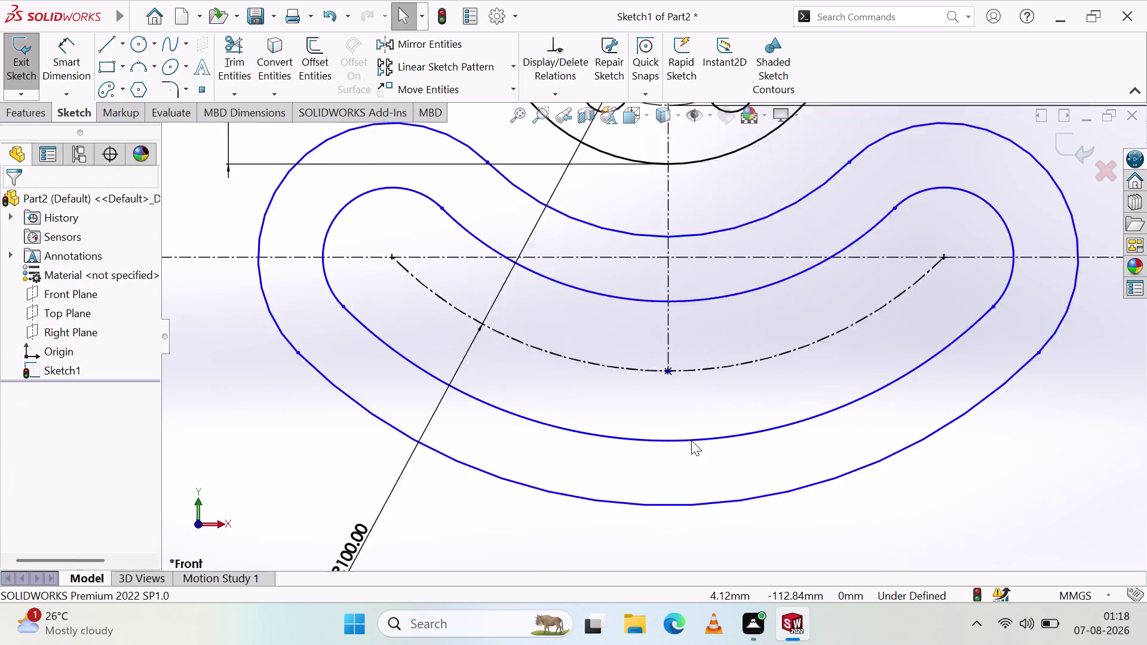
scroll(down, 3)
scroll(down, 3)
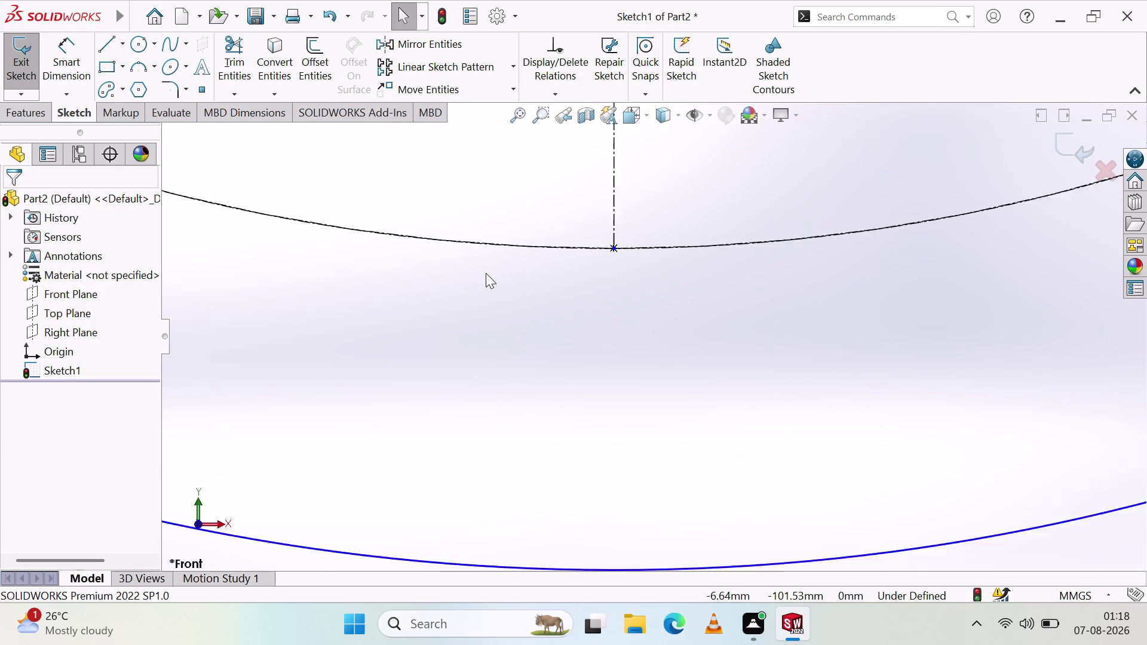
scroll(down, 3)
scroll(down, 3)
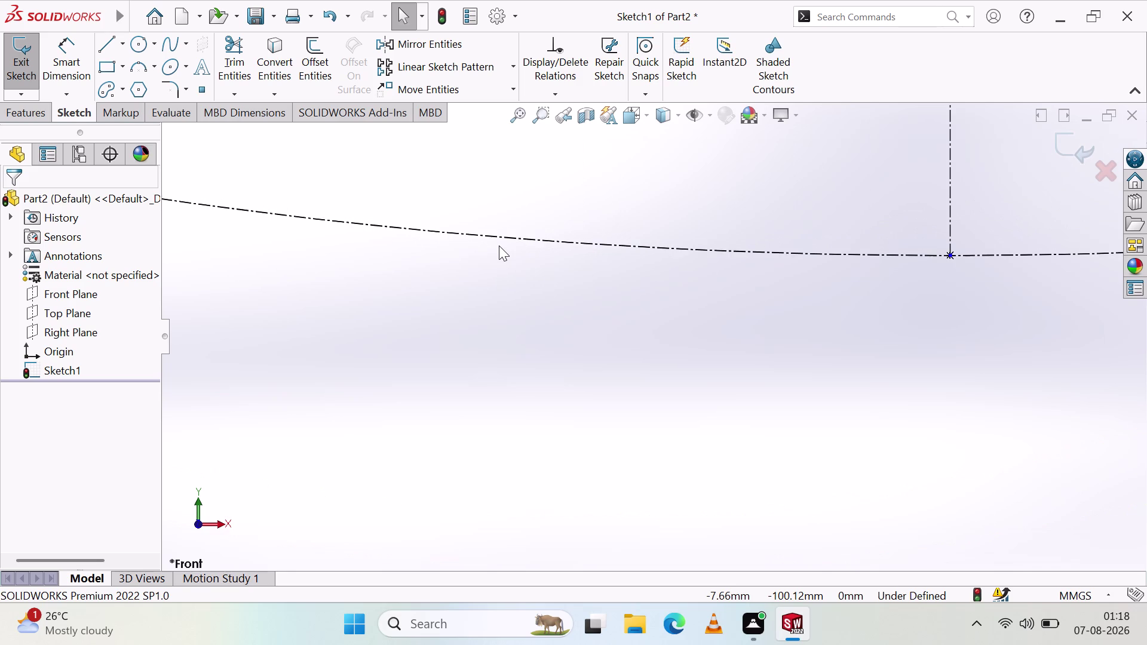
scroll(down, 3)
scroll(down, 3)
scroll(up, 3)
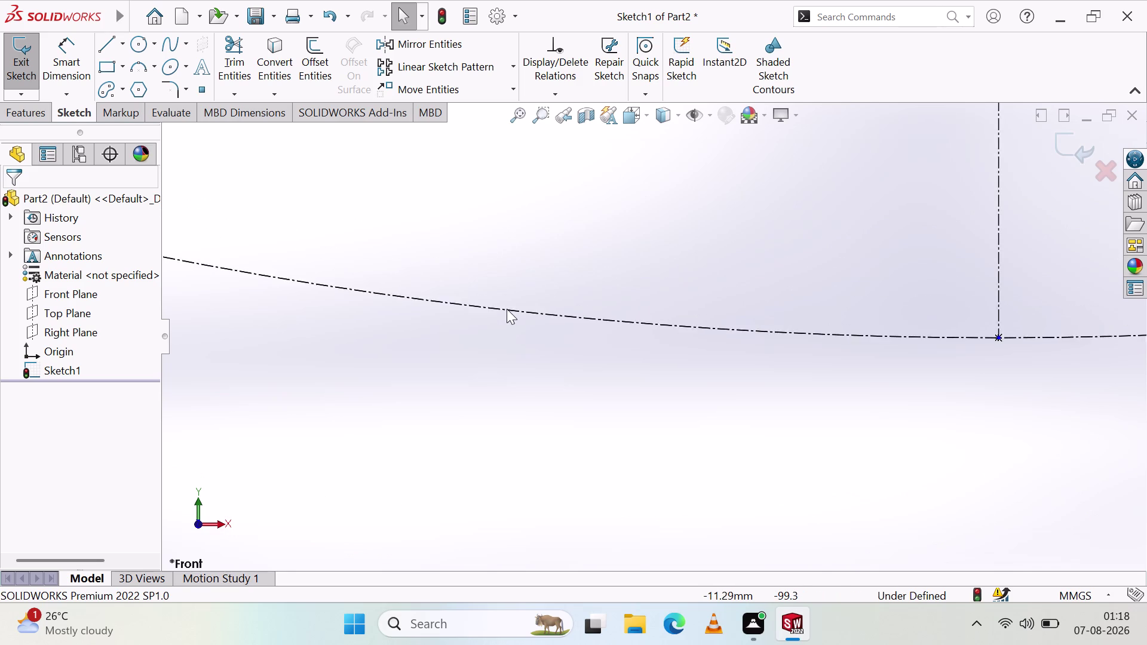
scroll(up, 3)
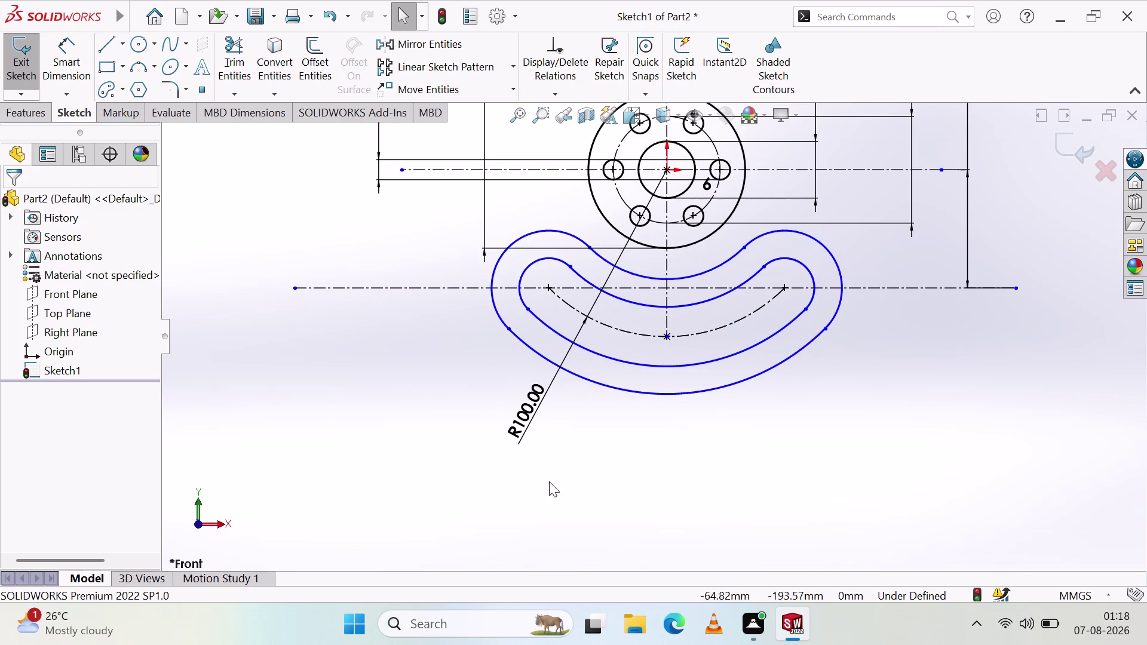
click(71, 66)
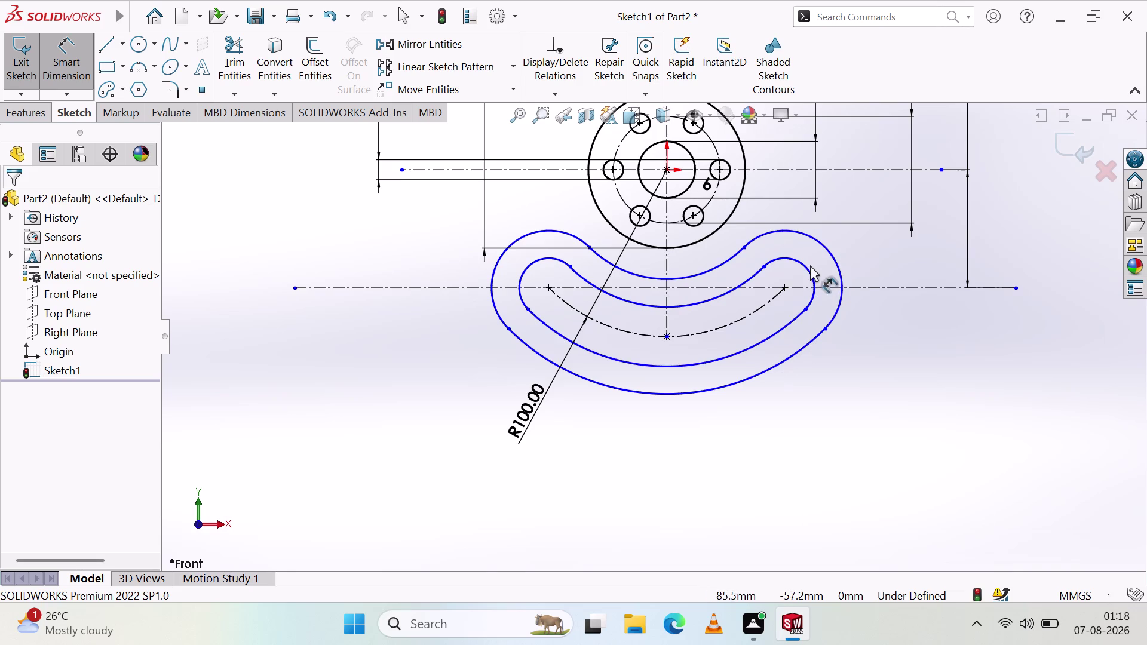
Dimension the slot's outer end arc to R23.
click(833, 258)
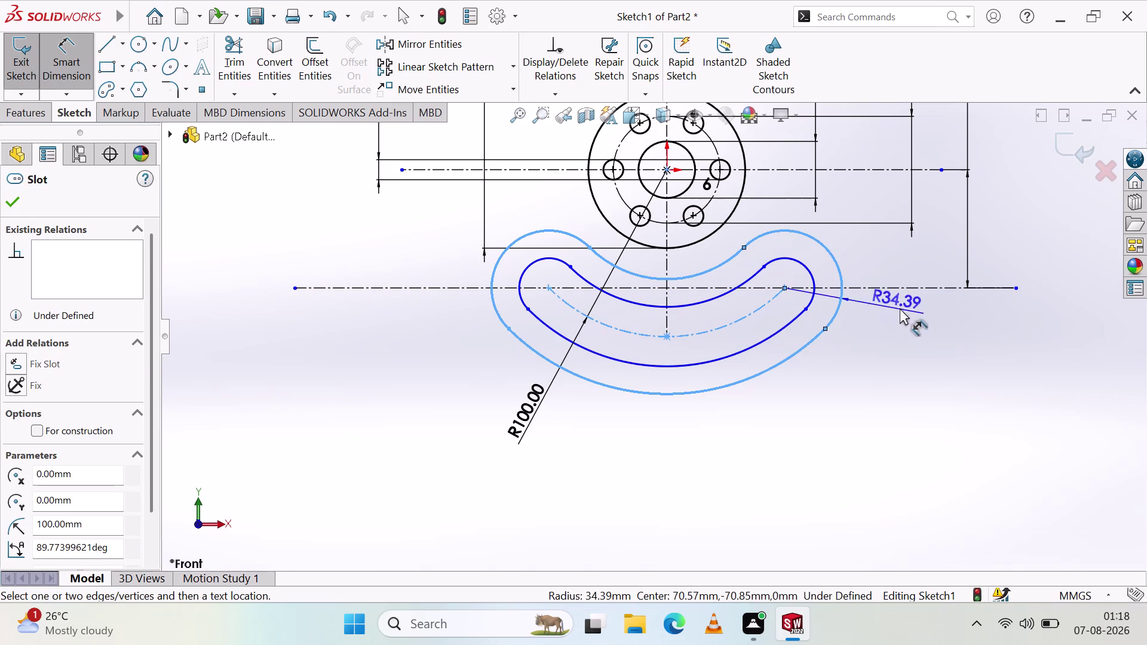
click(909, 320)
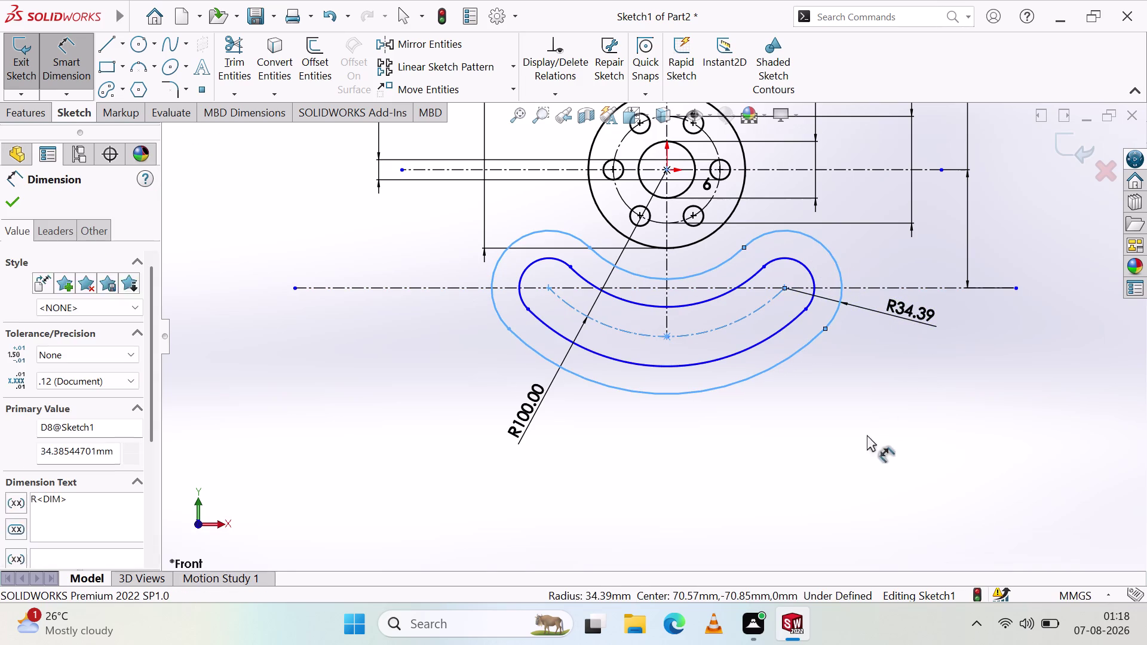
key(2)
key(3)
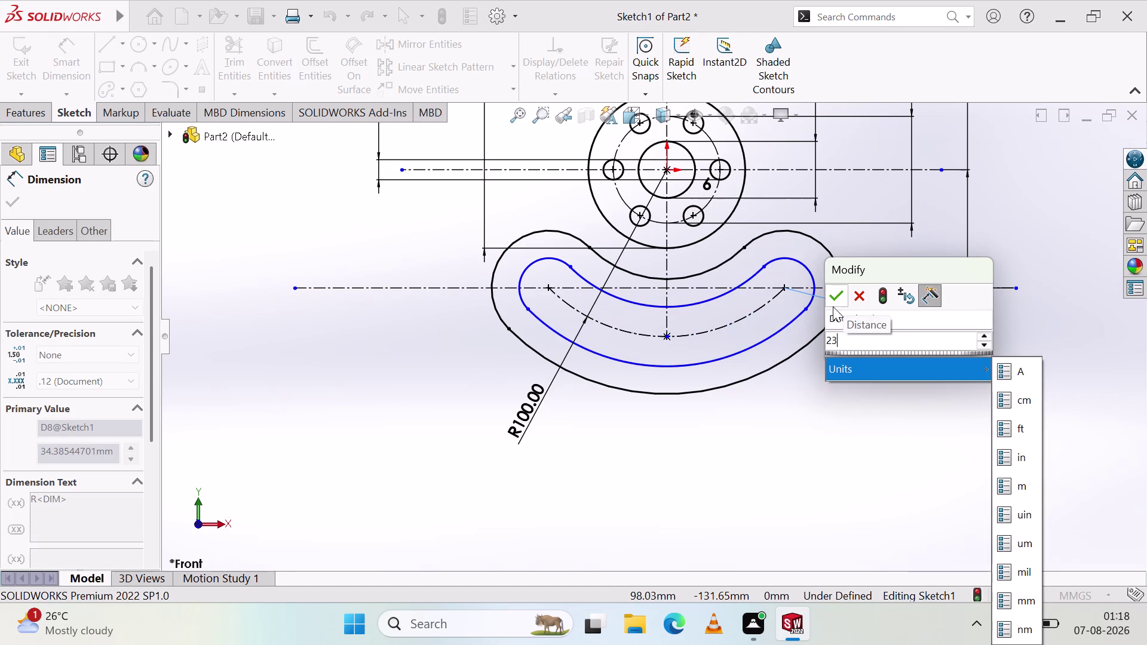
click(830, 297)
click(839, 368)
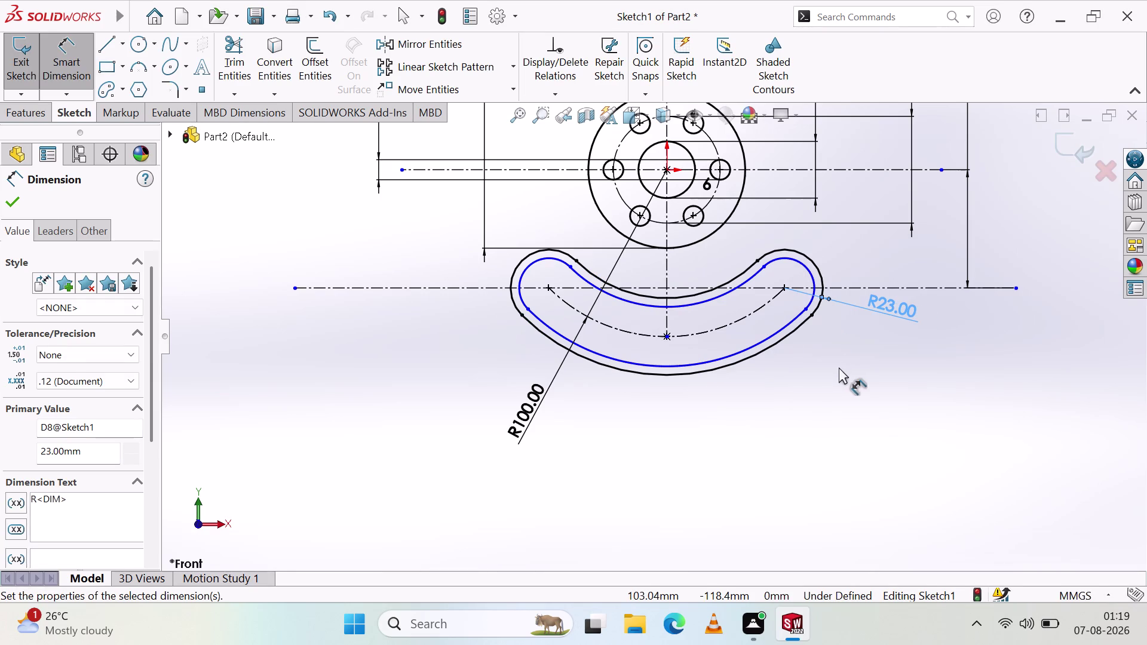
Dimension the slot's inner end arc to R12.
click(812, 274)
click(854, 267)
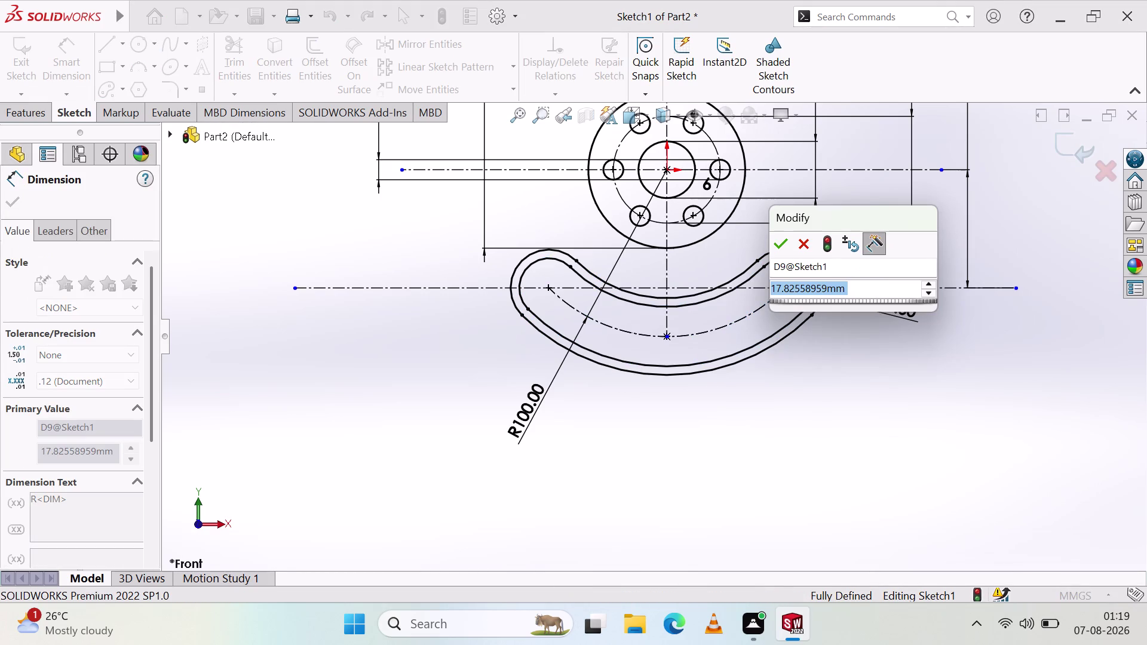
text(12)
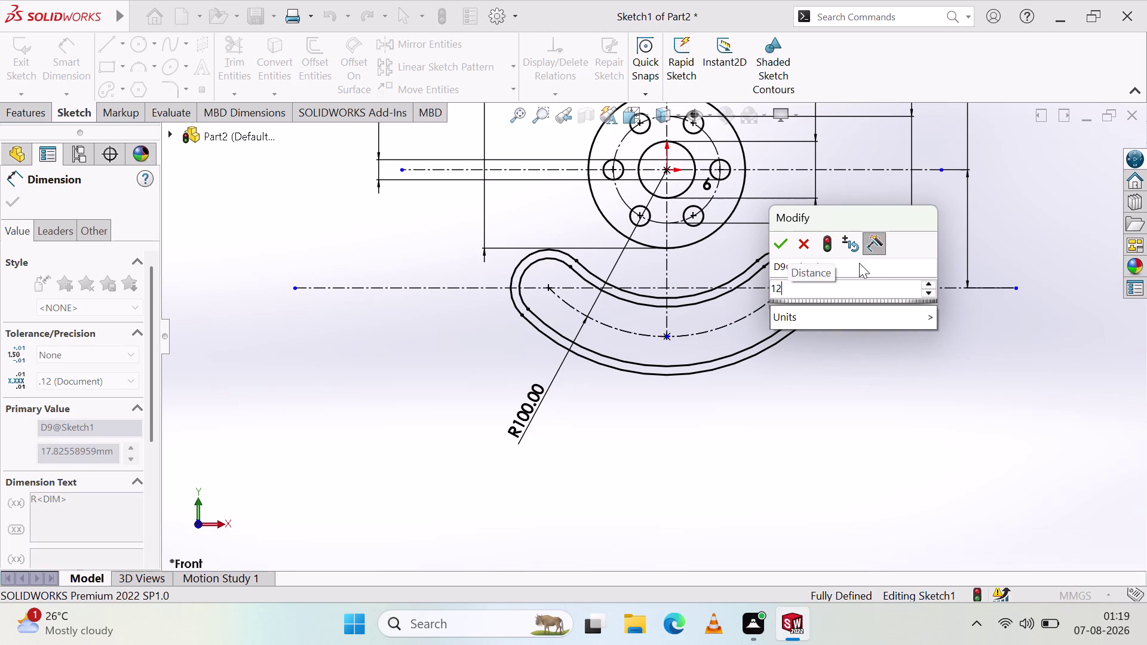
click(783, 246)
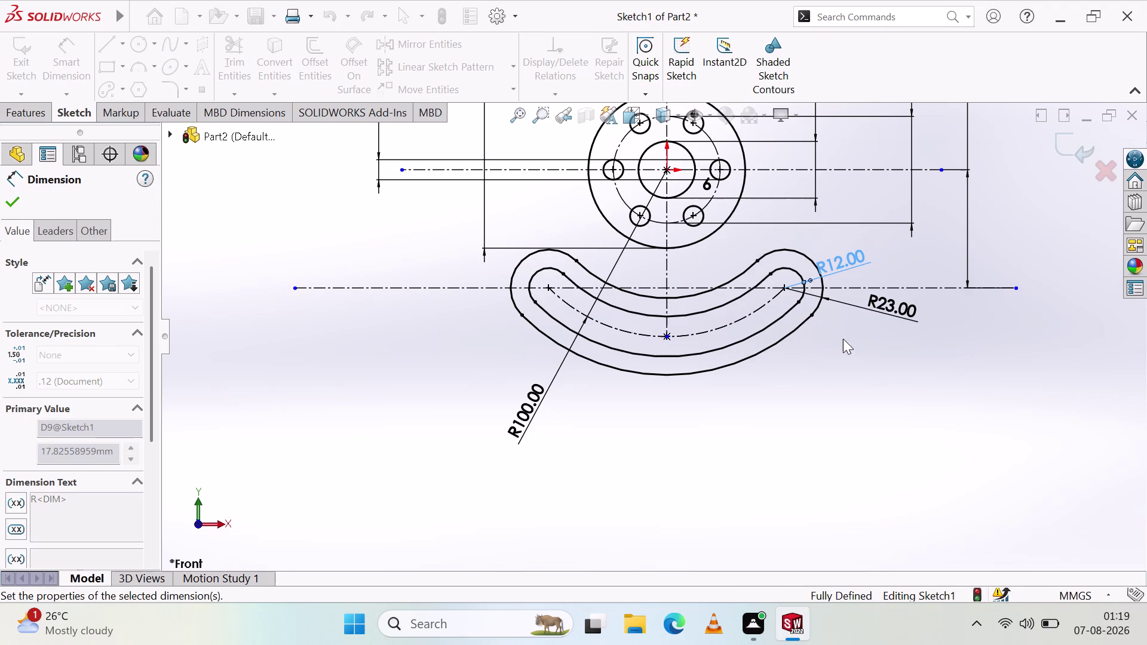
click(842, 355)
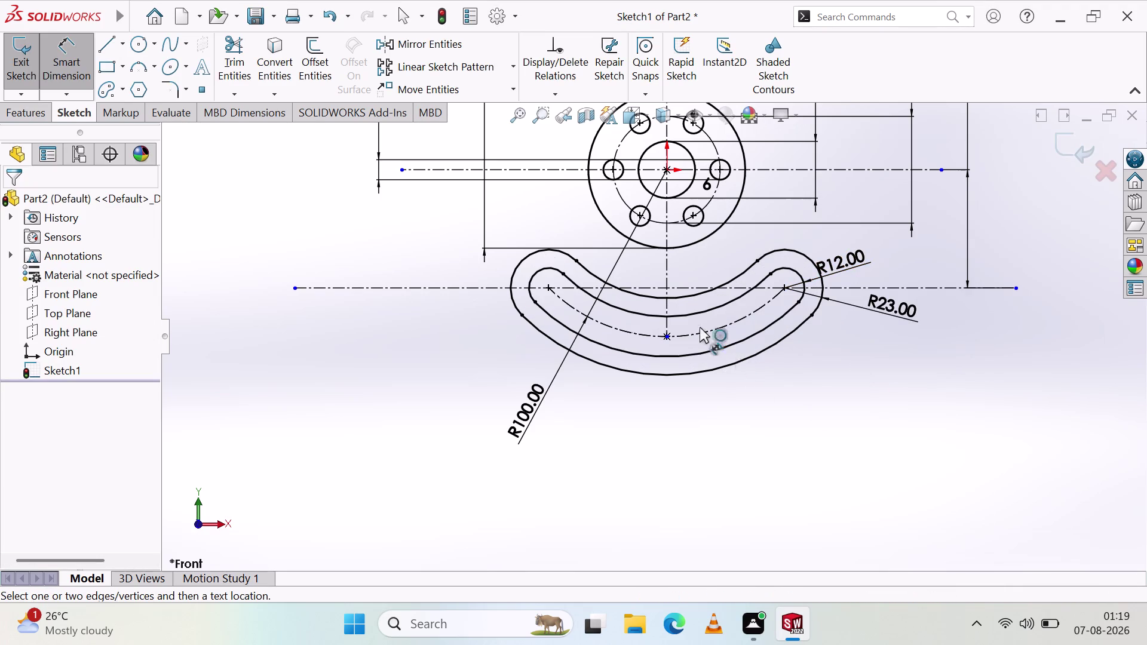
Drag the R100 label to the lower right of the hook.
scroll(down, 3)
scroll(down, 3)
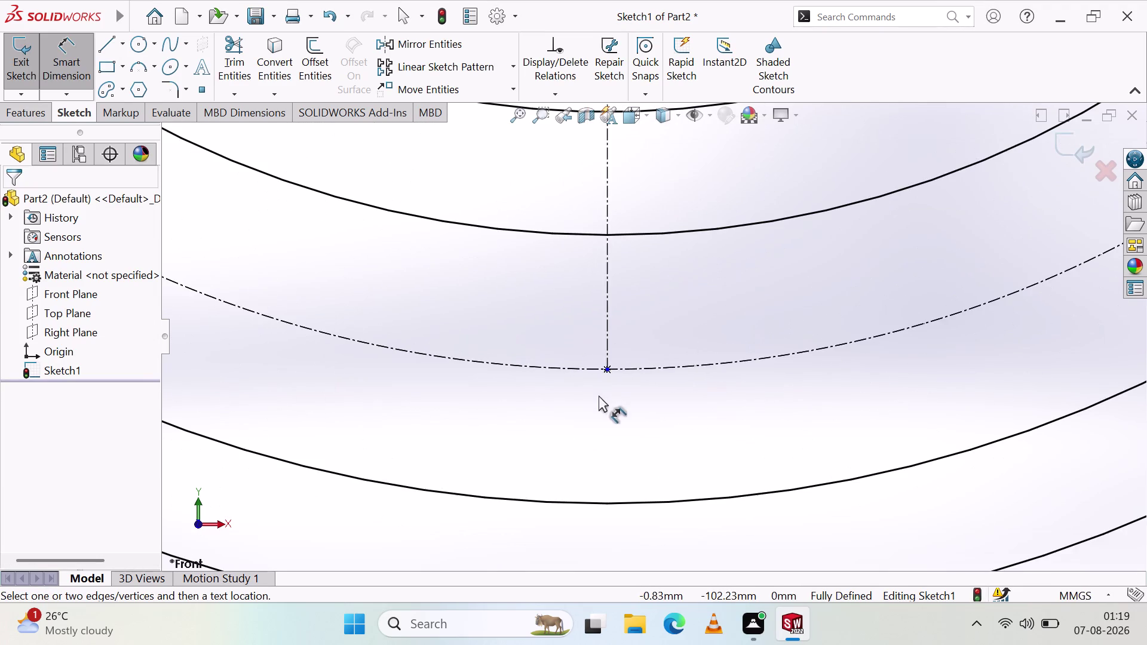
scroll(up, 3)
scroll(up, 3)
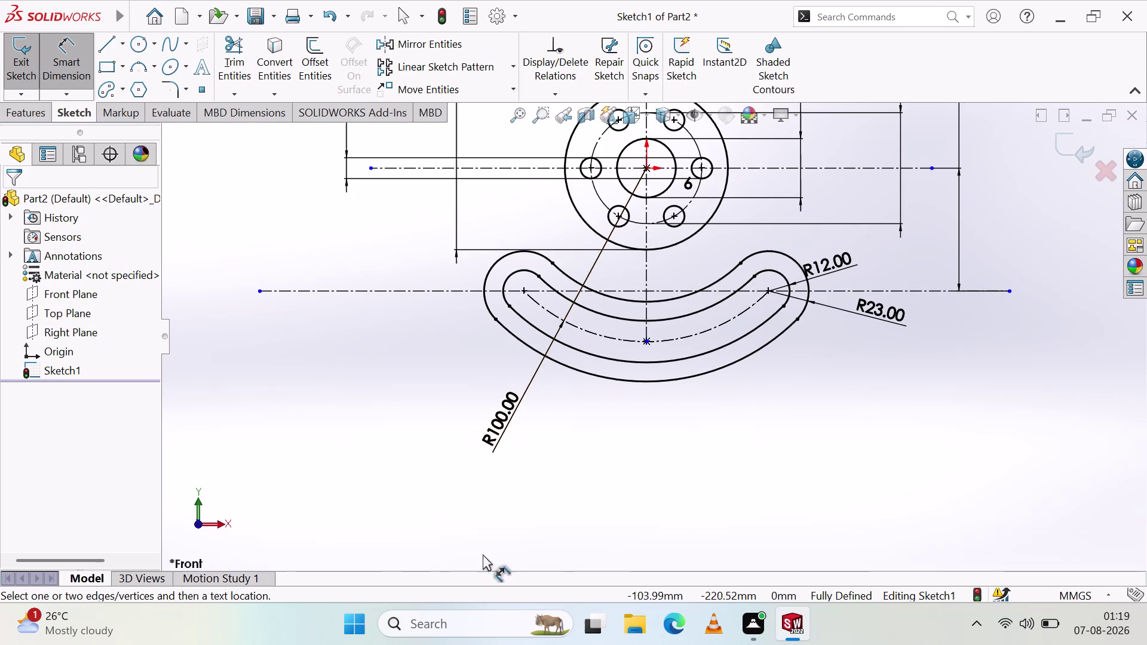
drag(492, 428, 813, 384)
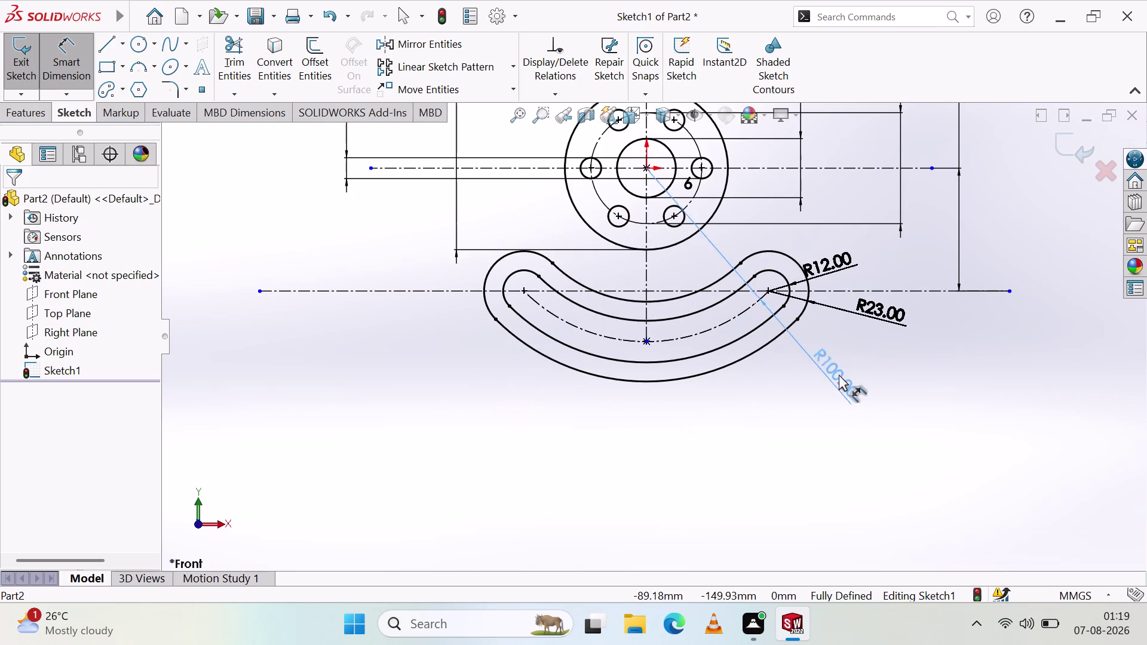
drag(812, 384, 838, 389)
click(819, 418)
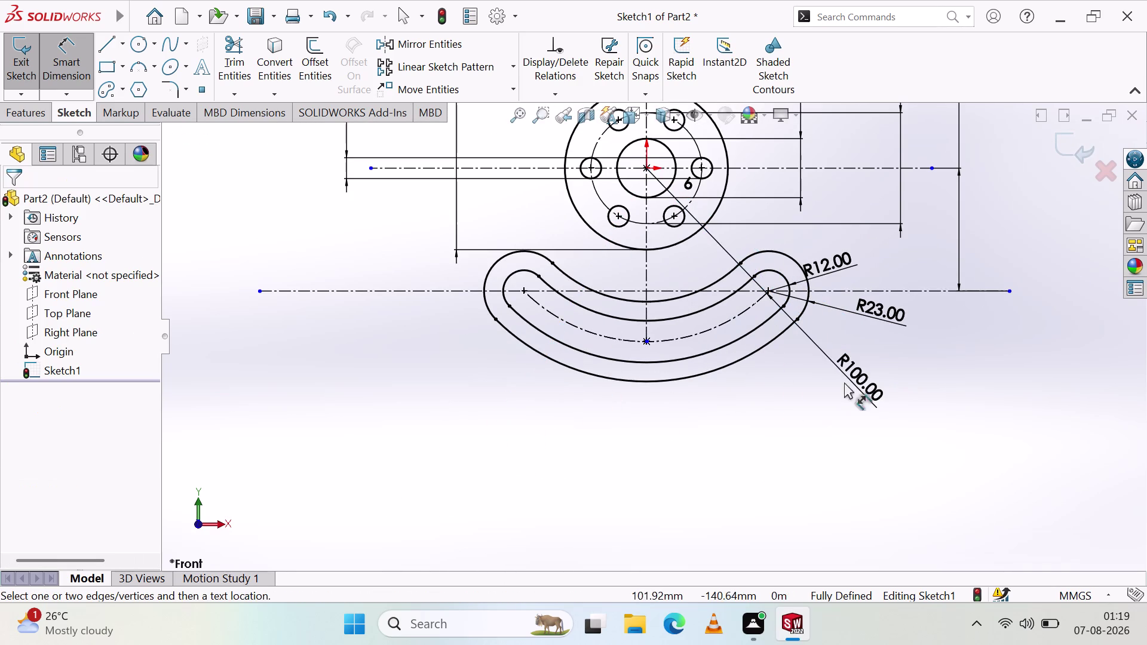
drag(867, 377, 834, 233)
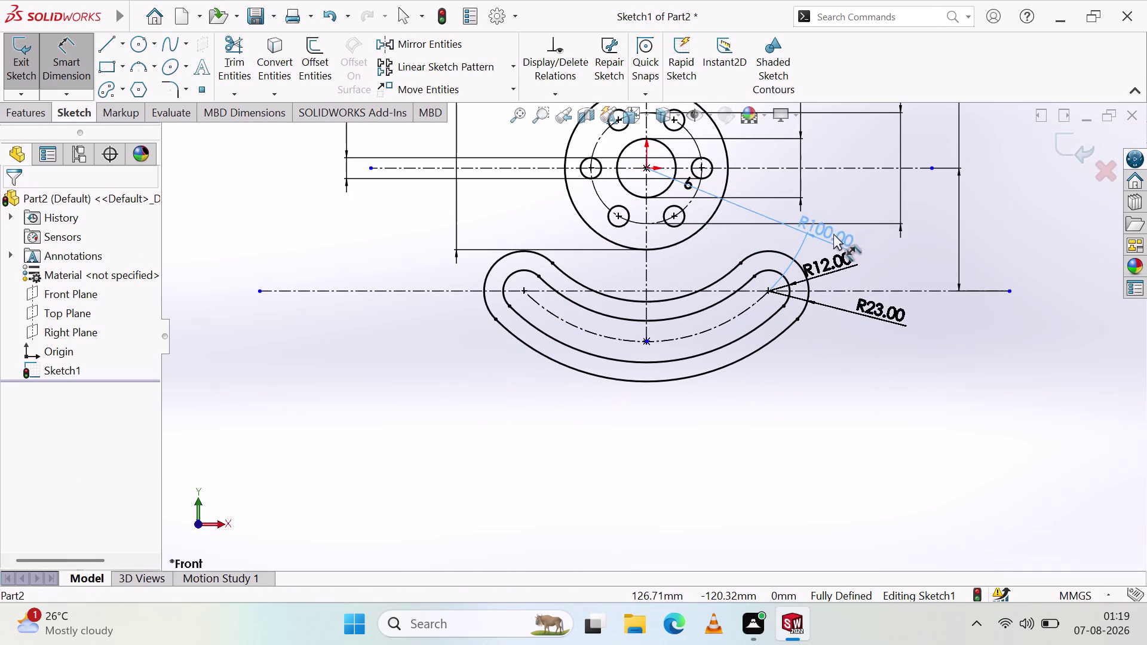
drag(834, 234, 836, 384)
click(603, 484)
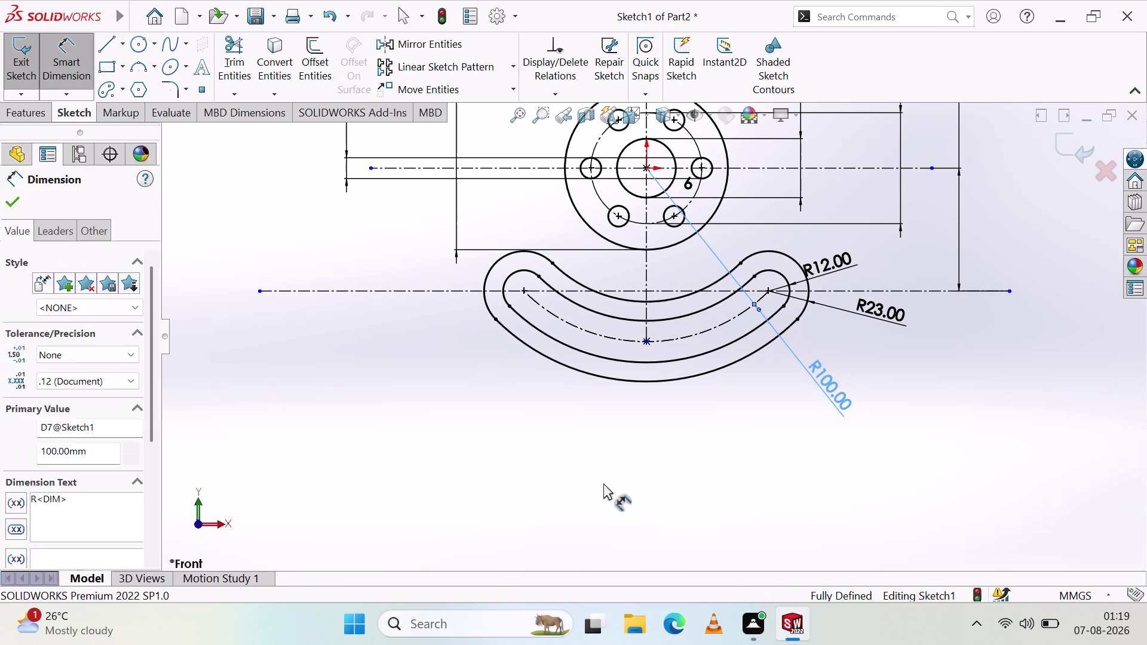
Move the R12 label beside the slot end.
scroll(up, 3)
scroll(down, 3)
scroll(down, 3)
scroll(down, 3)
scroll(up, 3)
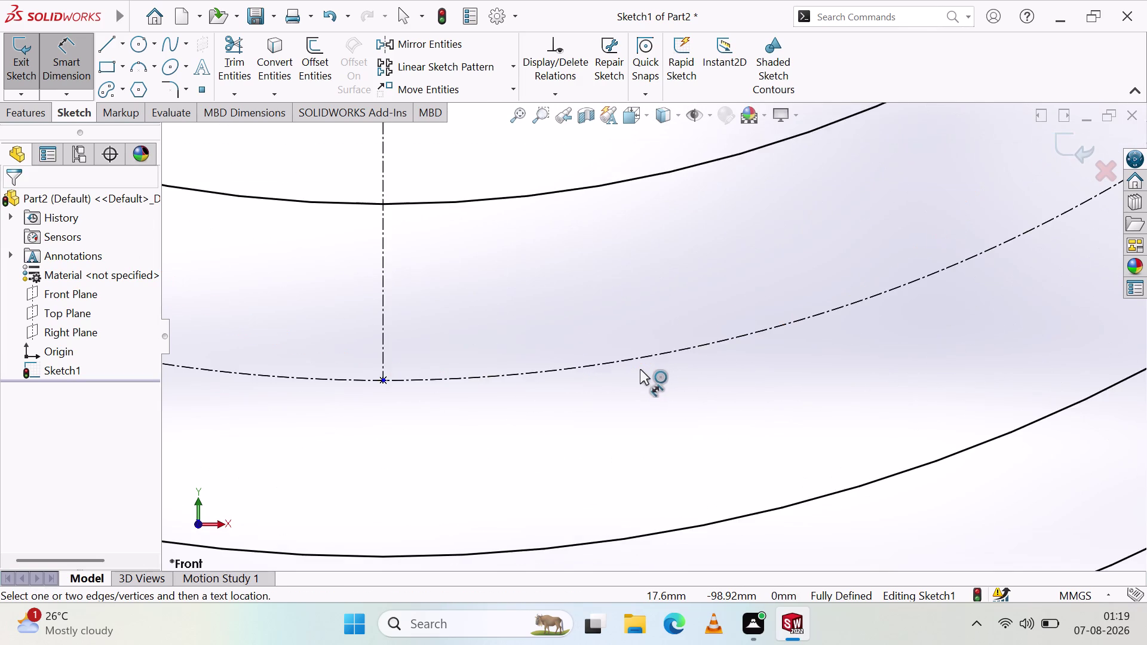
scroll(up, 3)
scroll(up, 3)
scroll(up, 3)
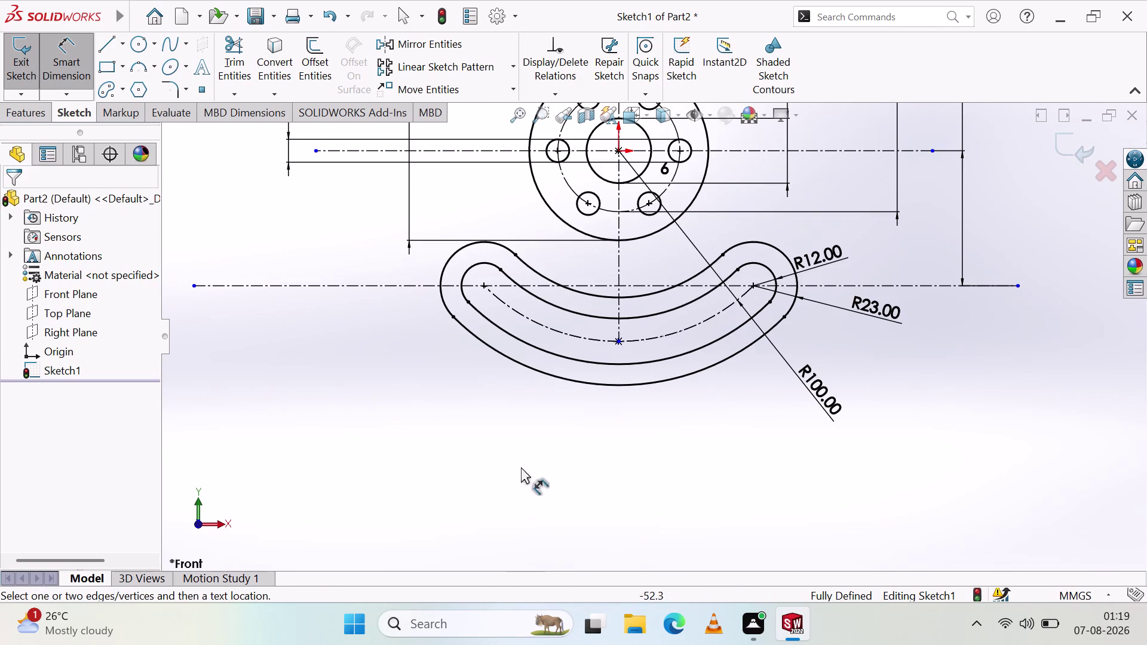
scroll(up, 3)
scroll(down, 3)
scroll(down, 3)
scroll(up, 3)
drag(967, 422, 989, 412)
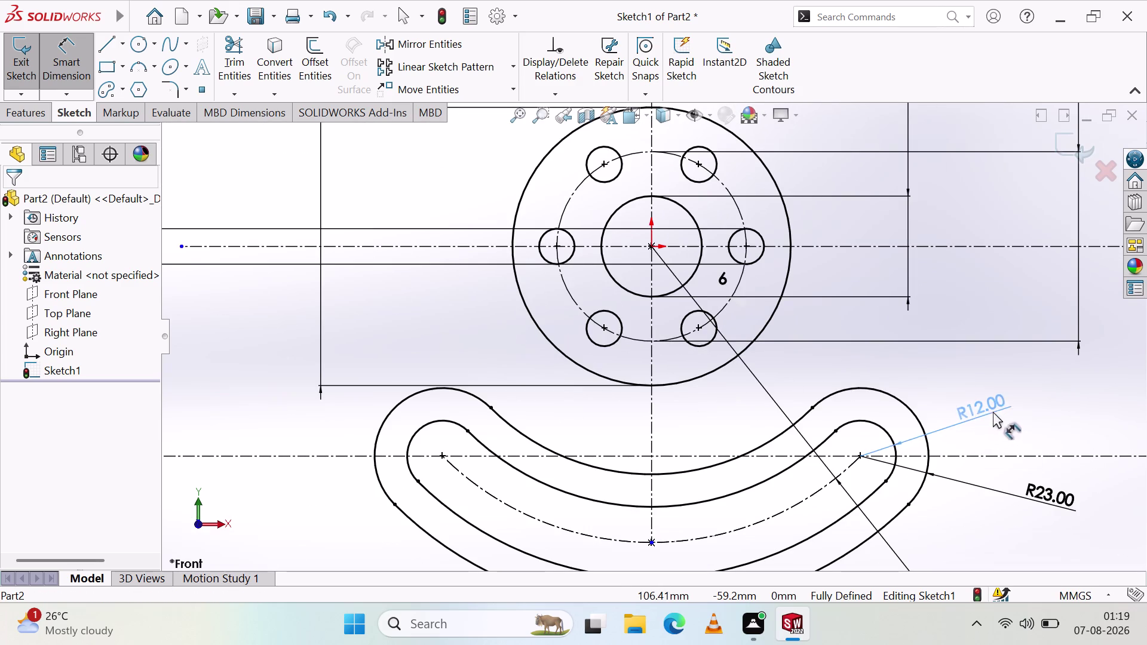
drag(989, 412, 1006, 405)
click(946, 368)
Move the R23 label to the right of the hook.
scroll(up, 3)
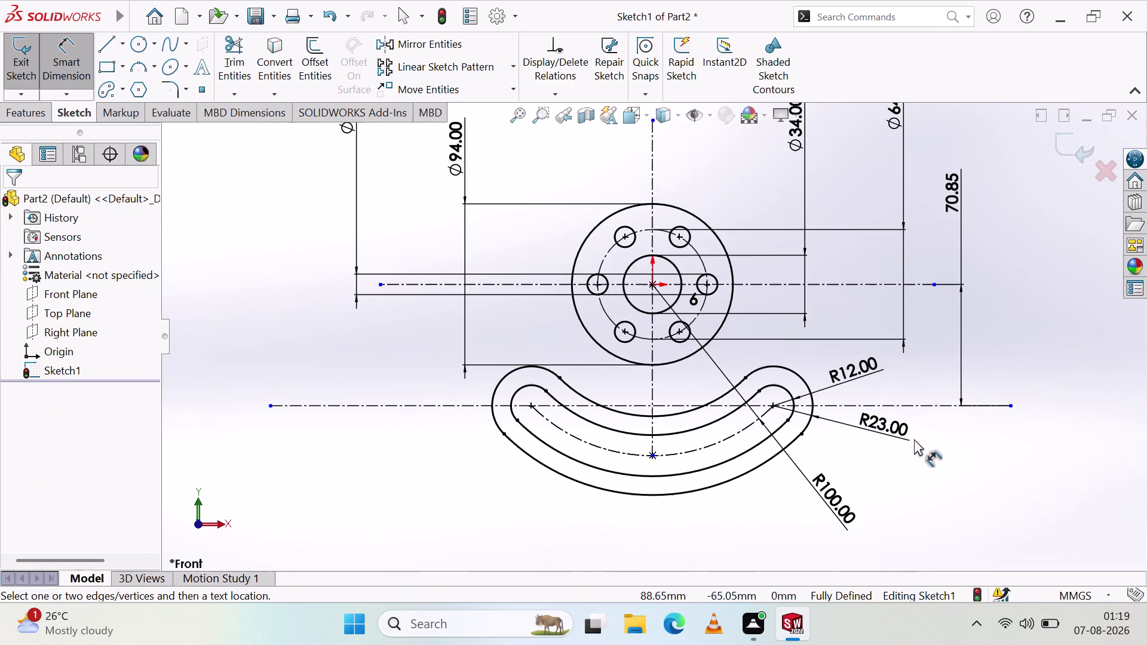
click(883, 423)
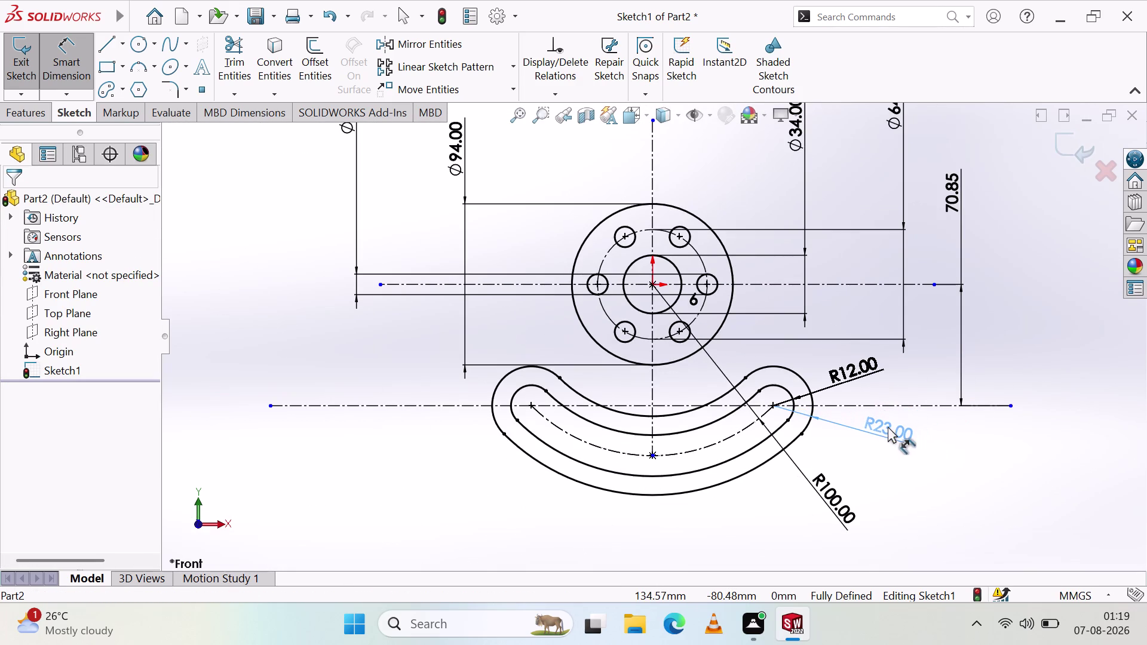
click(614, 494)
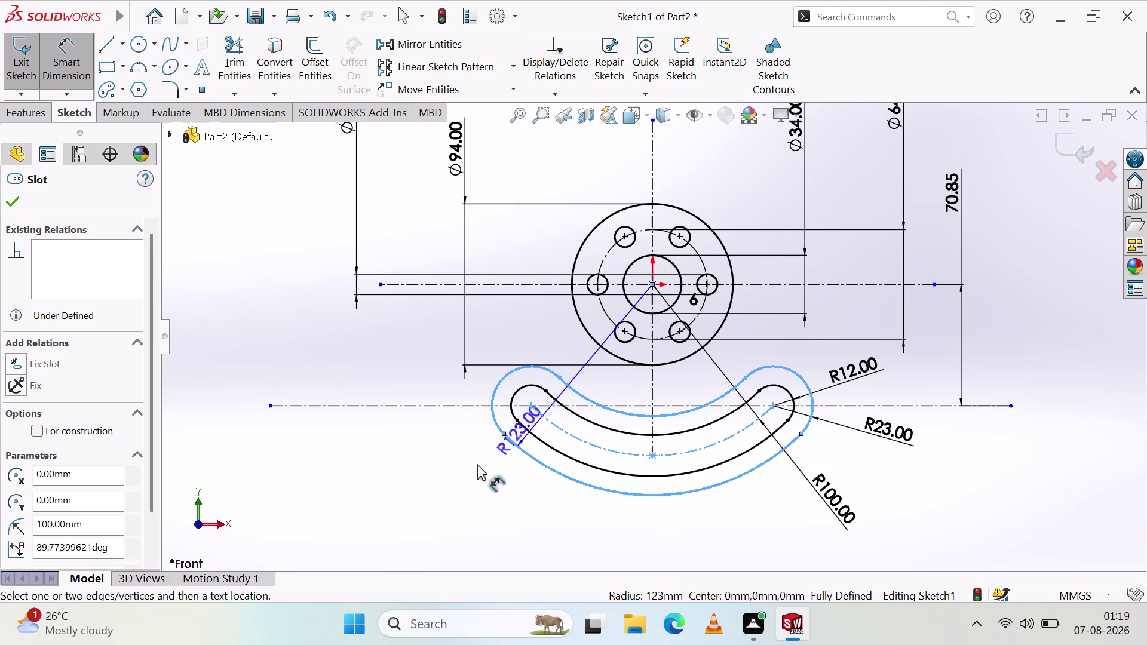
key(Escape)
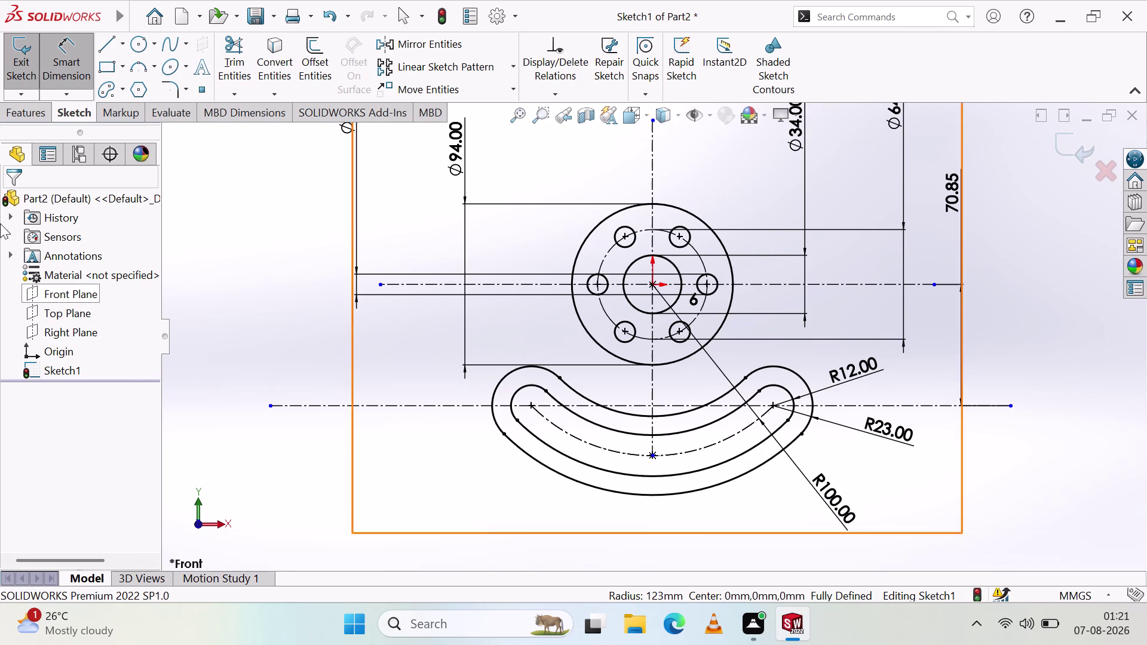
click(100, 49)
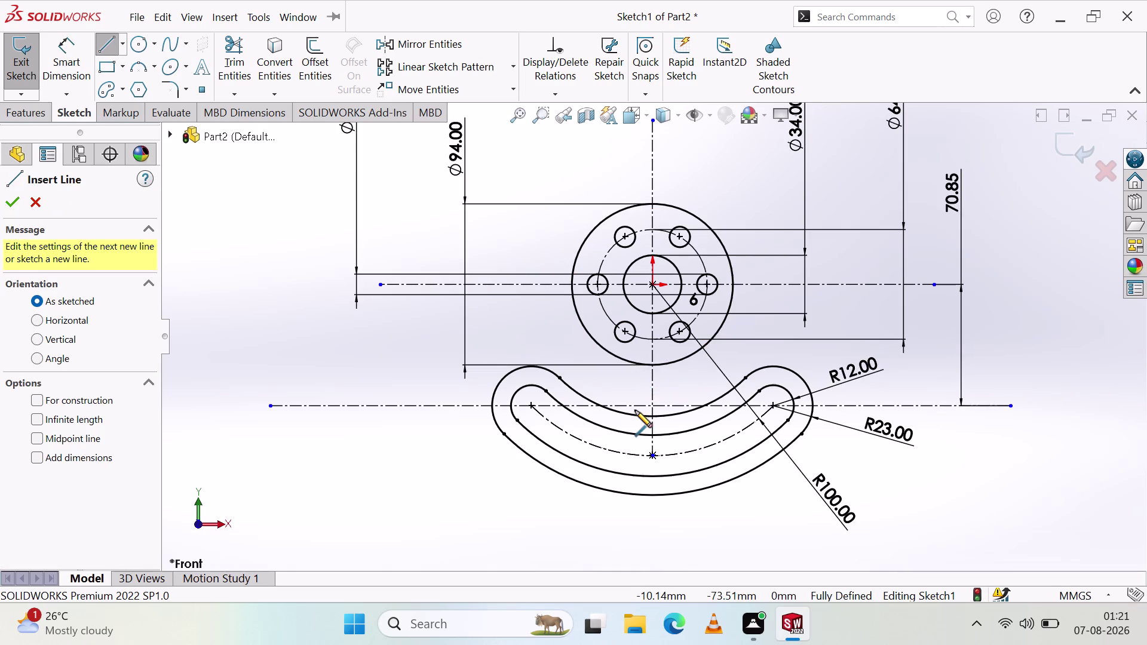
Draw a vertical neck line from the slot's upper arc up toward the flange.
scroll(up, 3)
scroll(down, 3)
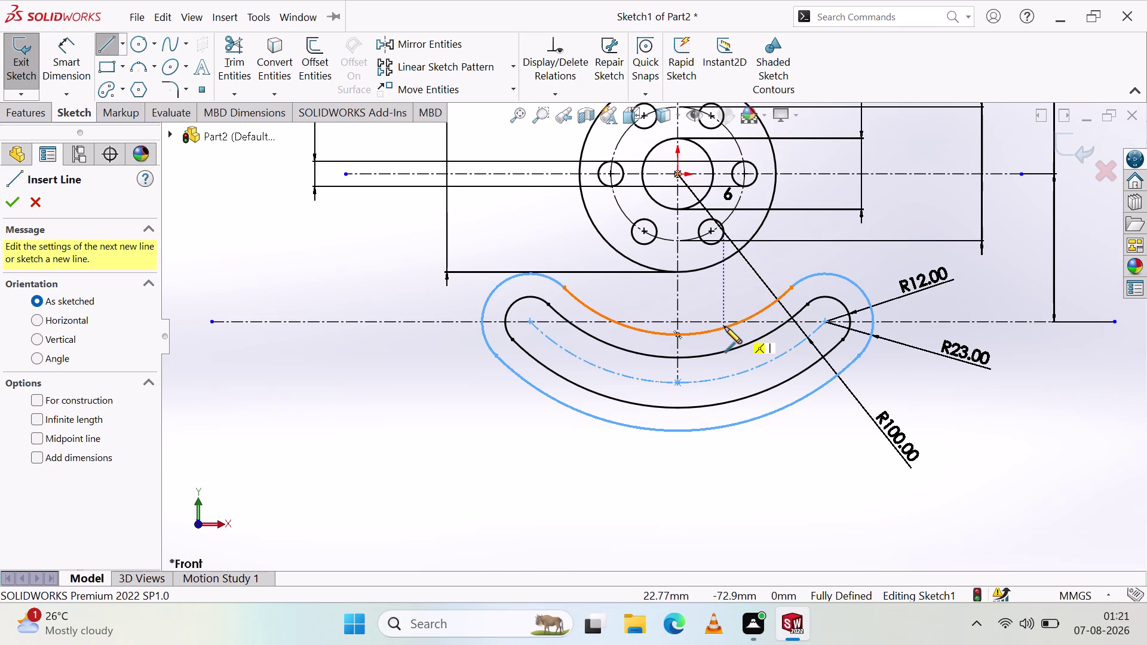
click(723, 328)
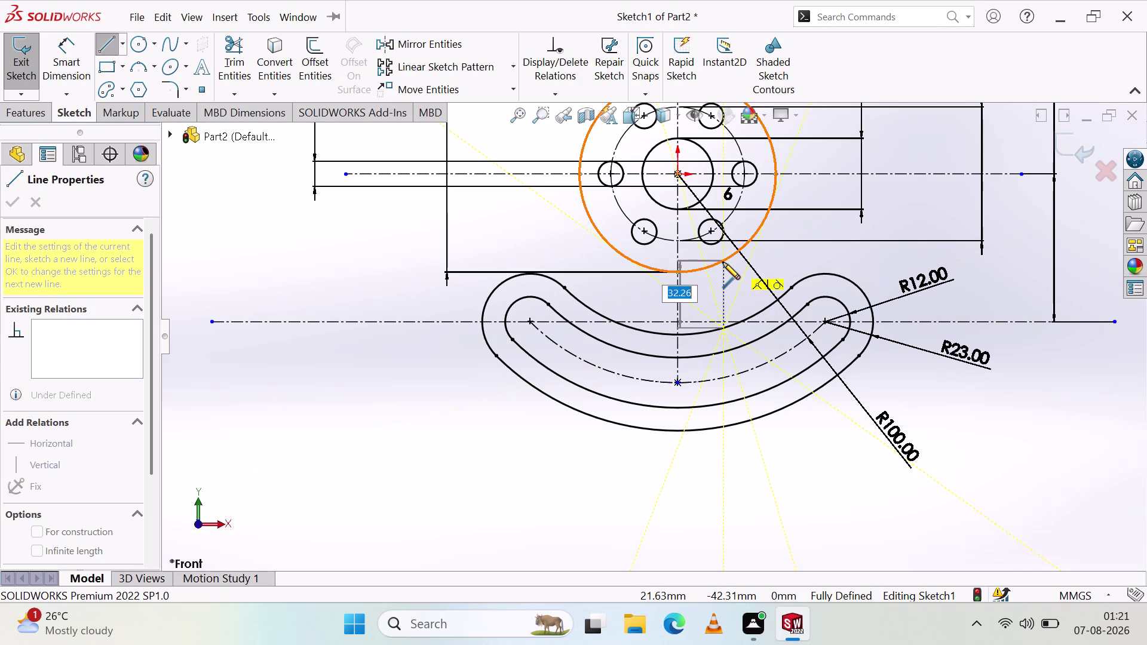
click(722, 262)
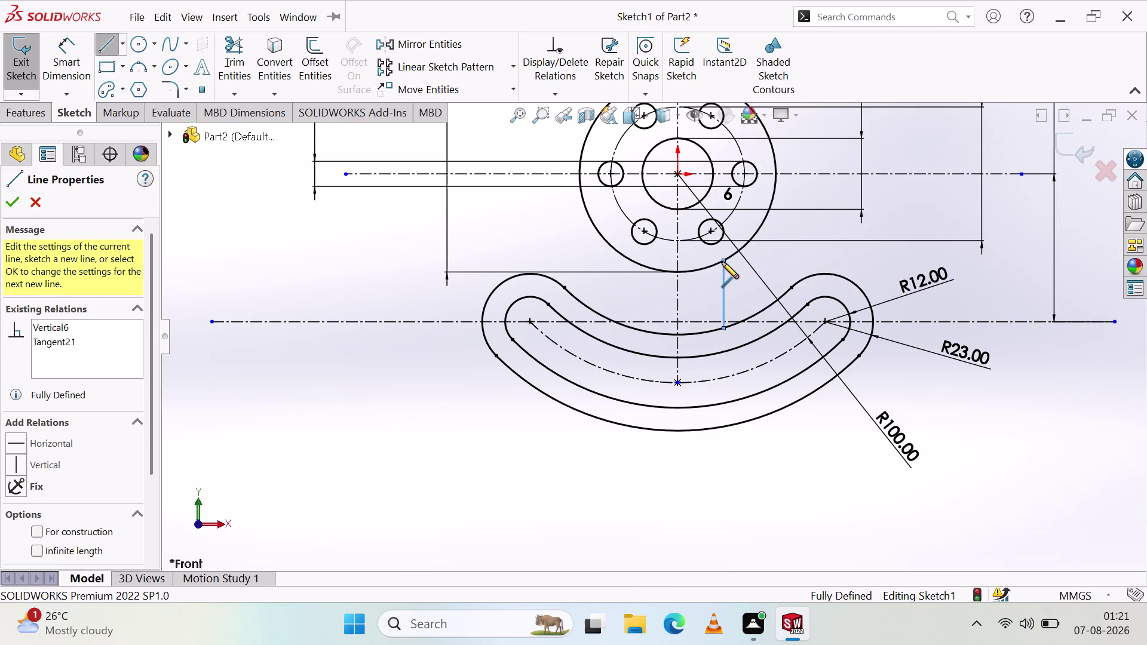
key(Escape)
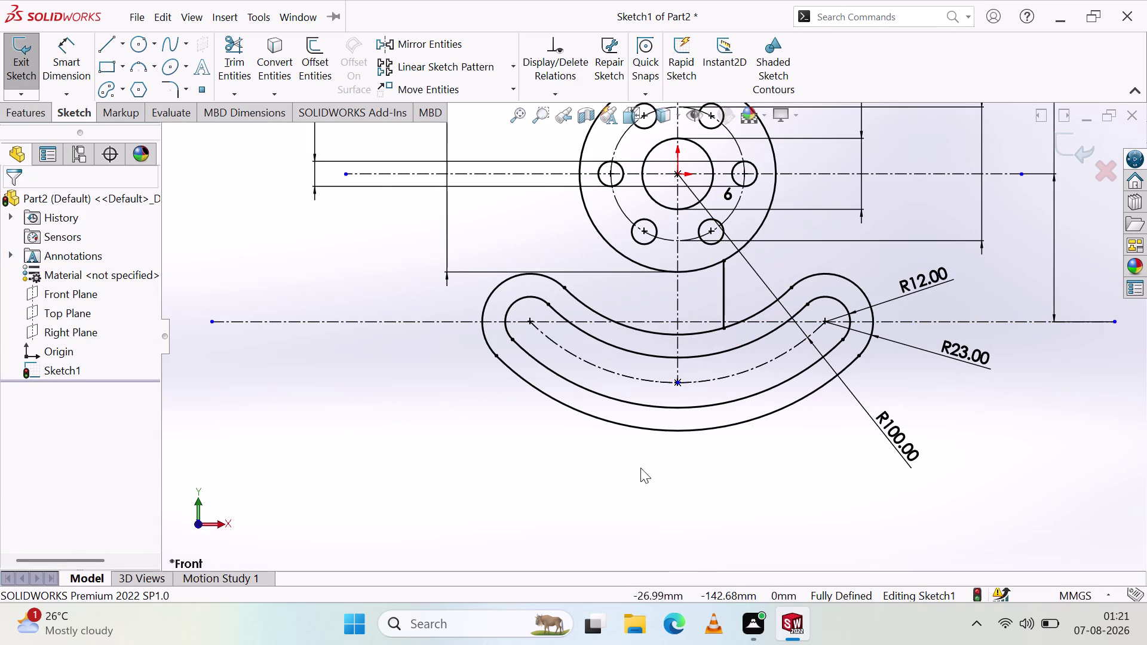
Draw a vertical line on the left from the hook's upper arc to the flange circle.
click(119, 47)
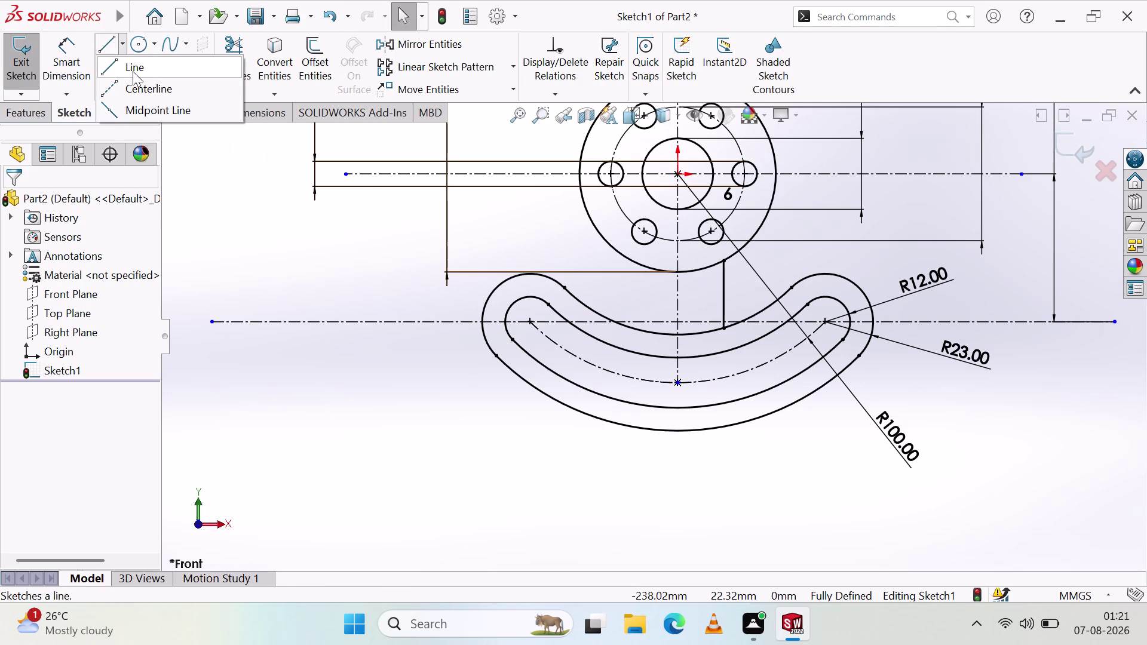
click(132, 68)
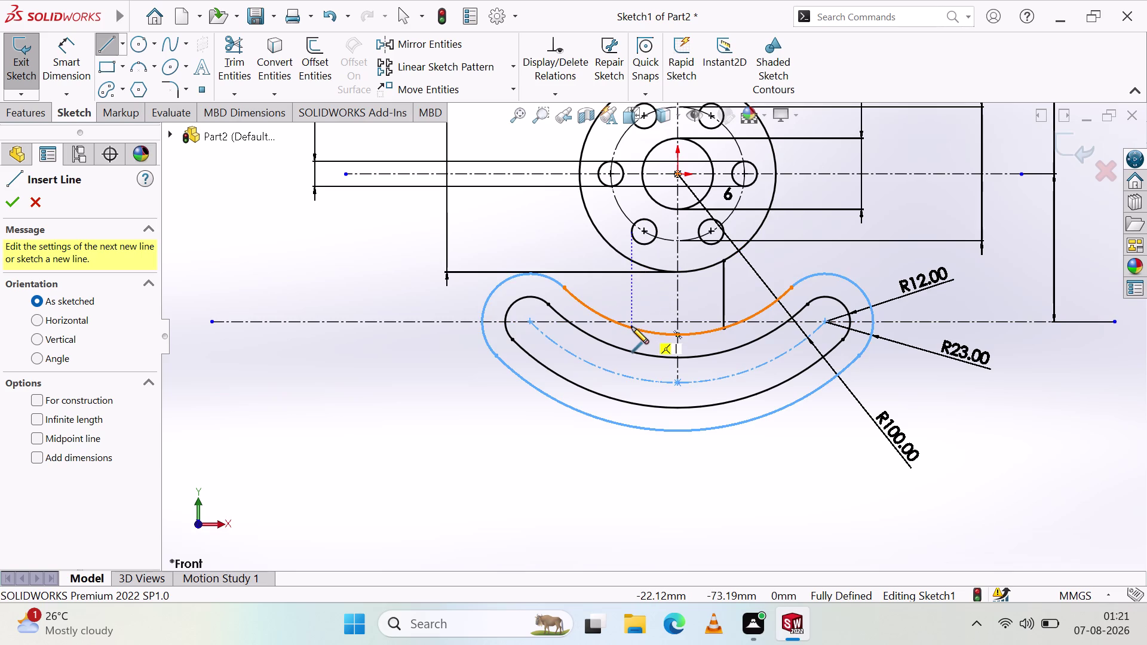
click(630, 327)
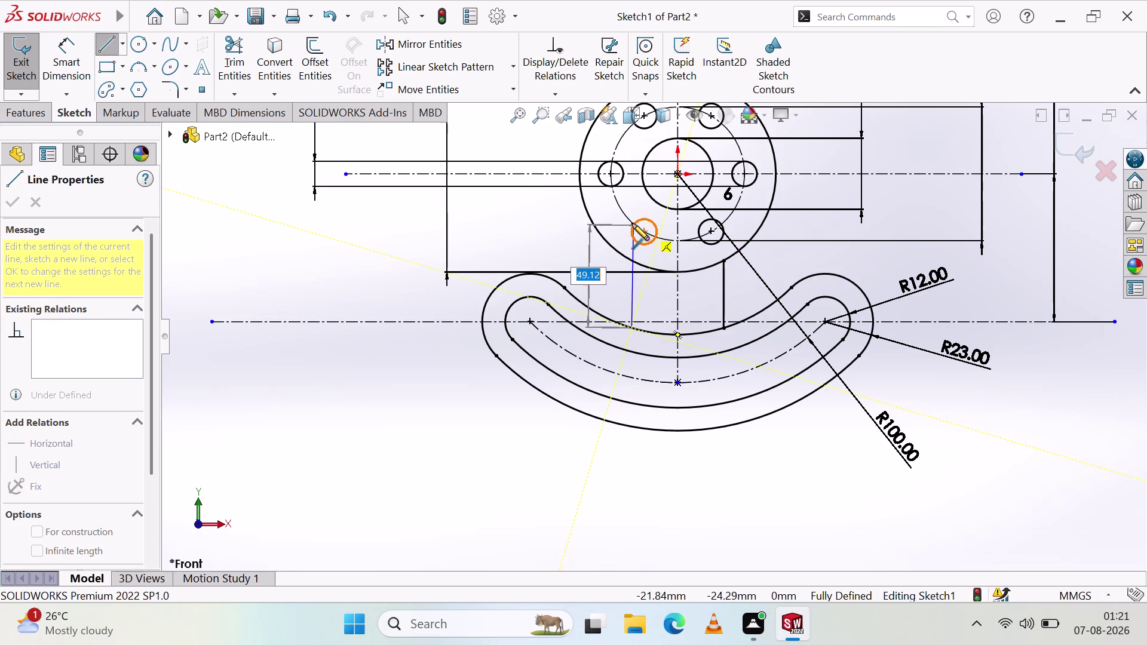
click(631, 258)
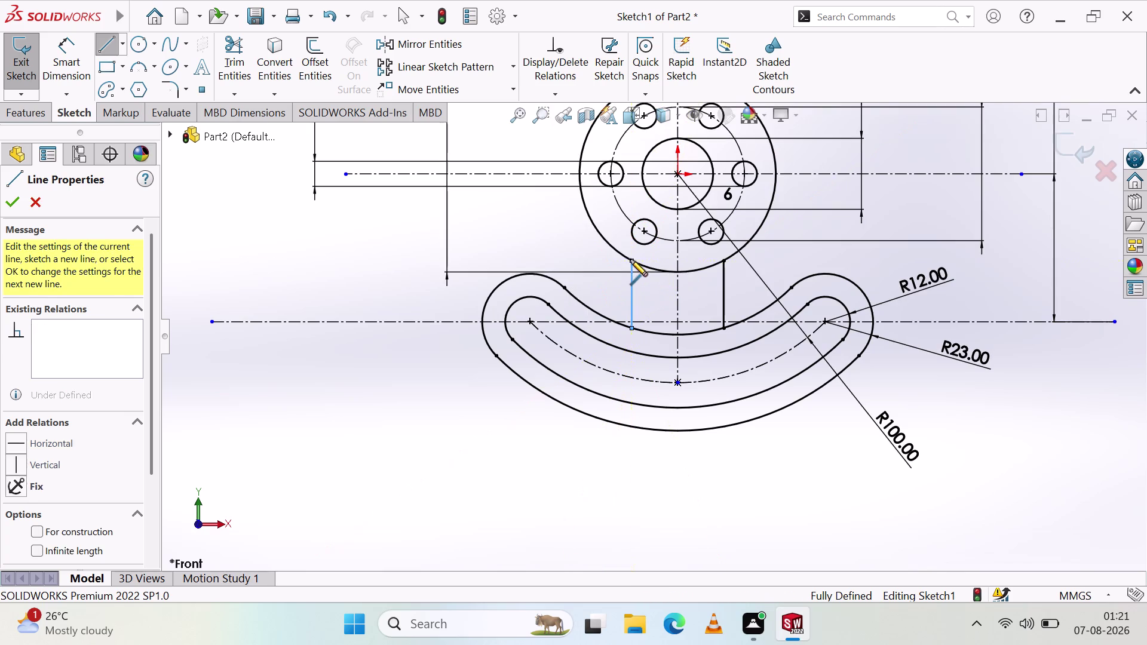
key(Escape)
key(Escape)
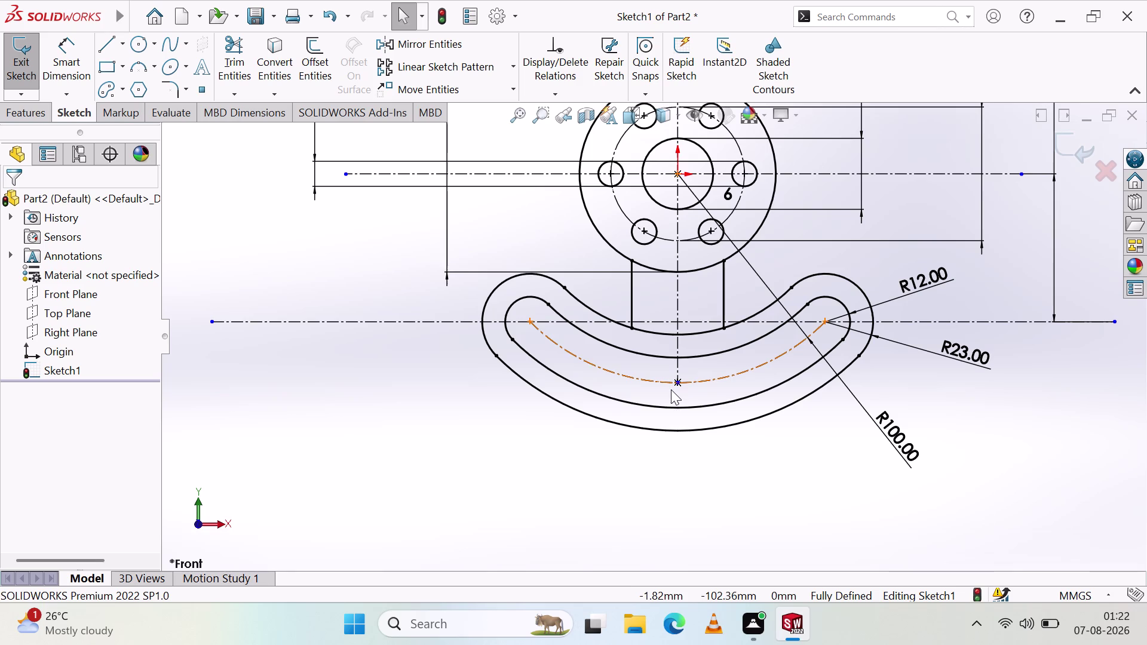
scroll(down, 3)
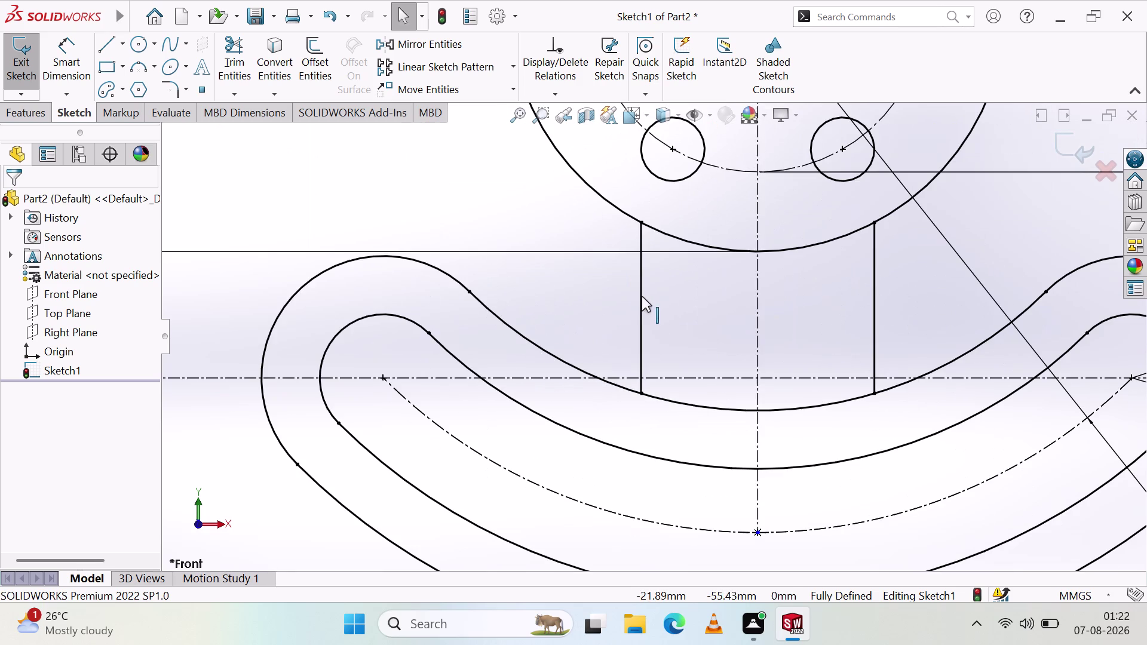
Delete the right and left vertical neck lines joining the flange and hook.
scroll(down, 3)
scroll(up, 3)
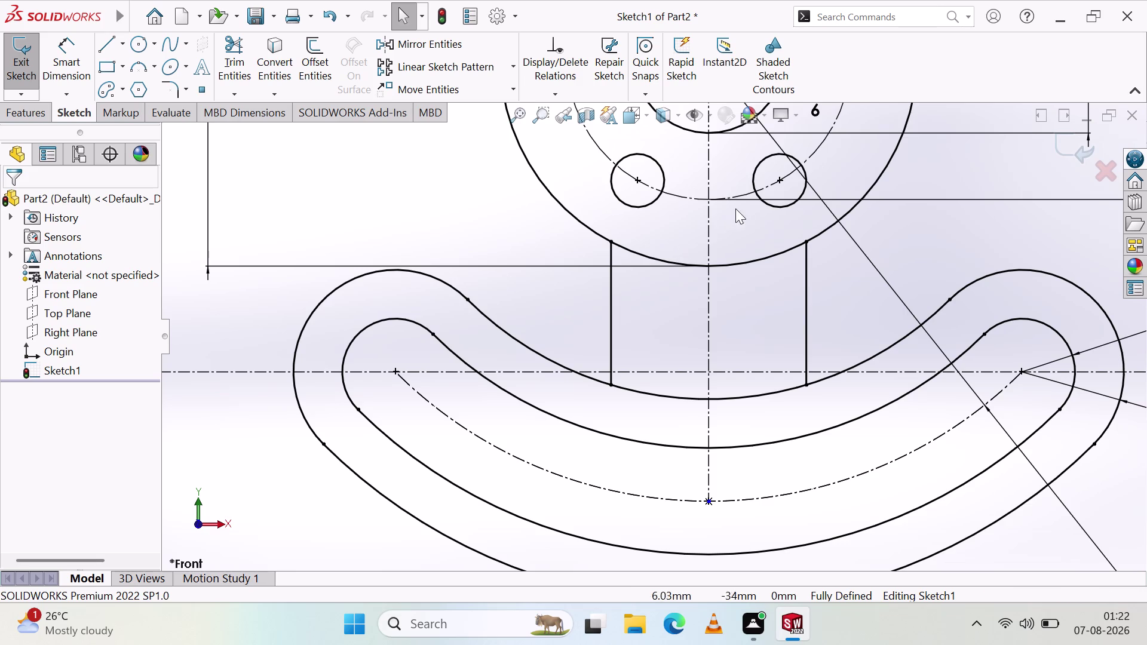
click(805, 310)
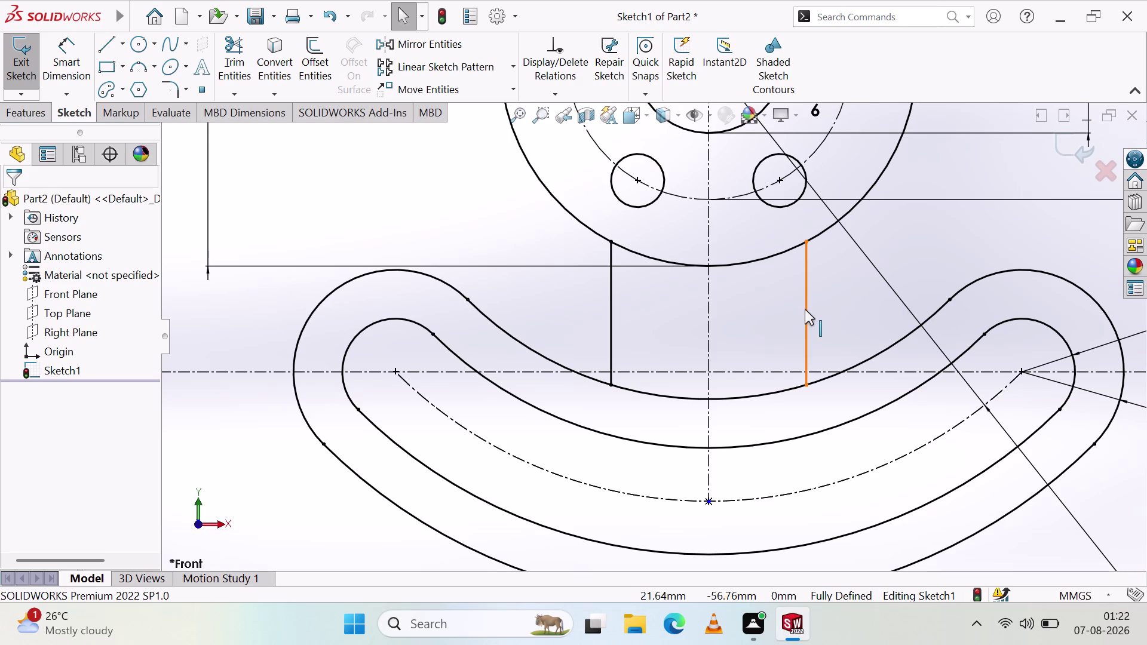
key(Delete)
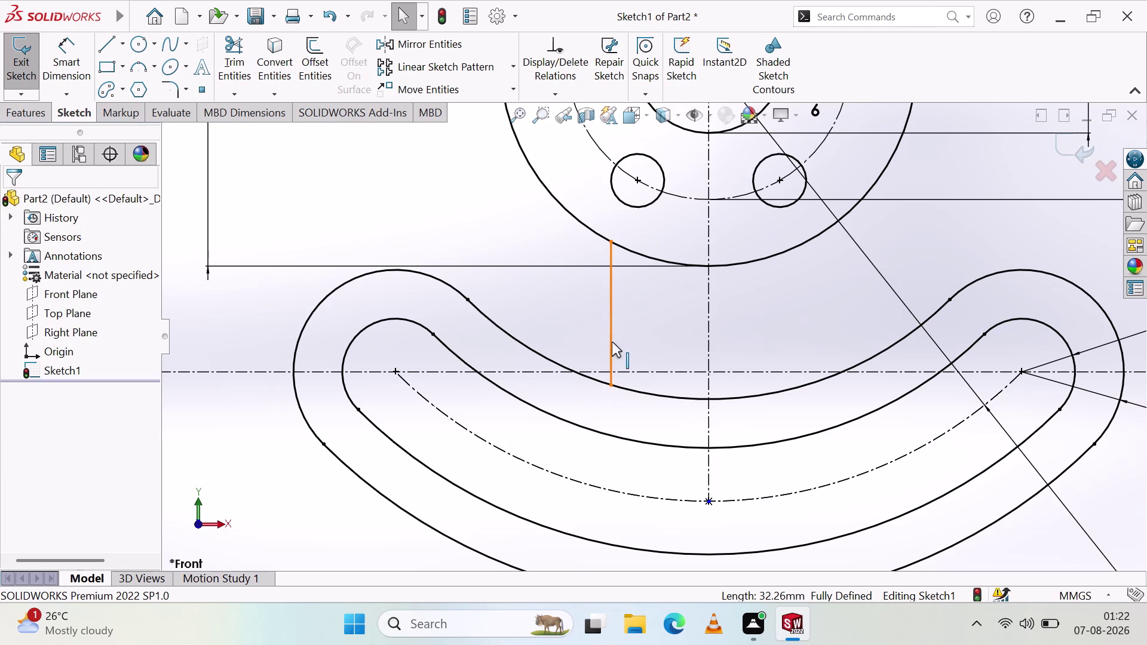
click(613, 340)
key(Delete)
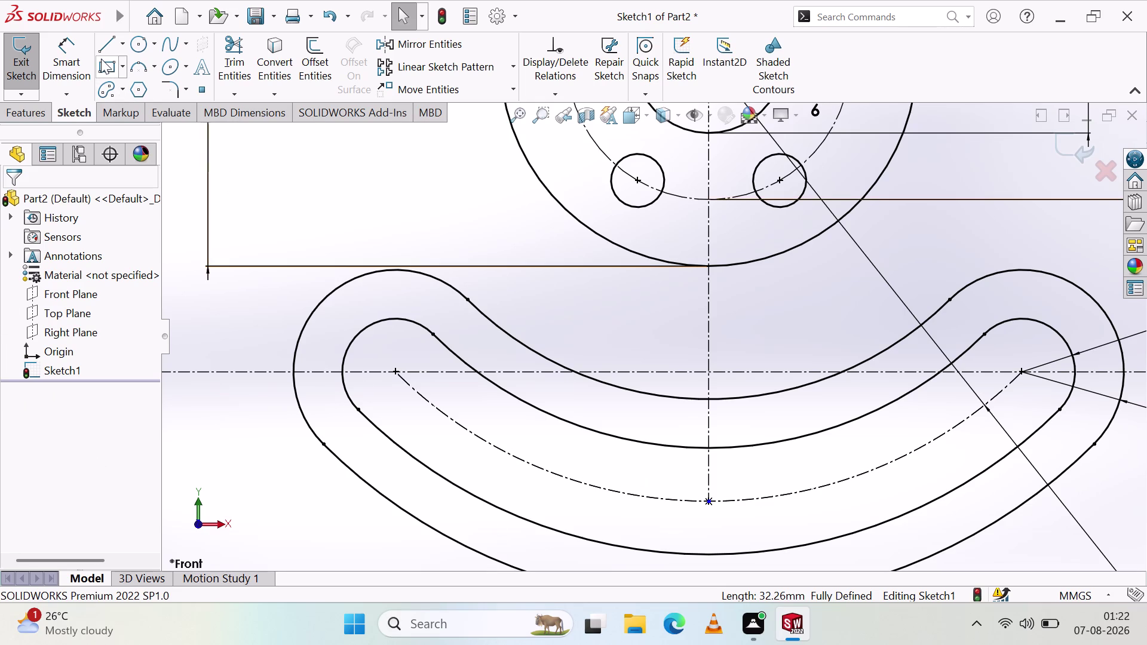
click(113, 35)
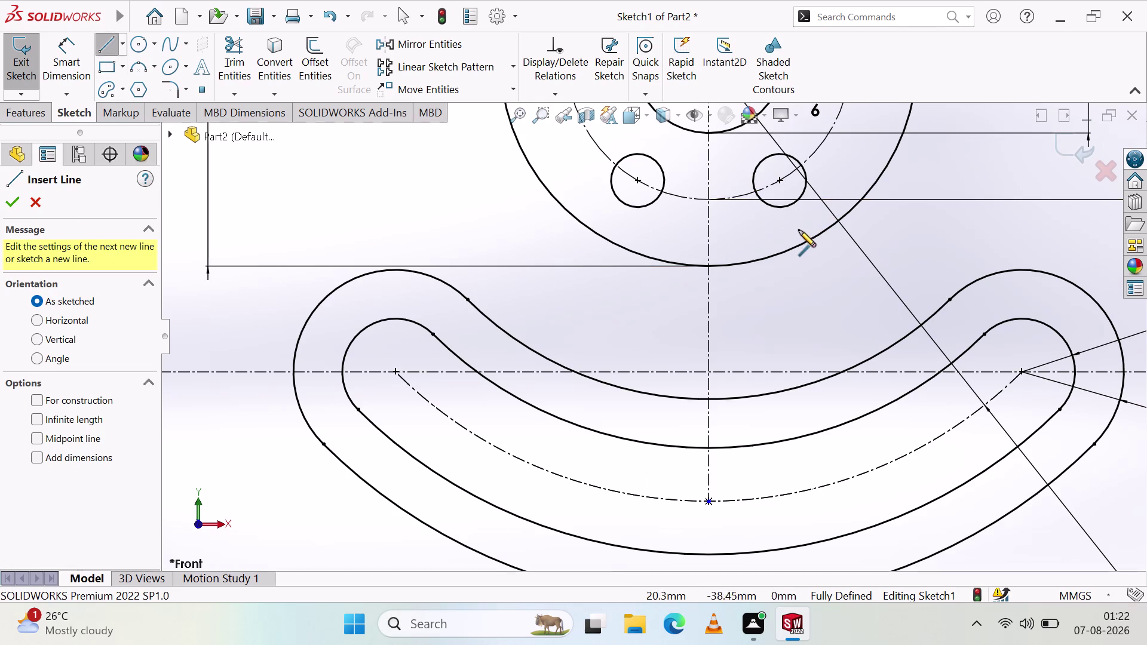
click(799, 245)
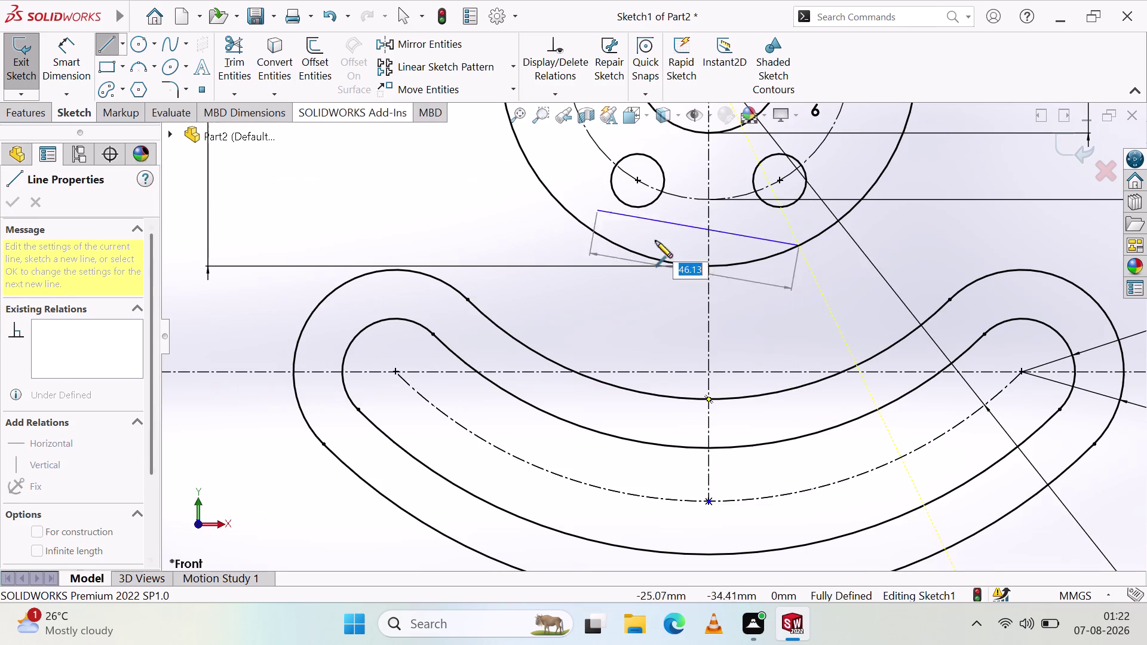
click(802, 383)
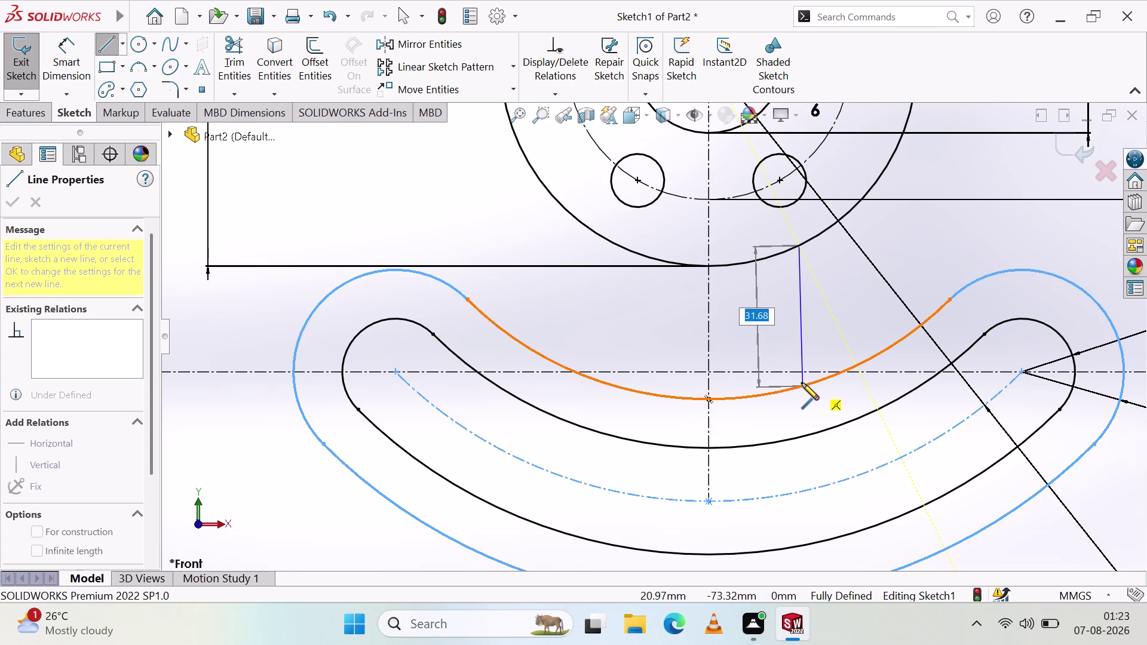
key(Escape)
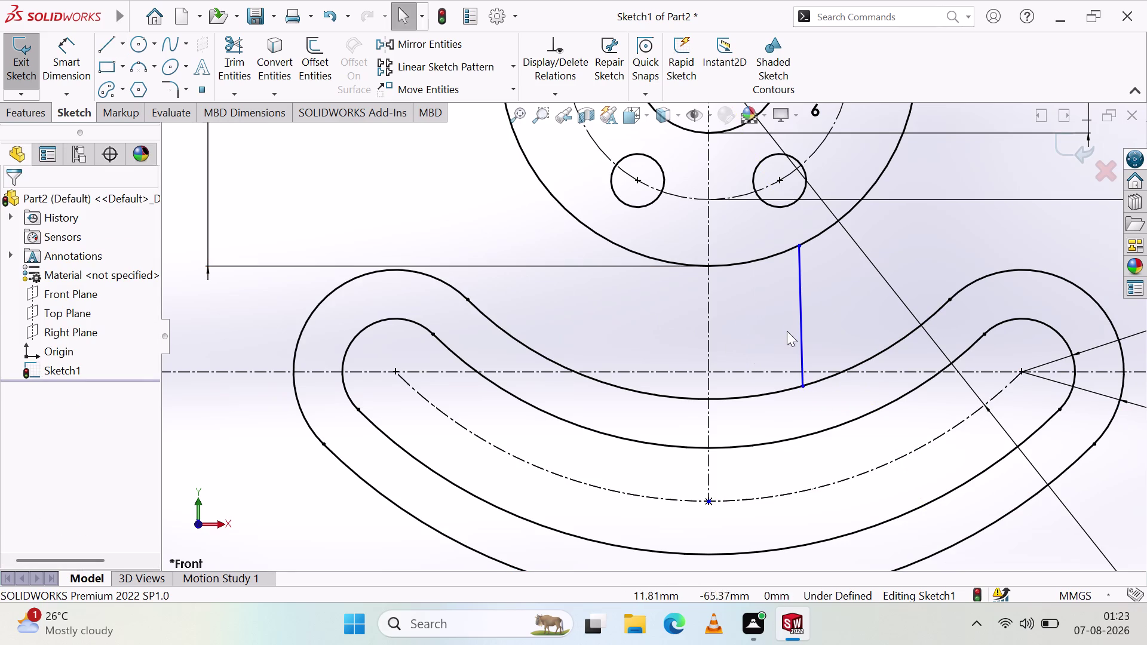
click(798, 321)
key(Delete)
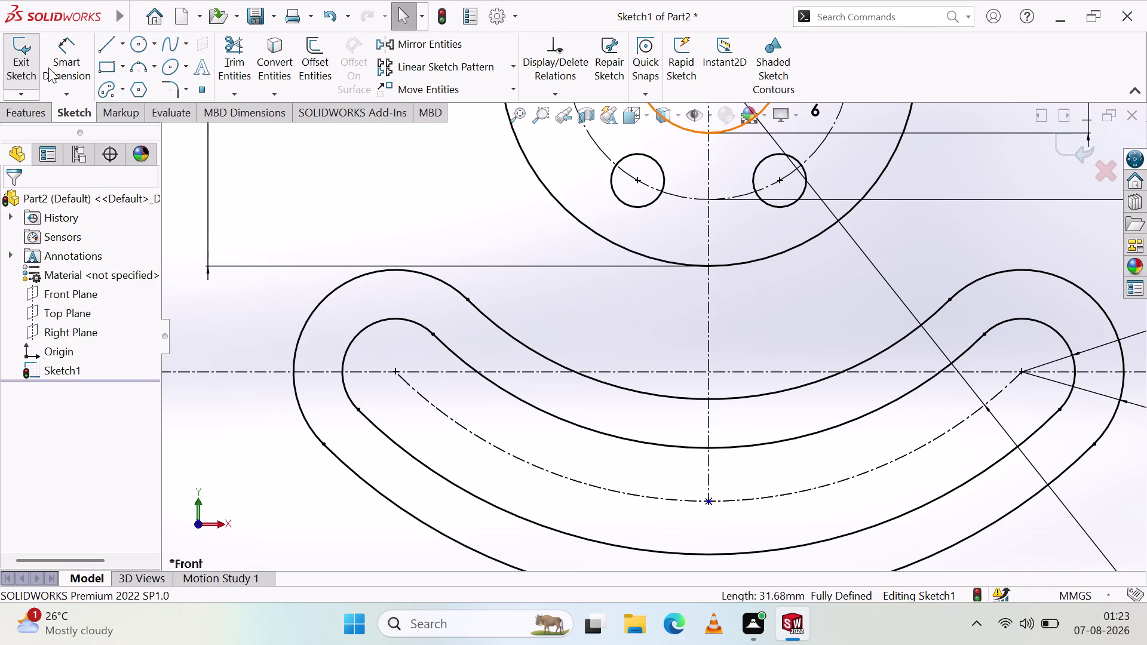
click(101, 43)
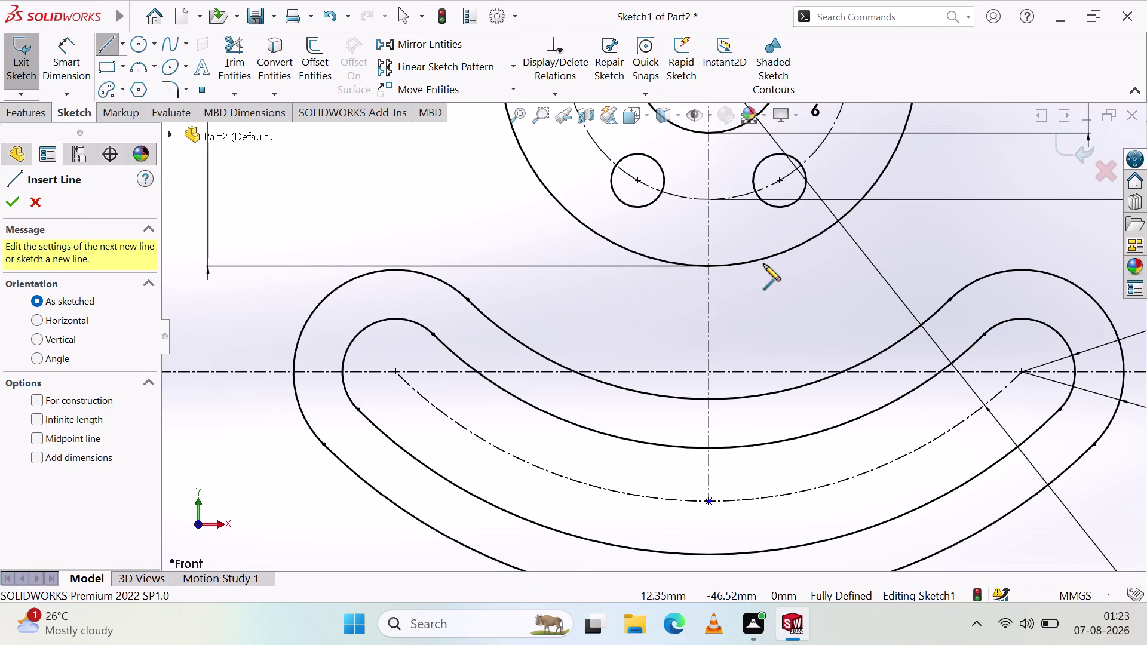
click(745, 263)
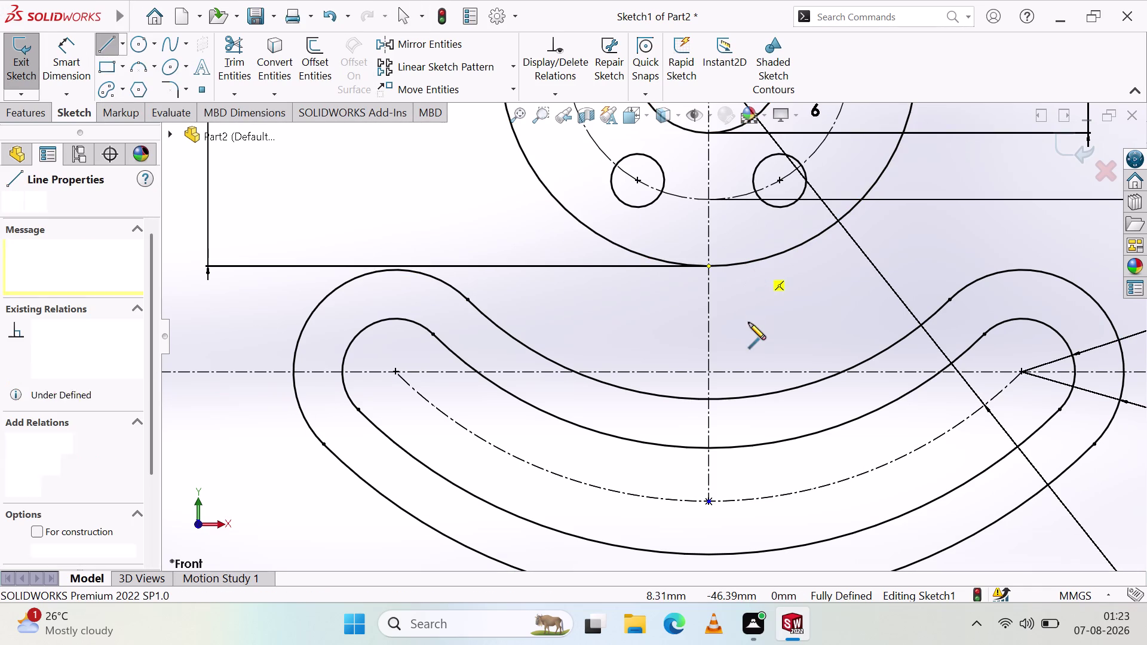
key(Escape)
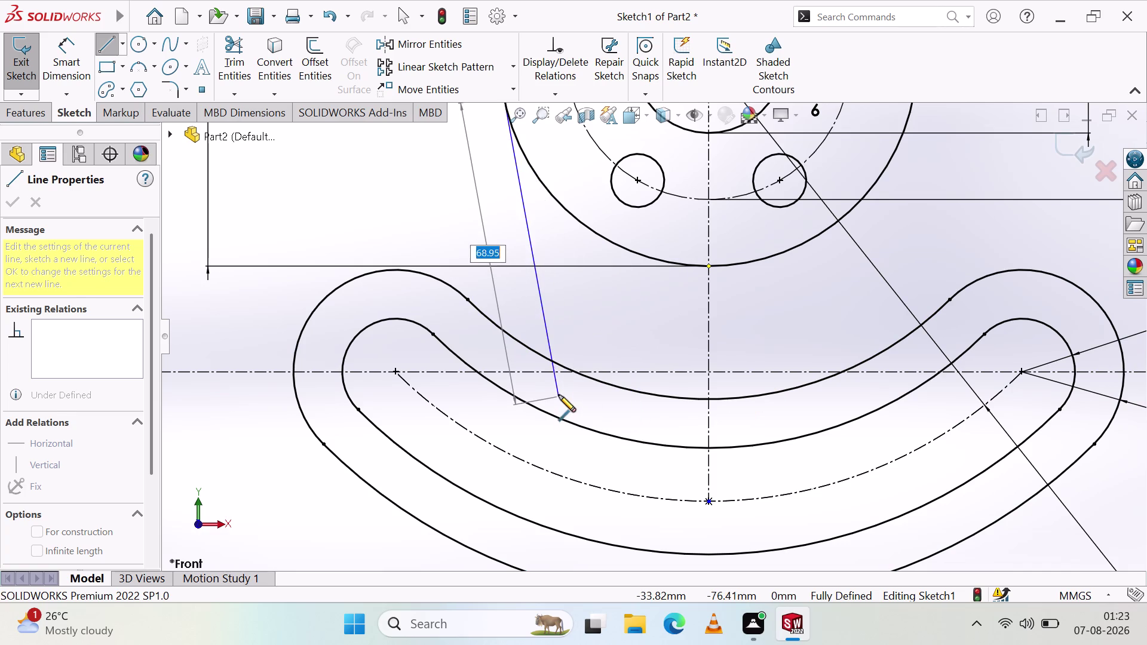
click(96, 44)
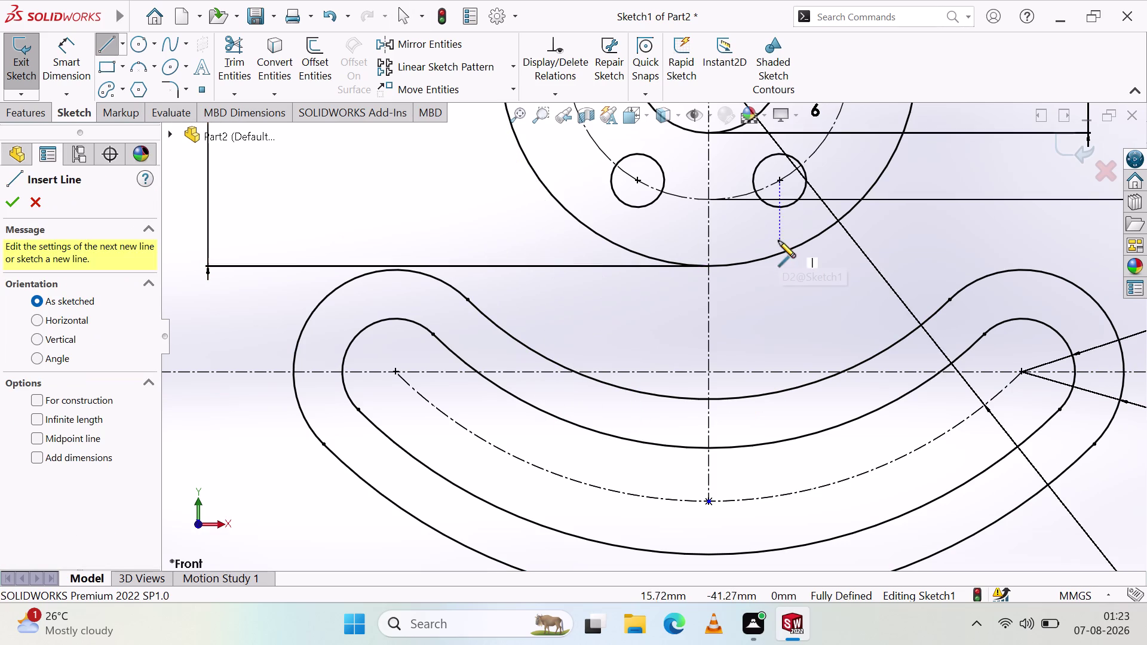
click(764, 260)
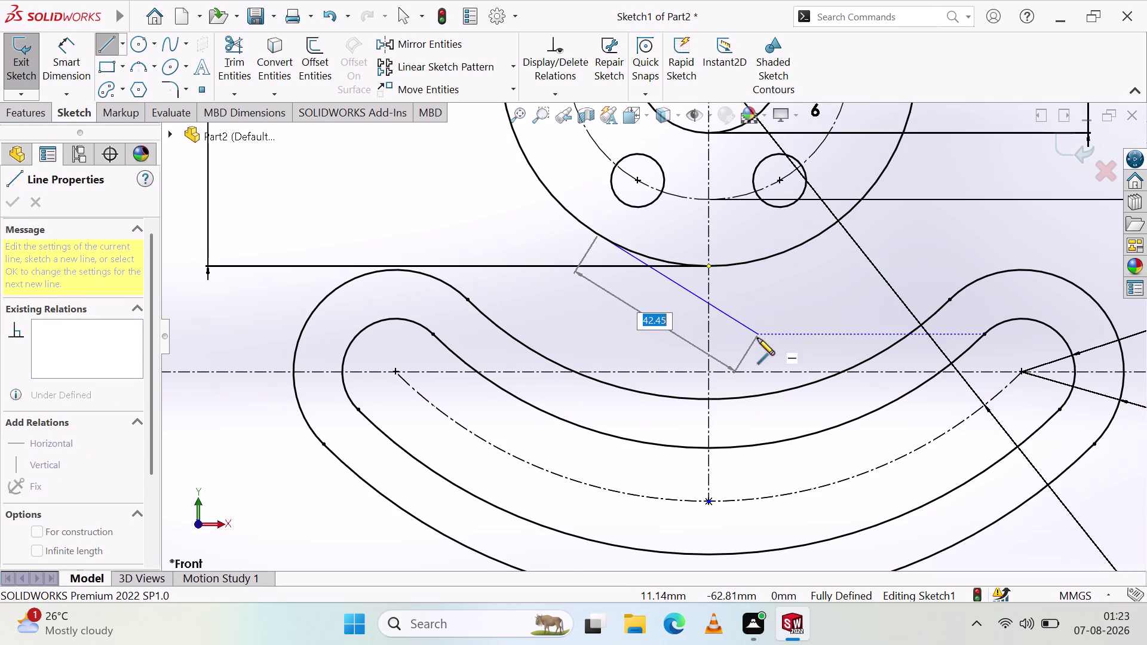
key(Escape)
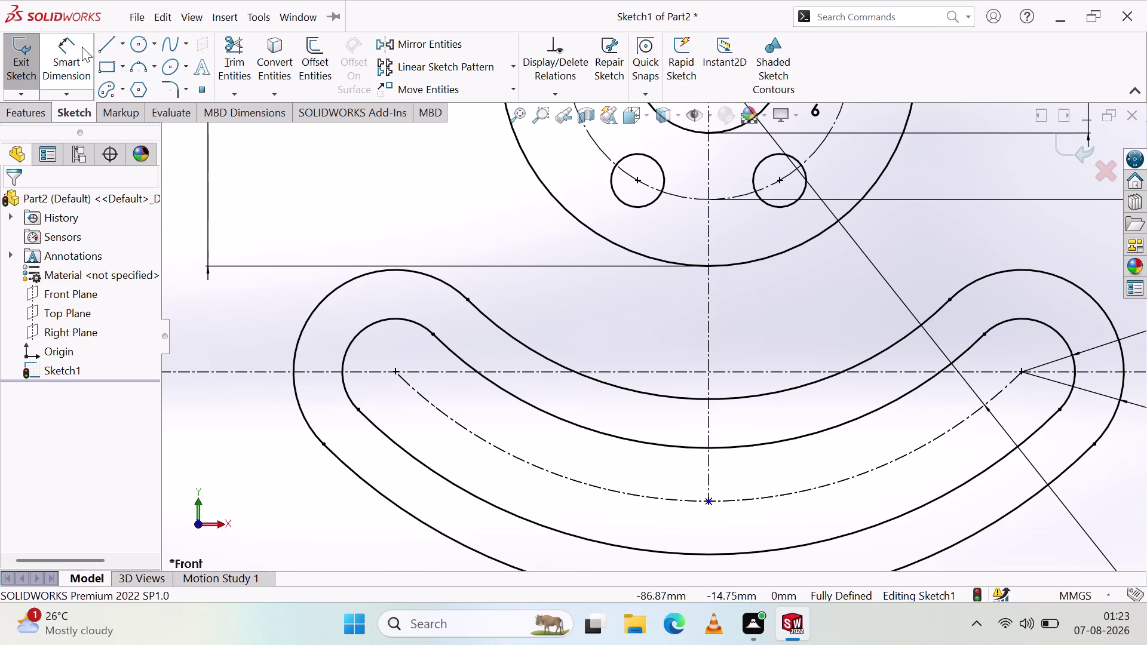
click(106, 49)
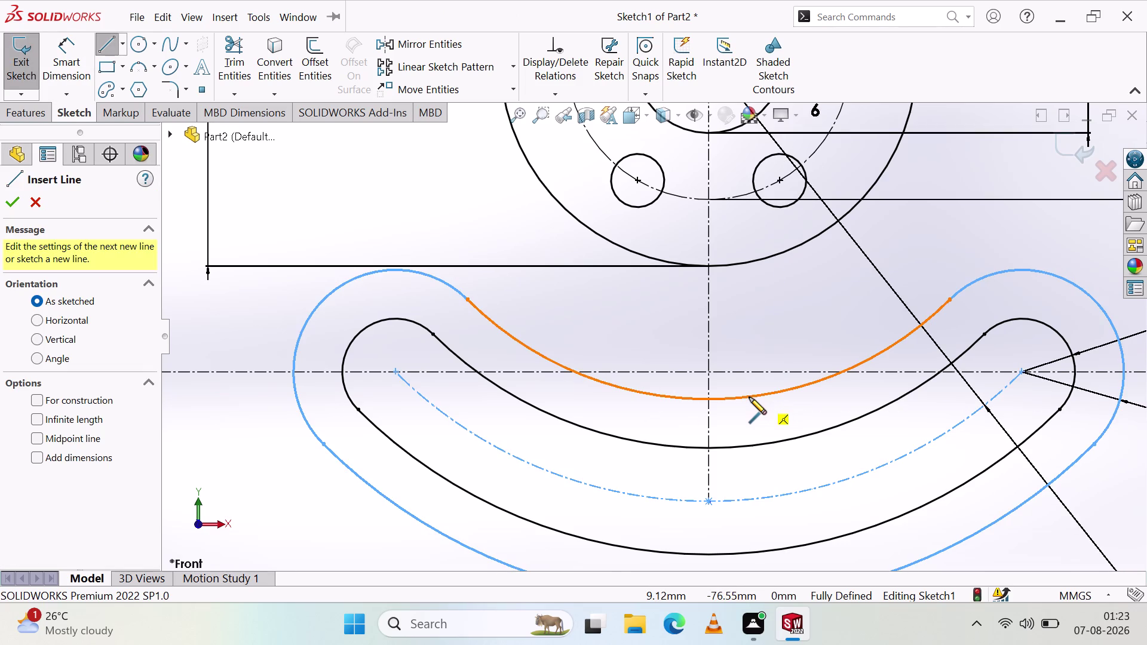
Draw a vertical neck line from the hook's upper arc to the flange circle.
click(749, 397)
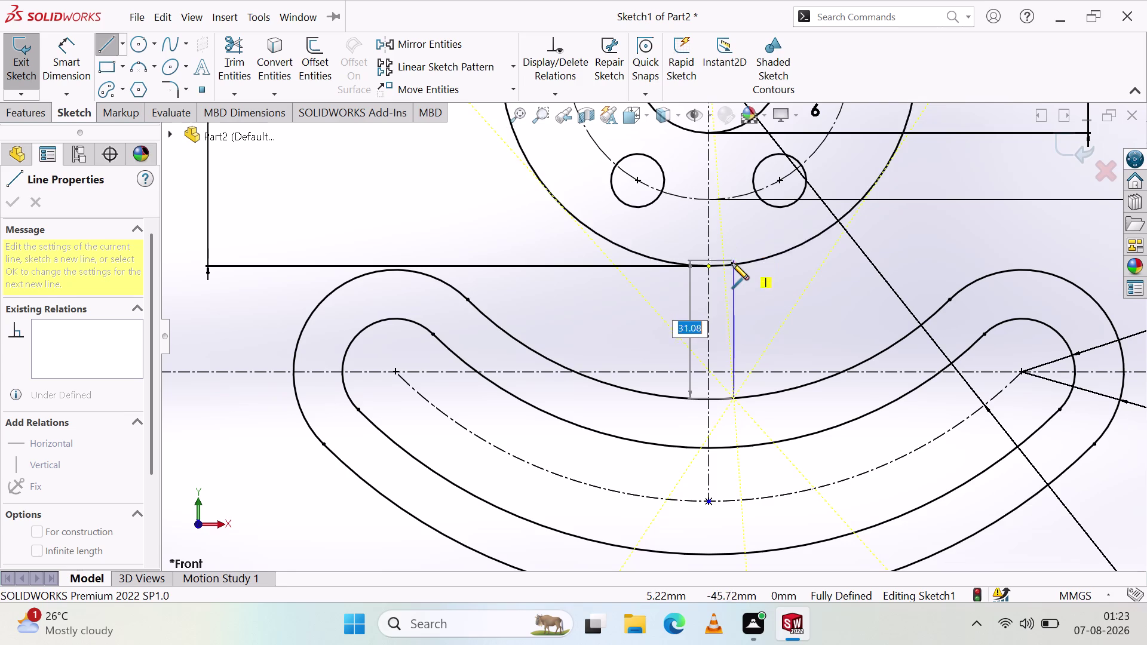
click(731, 265)
key(Escape)
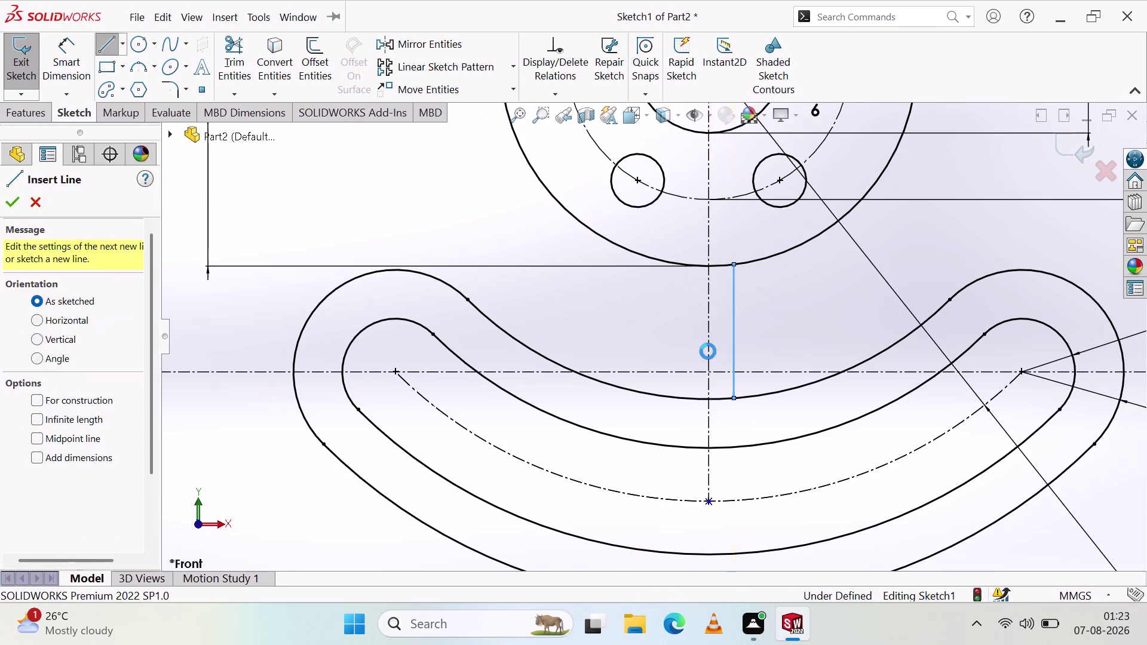
key(Escape)
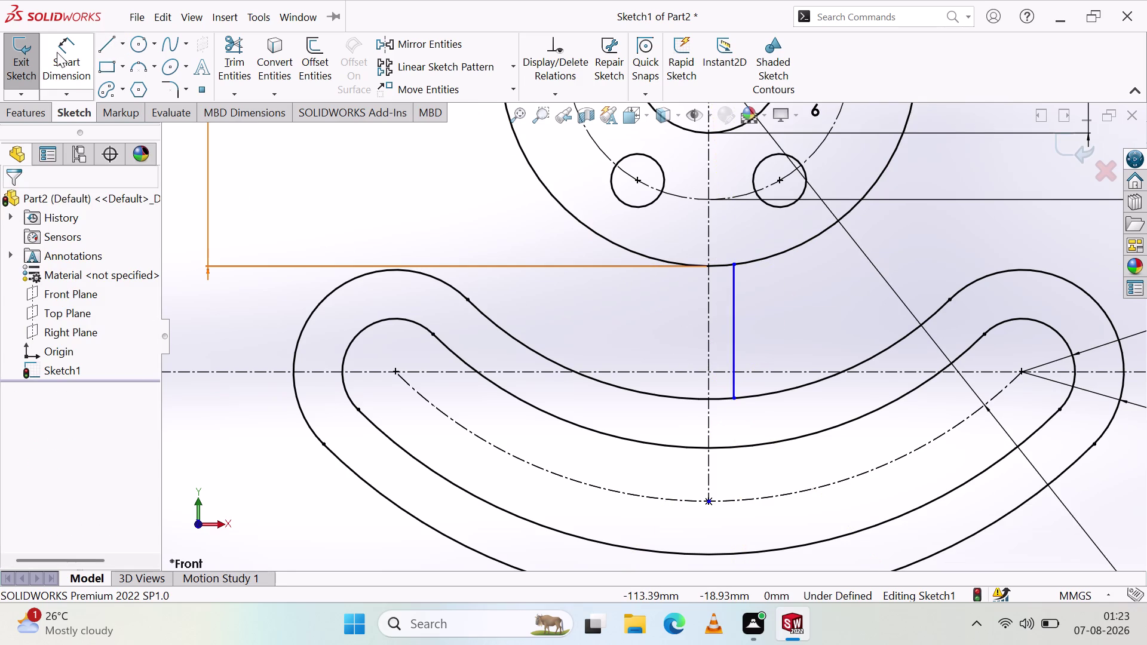
Dimension the neck line 18 mm from the vertical centreline.
click(57, 52)
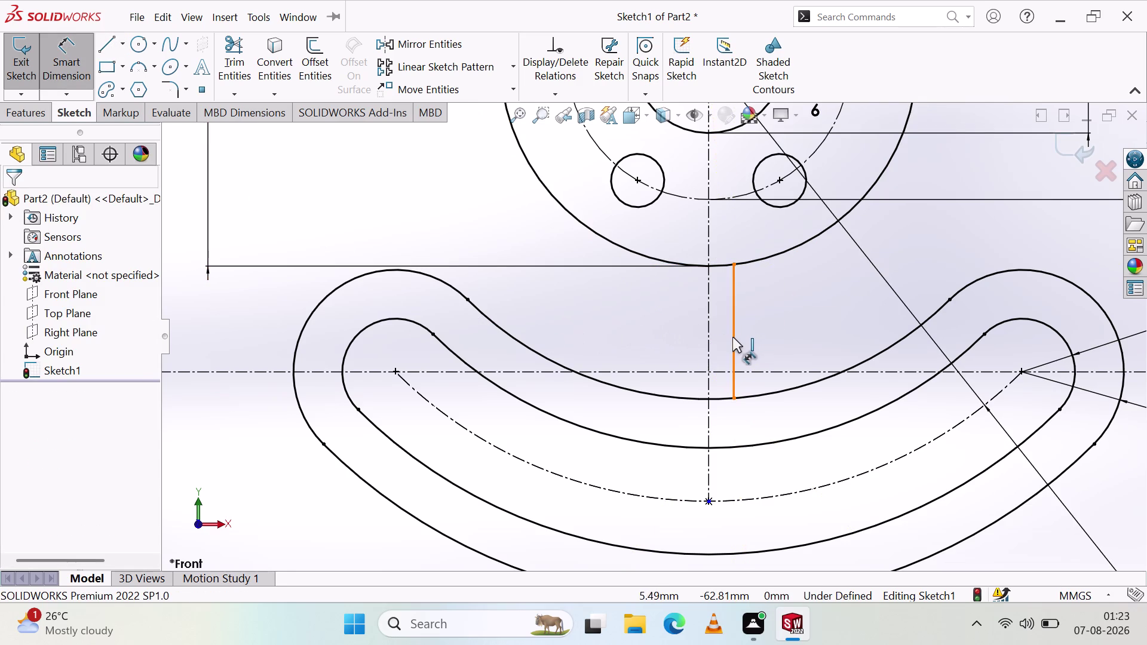
click(733, 337)
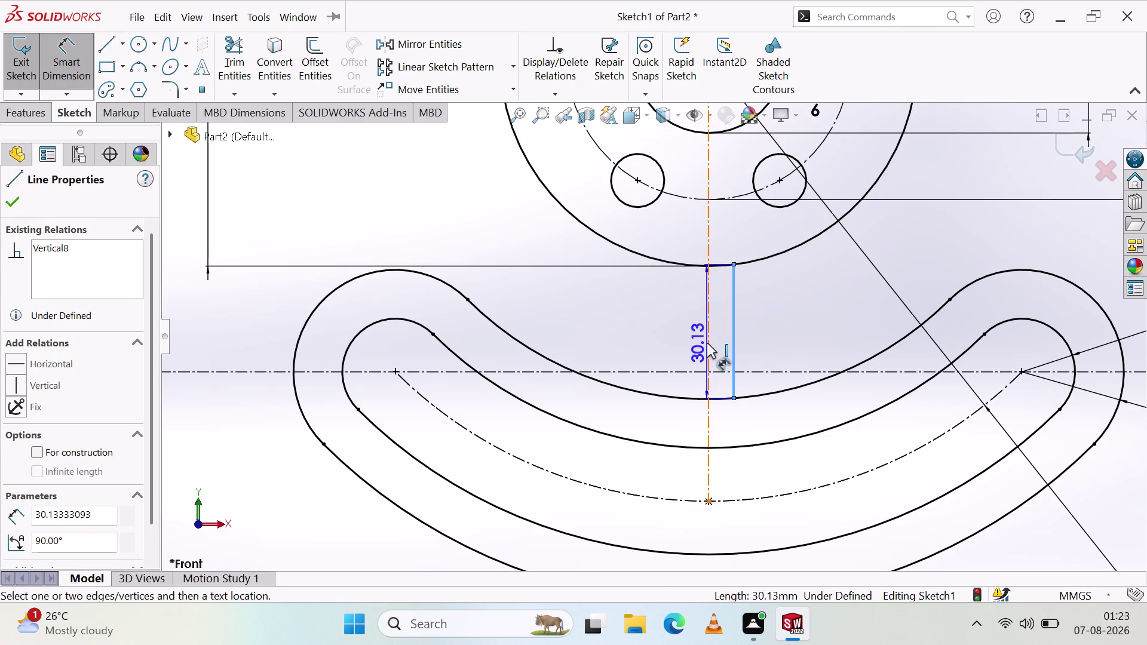
click(709, 343)
click(710, 347)
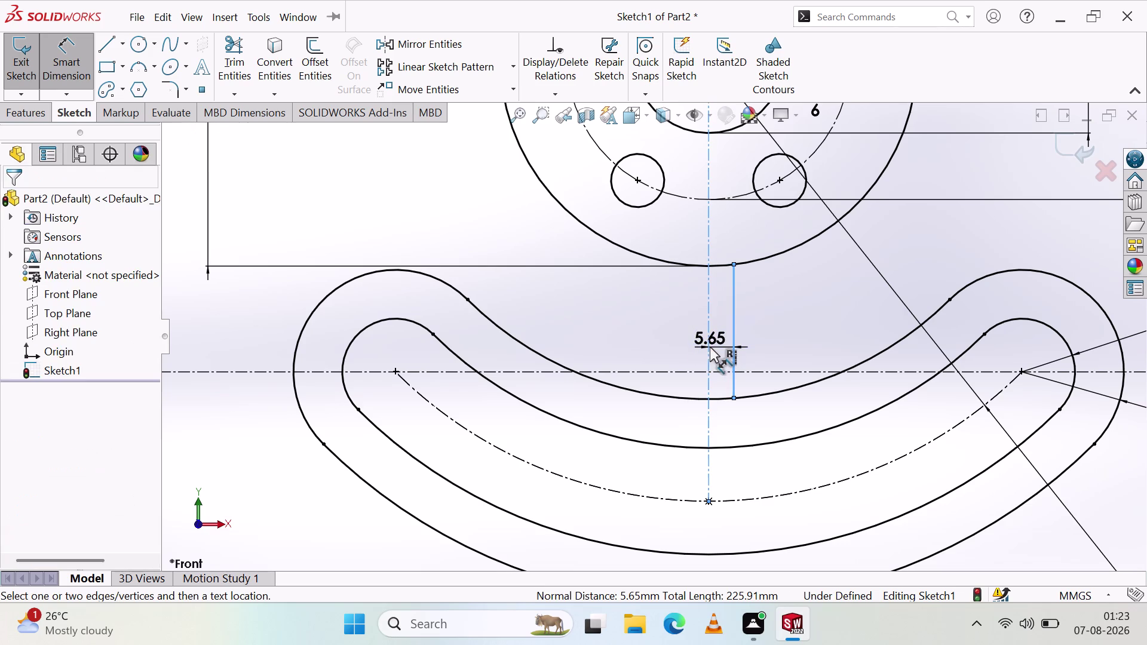
key(1)
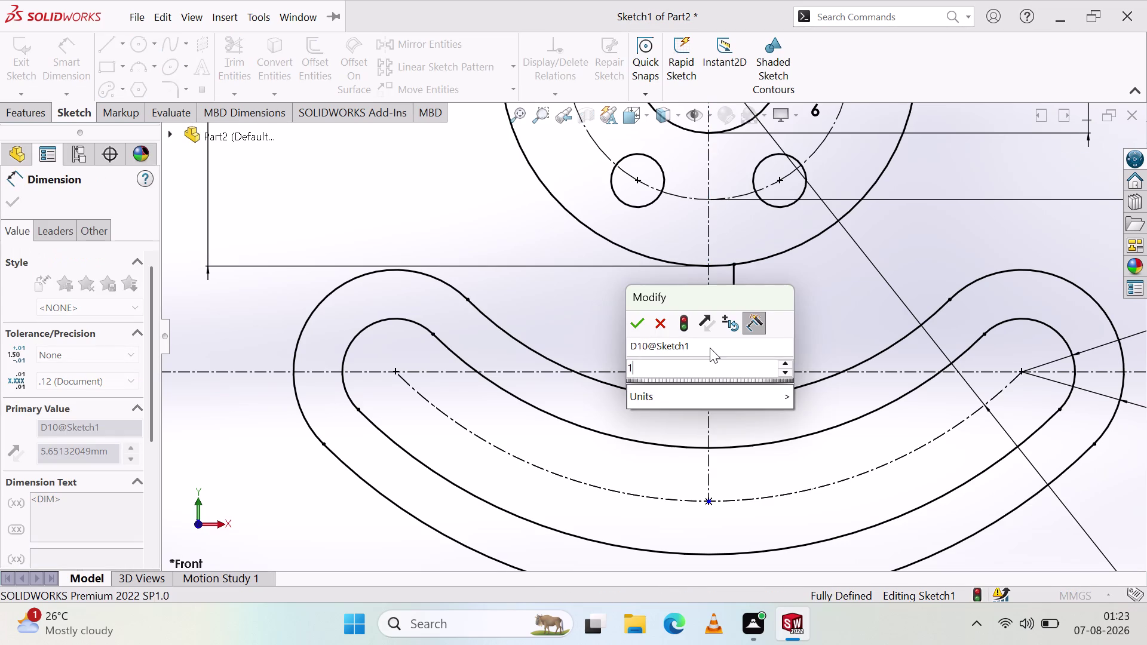
key(8)
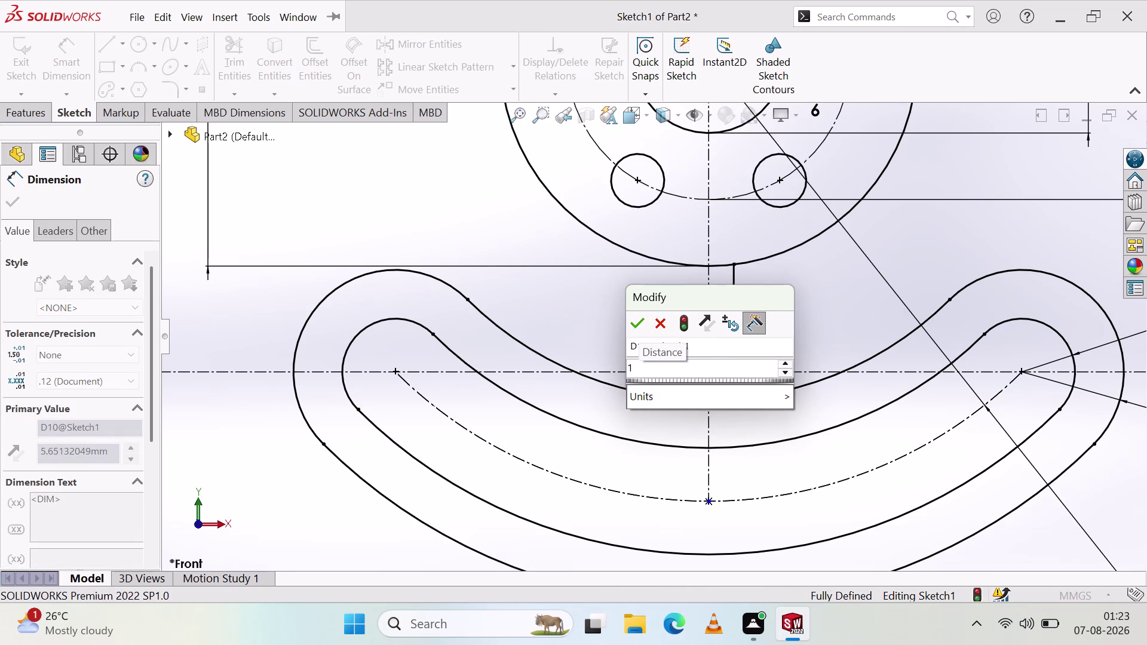
click(636, 328)
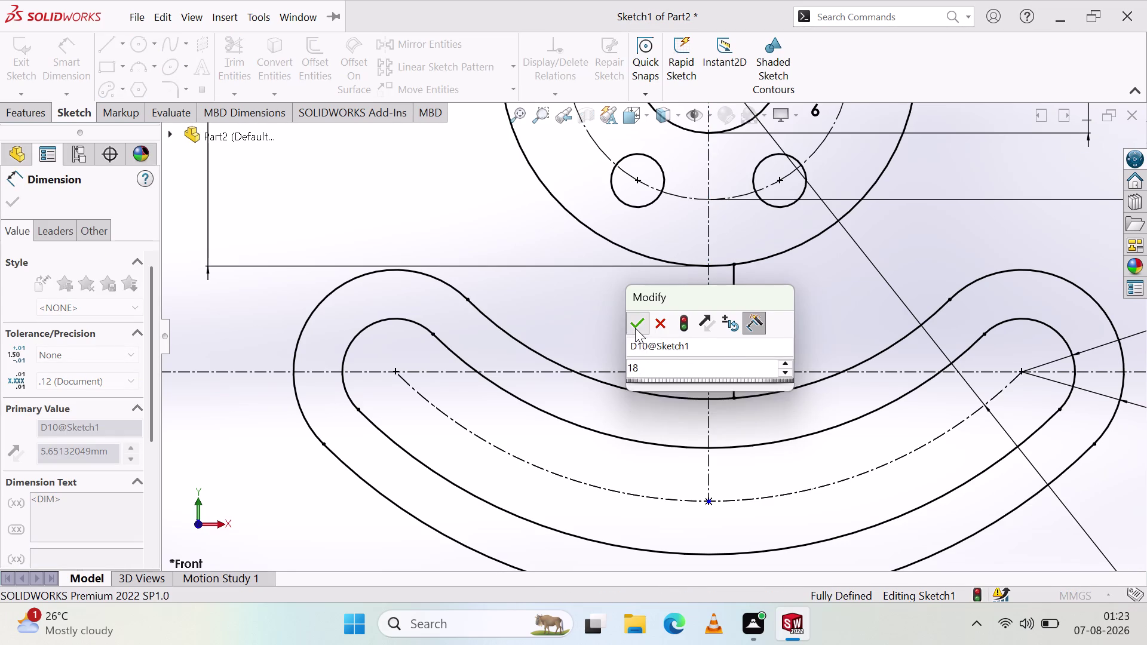
click(624, 350)
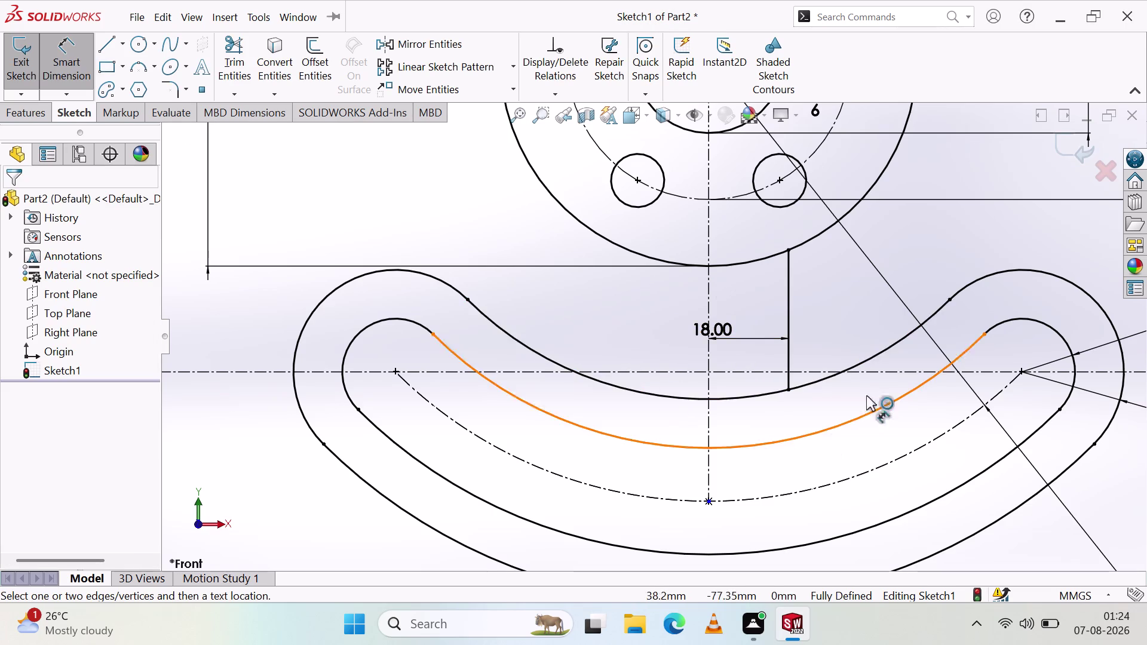
key(Escape)
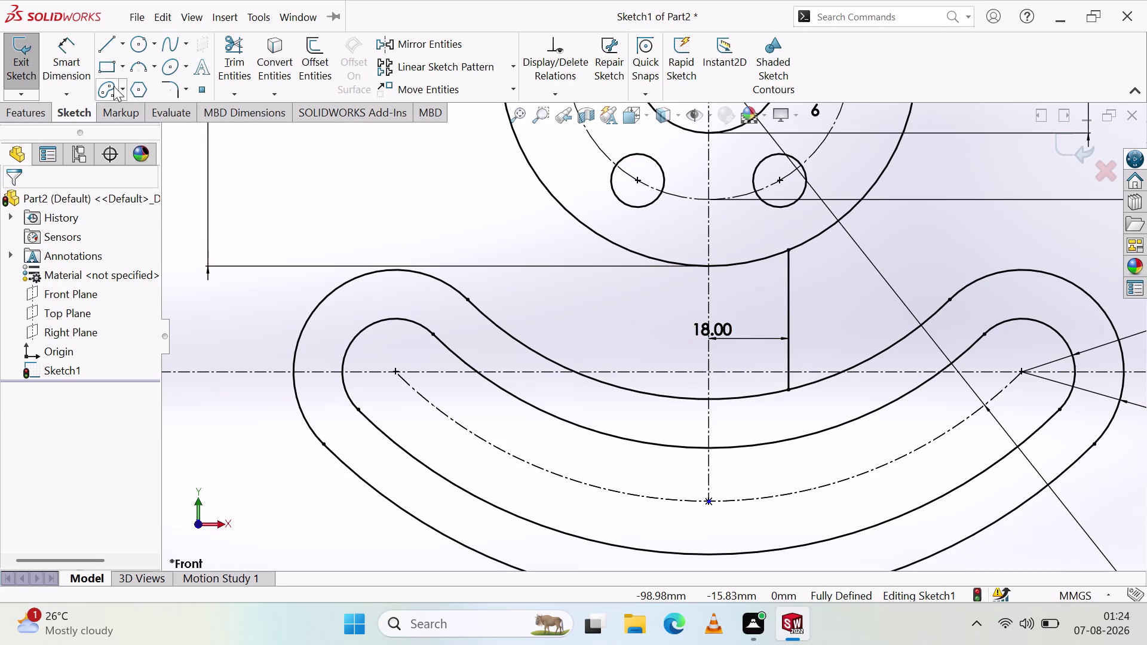
Delete the 18 mm offset dimension.
click(726, 331)
key(Delete)
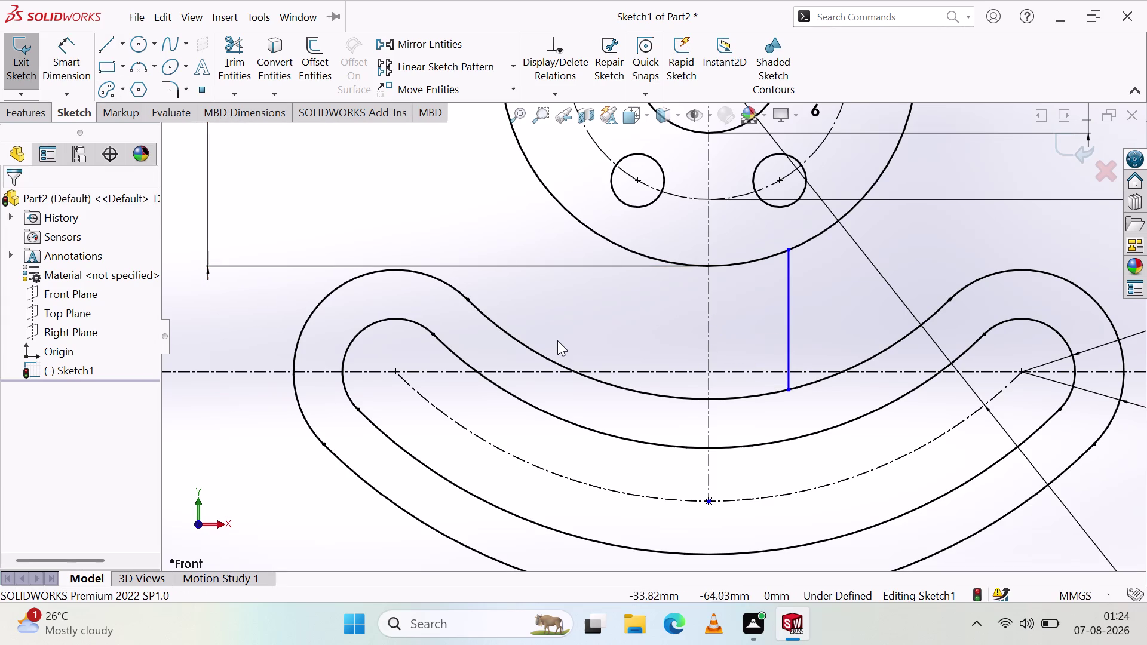
click(558, 338)
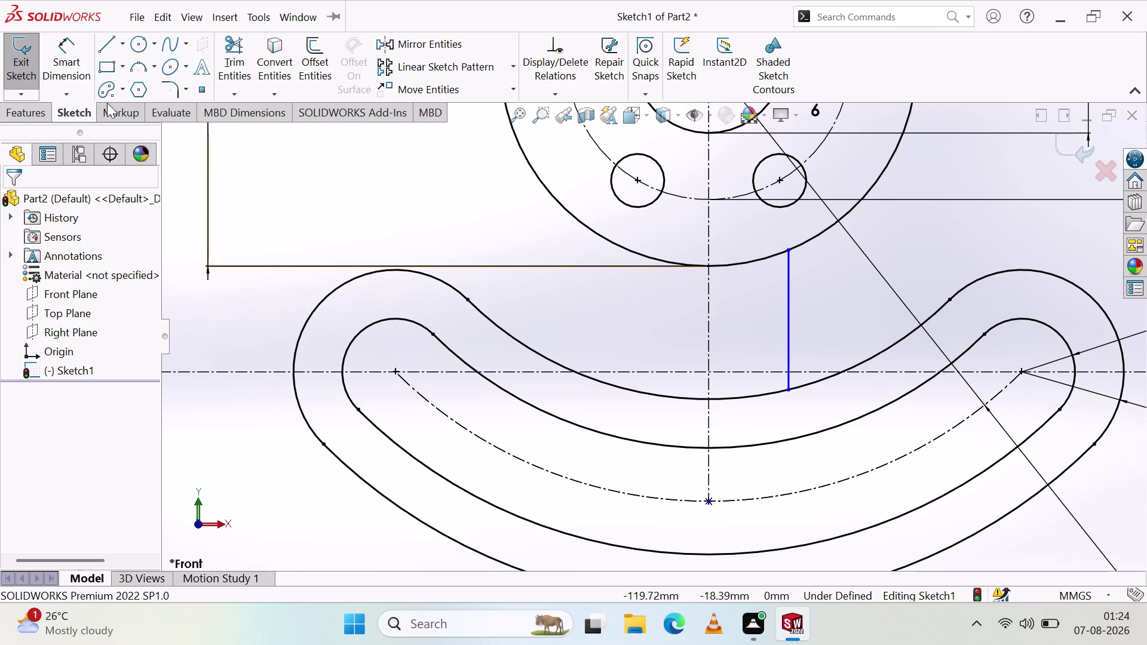
click(427, 43)
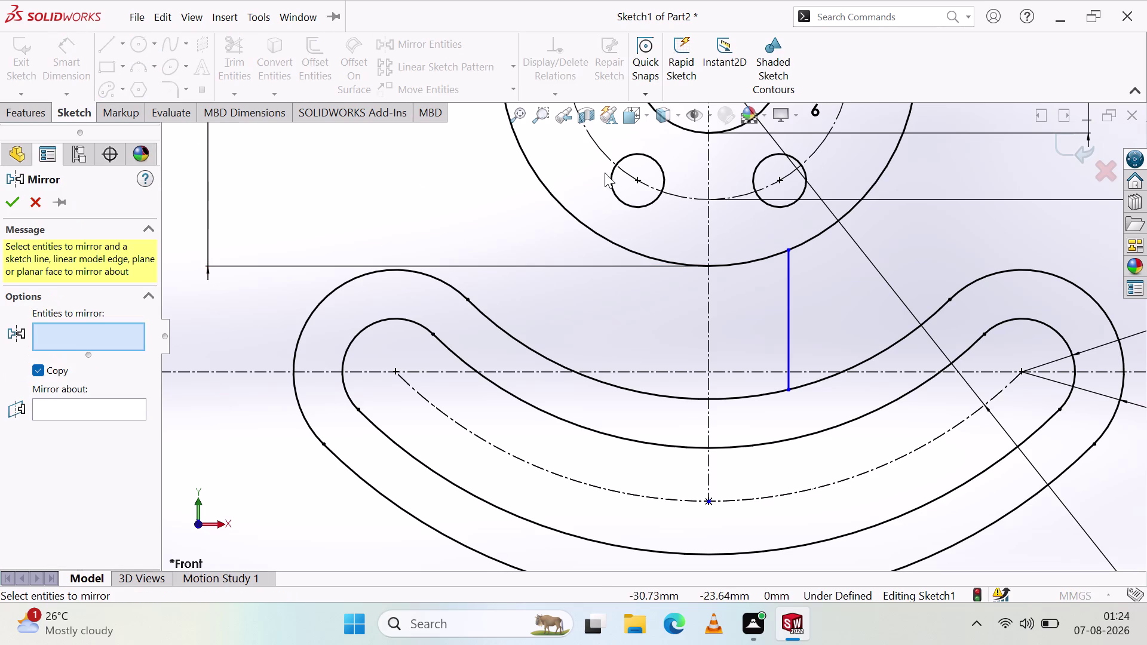
Mirror the neck line about the vertical centreline.
click(787, 301)
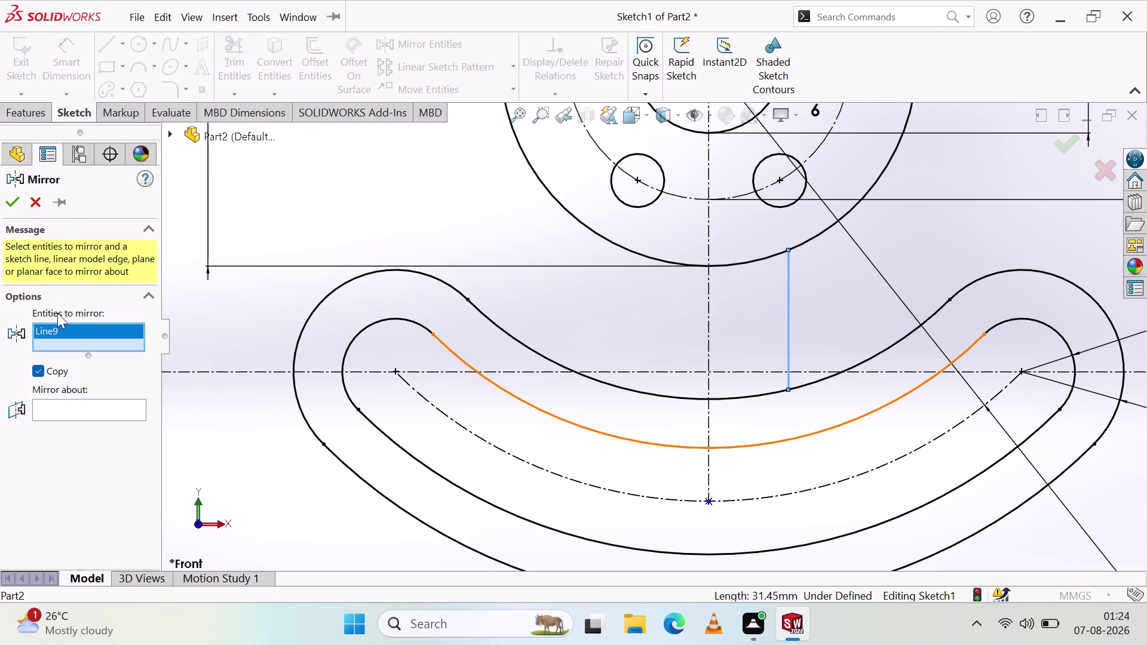
click(70, 408)
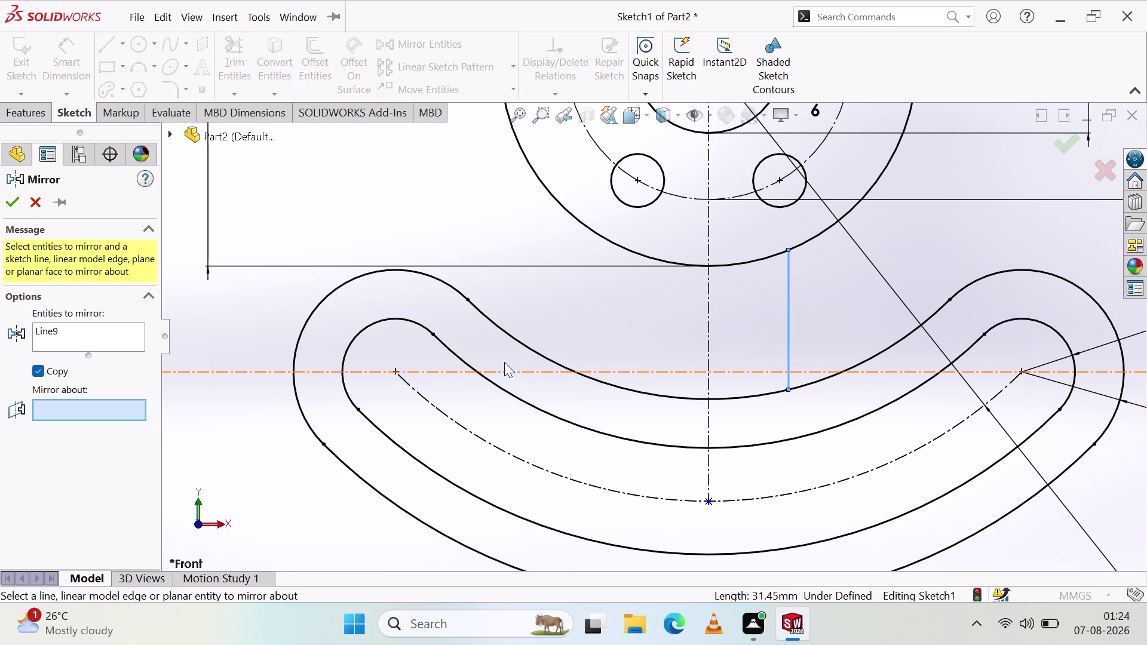
click(707, 329)
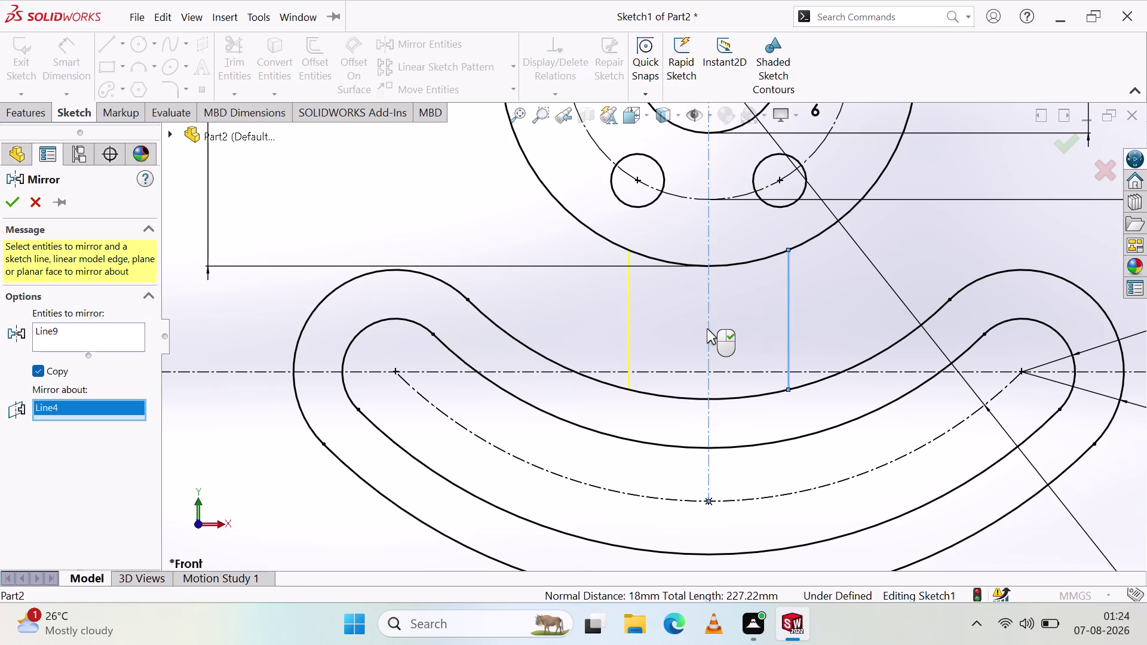
click(17, 205)
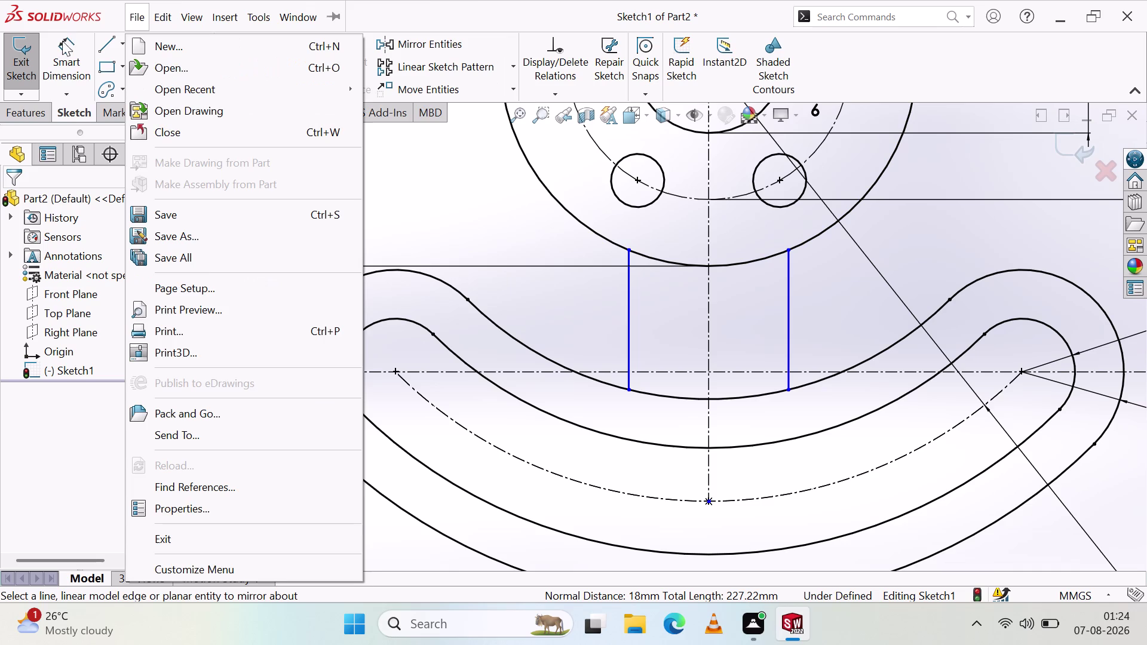
Dimension the two vertical neck lines 36 mm apart.
click(67, 59)
click(627, 330)
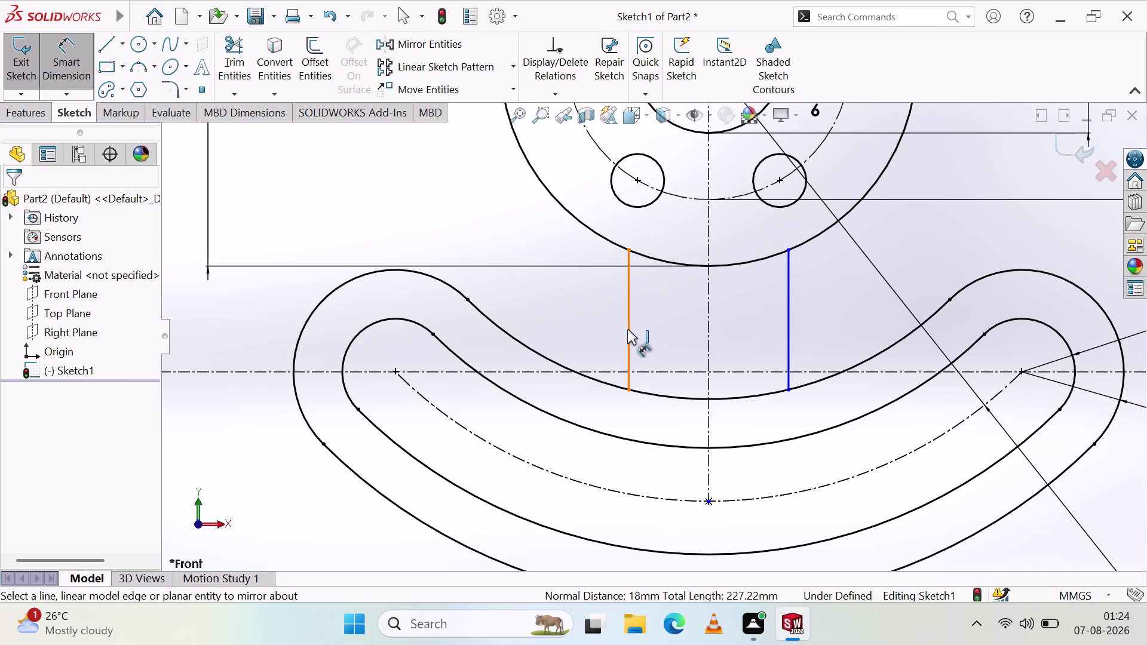
click(788, 344)
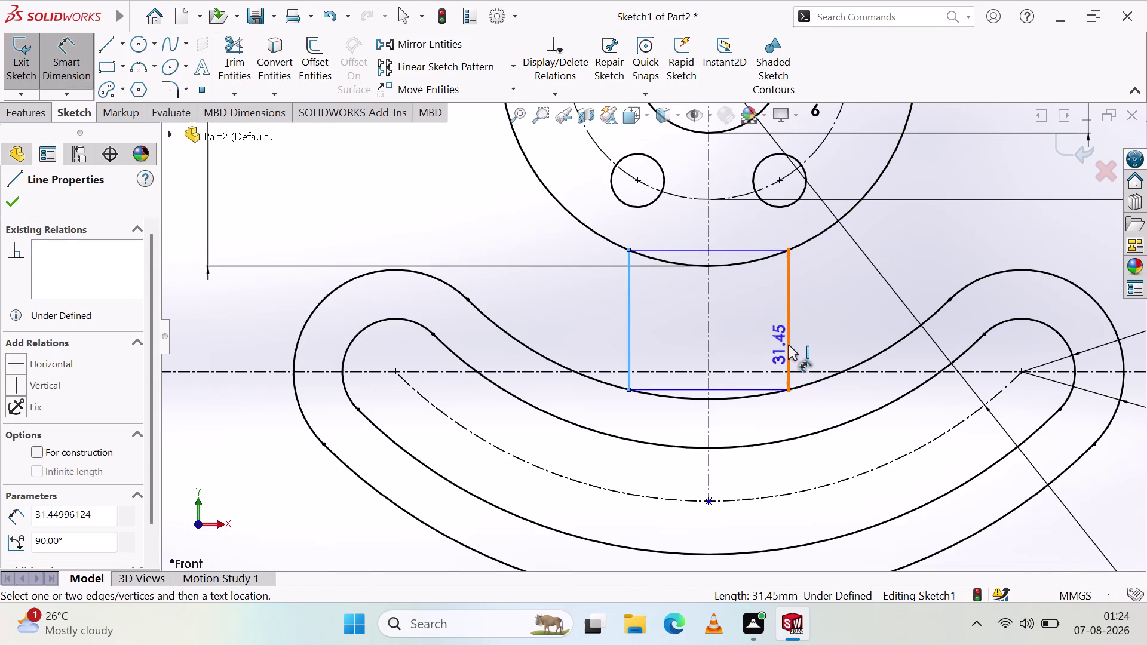
click(686, 337)
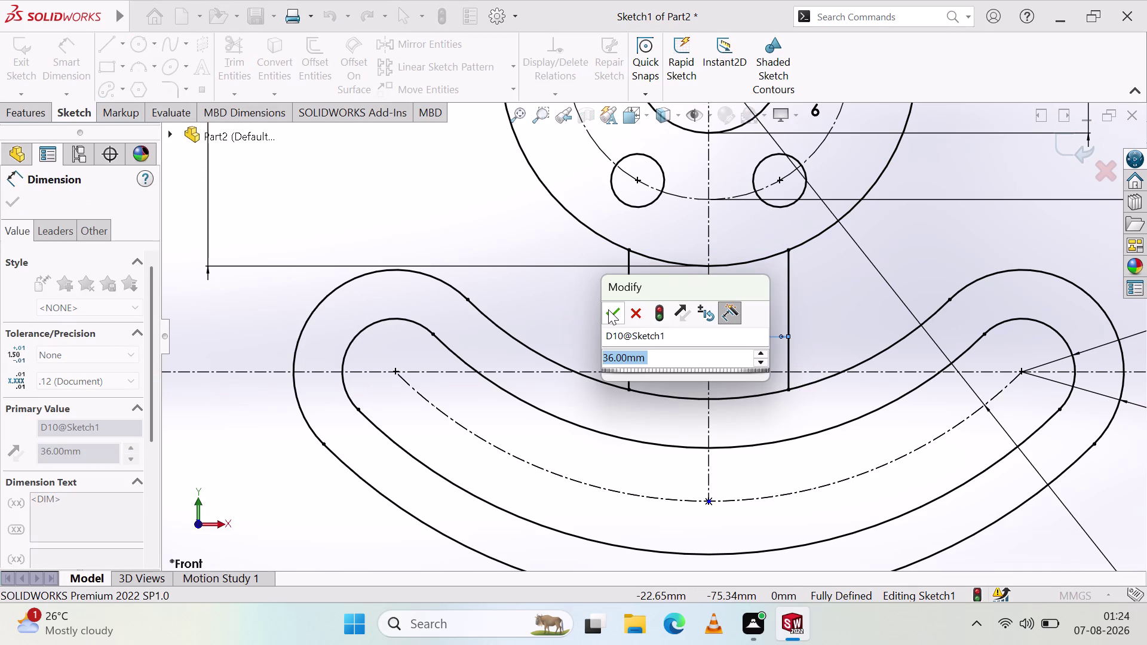
click(608, 310)
click(591, 333)
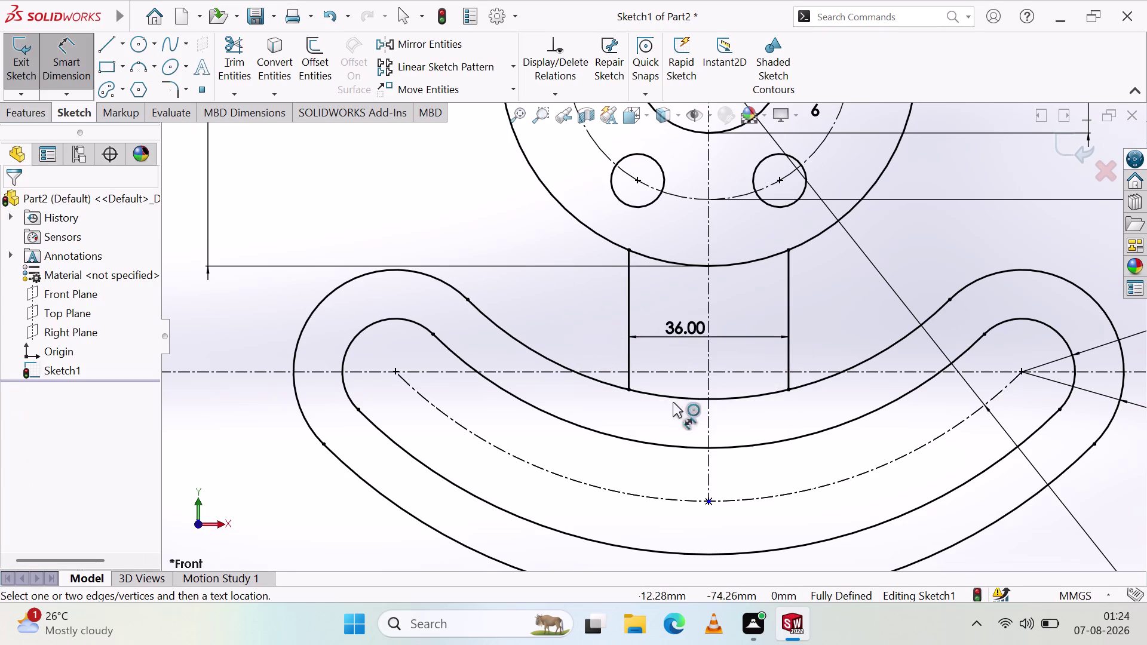
drag(657, 332, 644, 328)
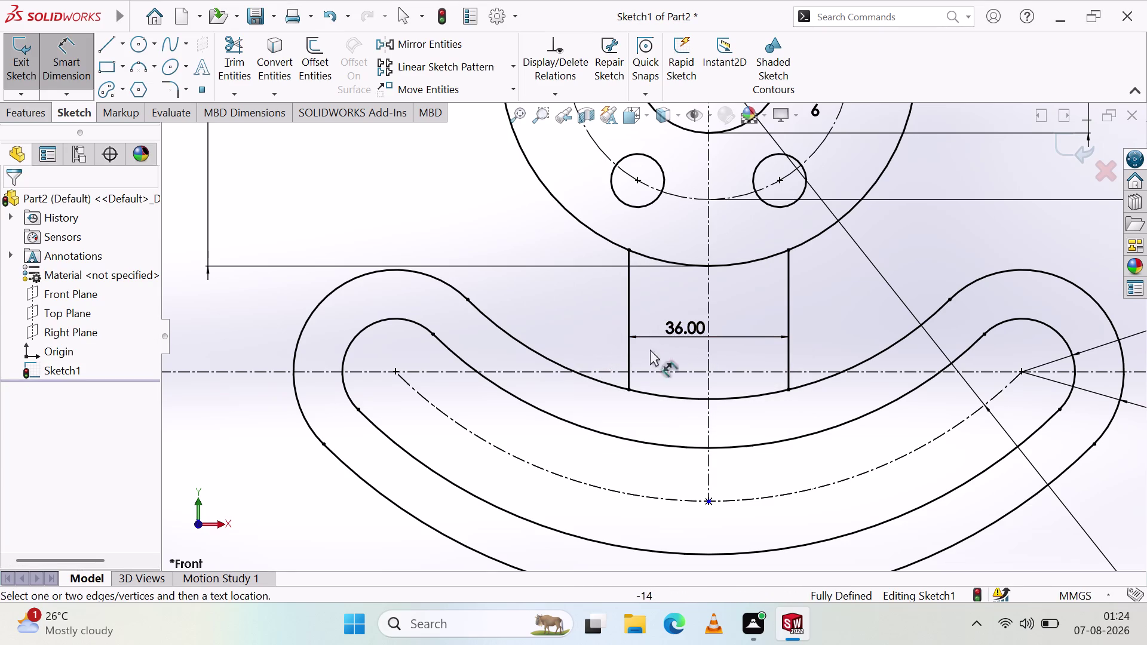
key(Escape)
Centre the 36 mm dimension label between the neck lines.
drag(688, 326, 670, 328)
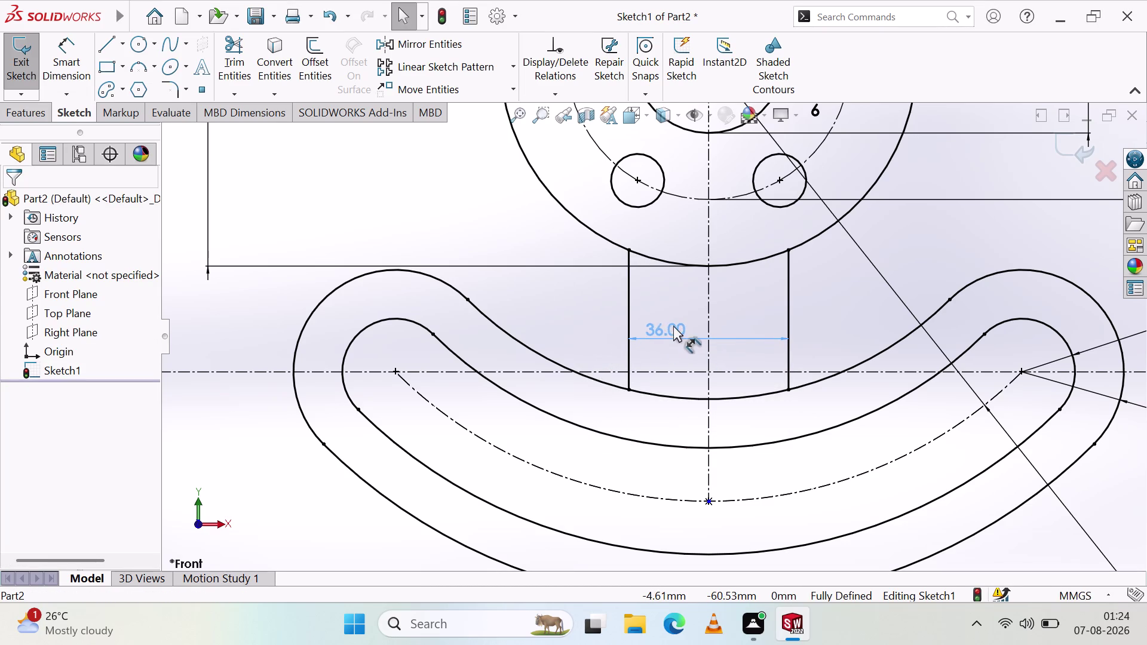
drag(670, 327, 676, 323)
click(666, 429)
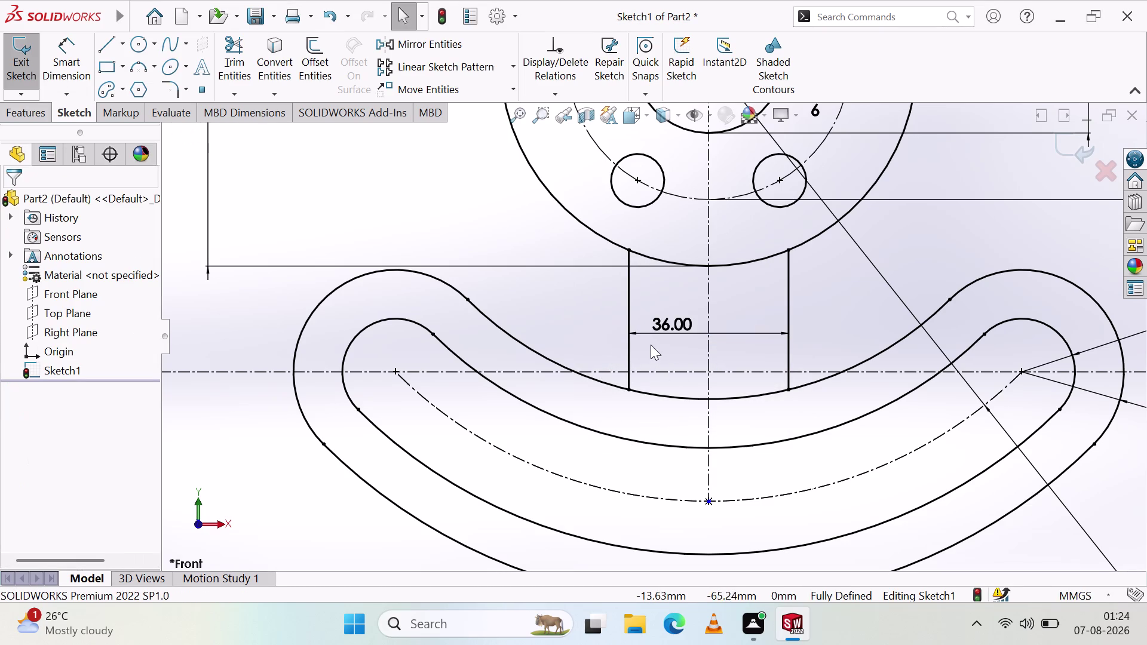
scroll(up, 3)
scroll(down, 3)
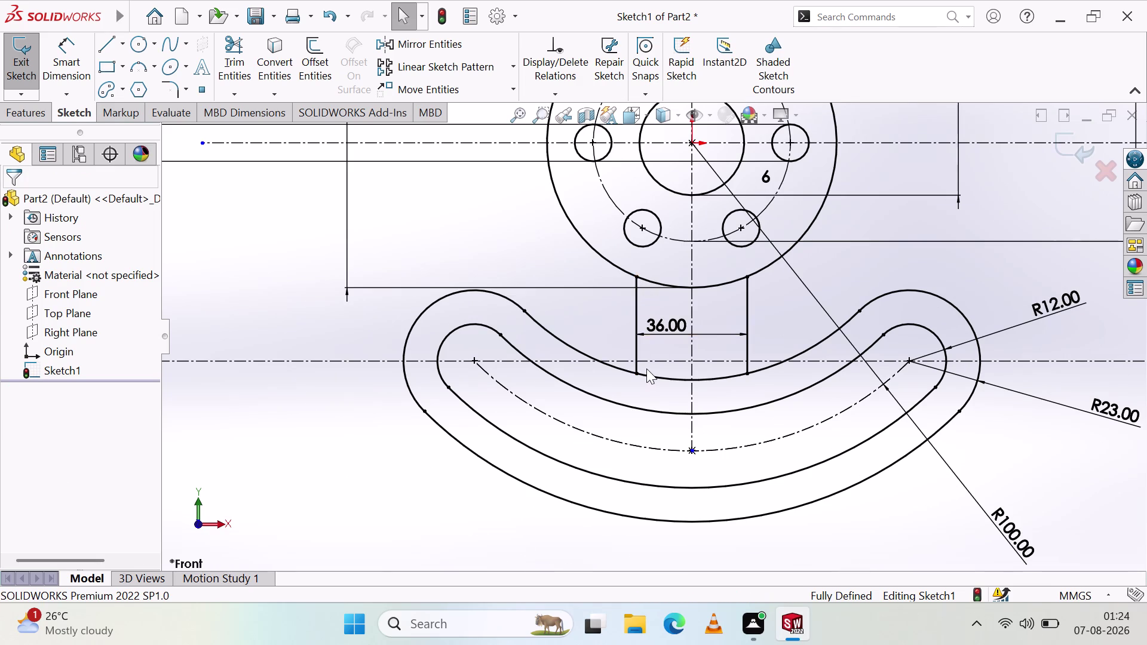
click(173, 88)
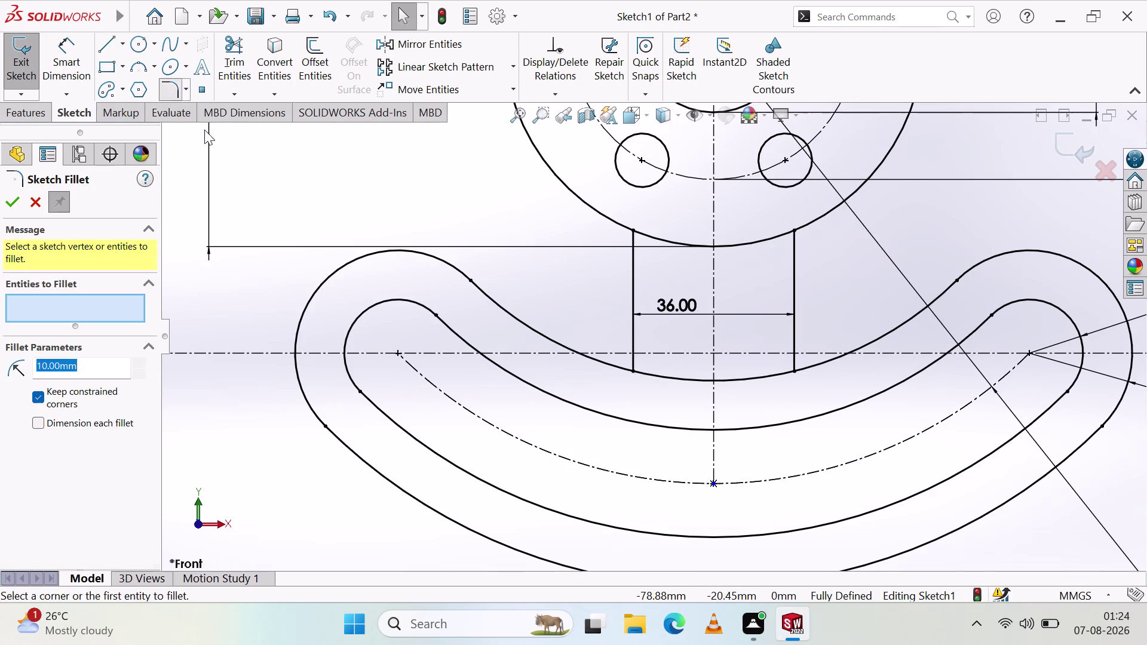
scroll(down, 3)
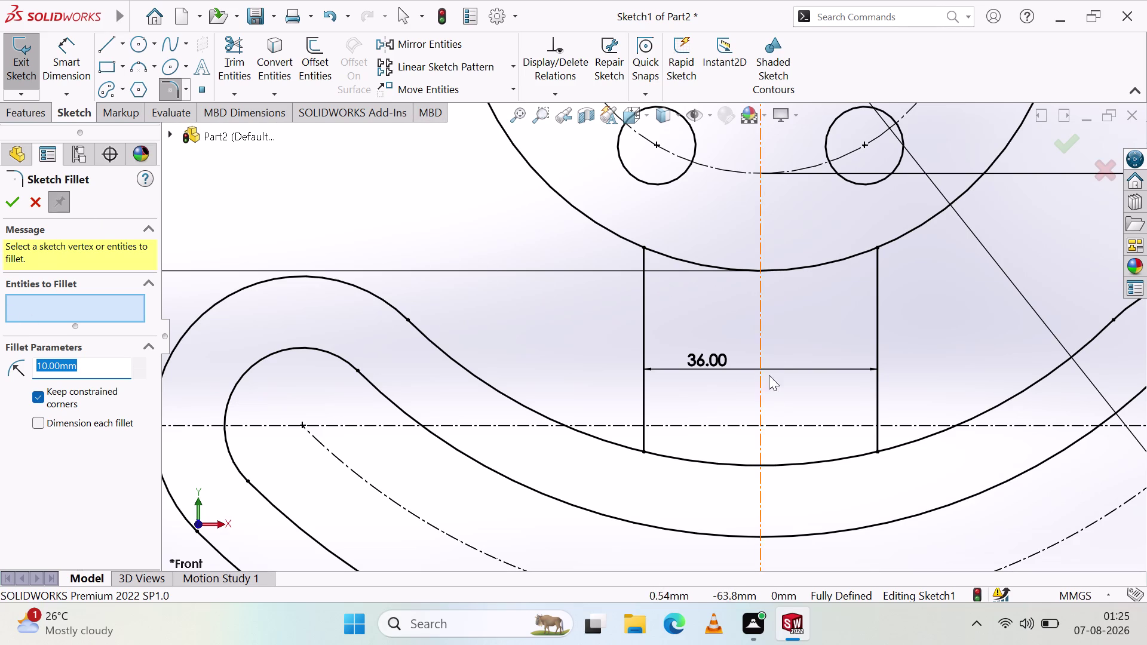
click(642, 248)
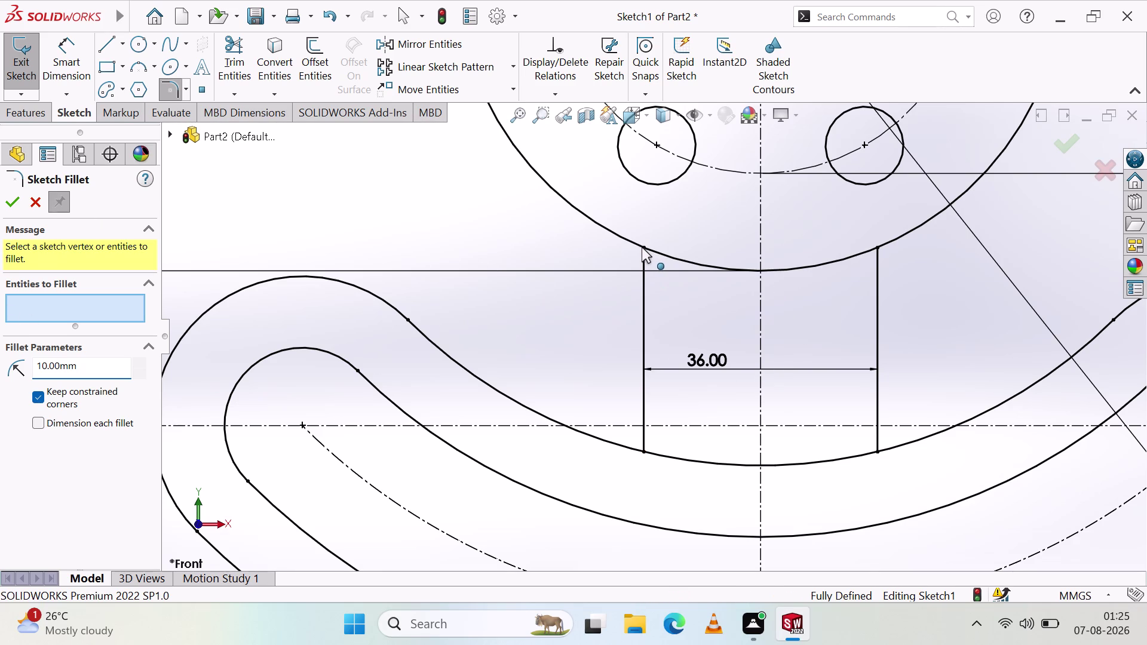
click(646, 246)
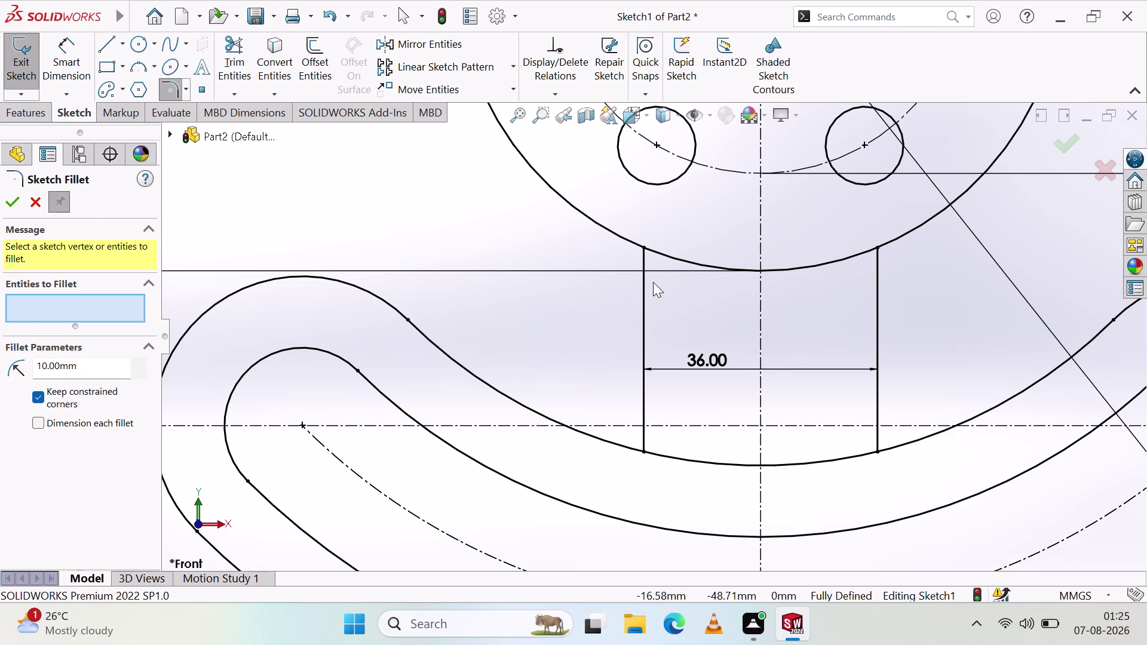
key(Escape)
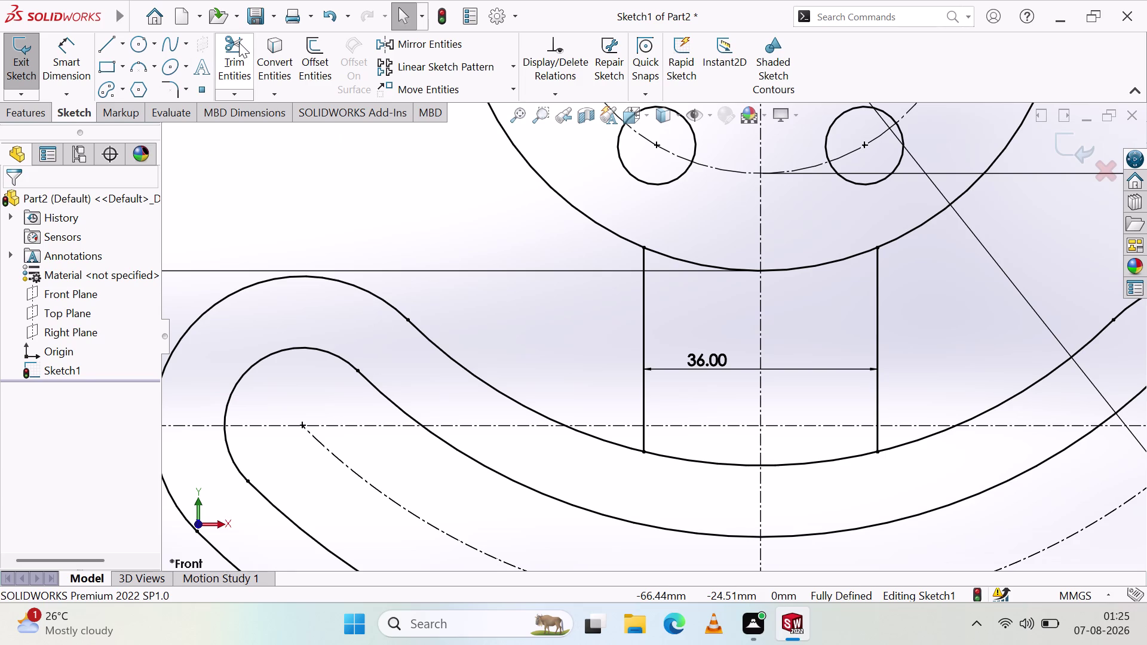
Trim the flange circle and hook arc segments lying between the neck lines.
click(239, 43)
click(700, 263)
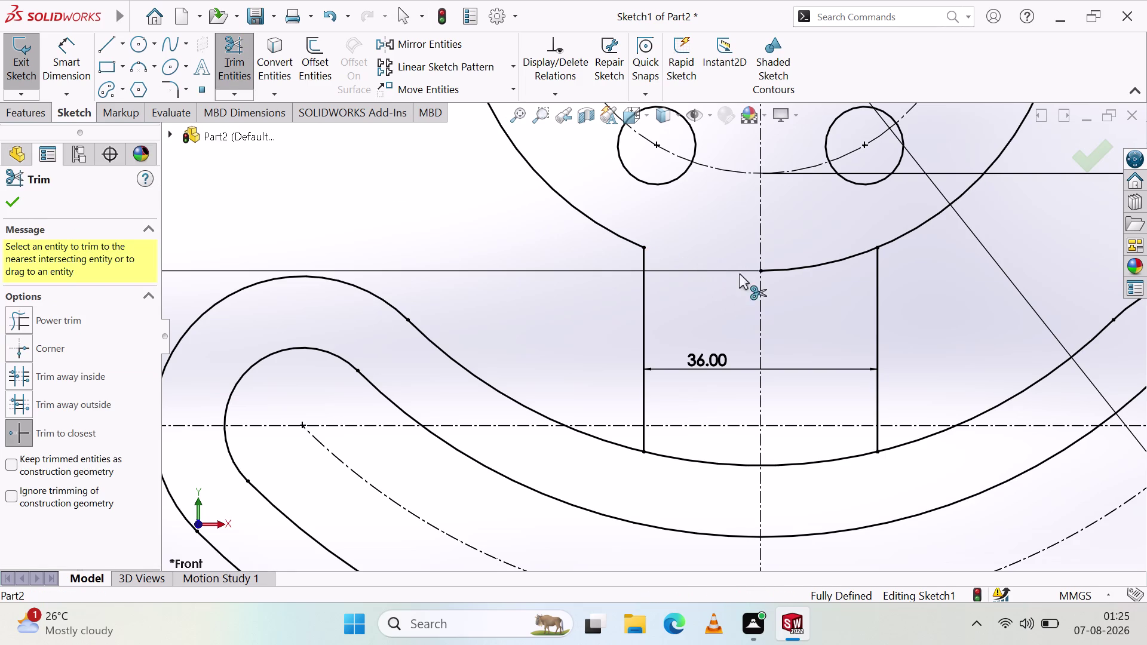
click(818, 263)
scroll(up, 3)
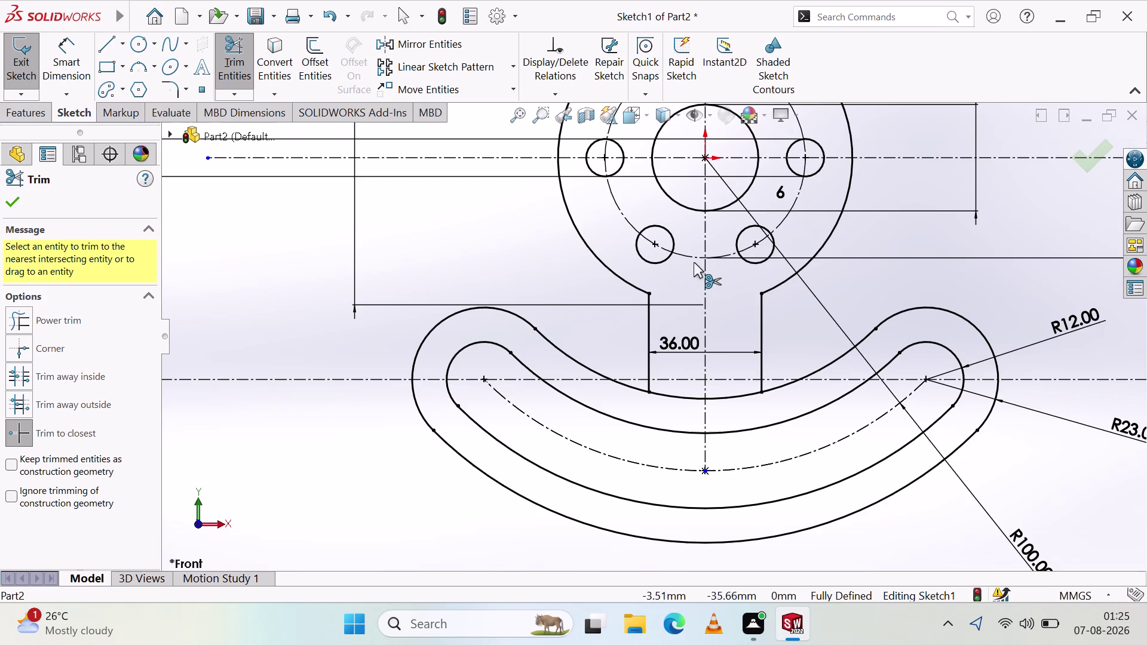
scroll(up, 3)
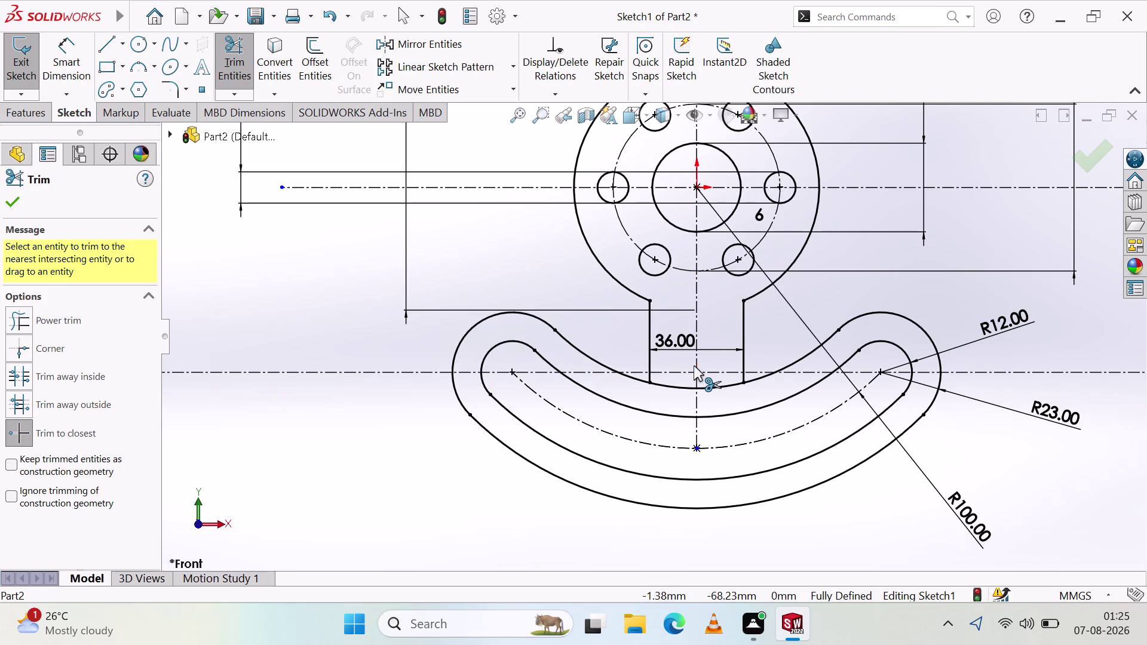